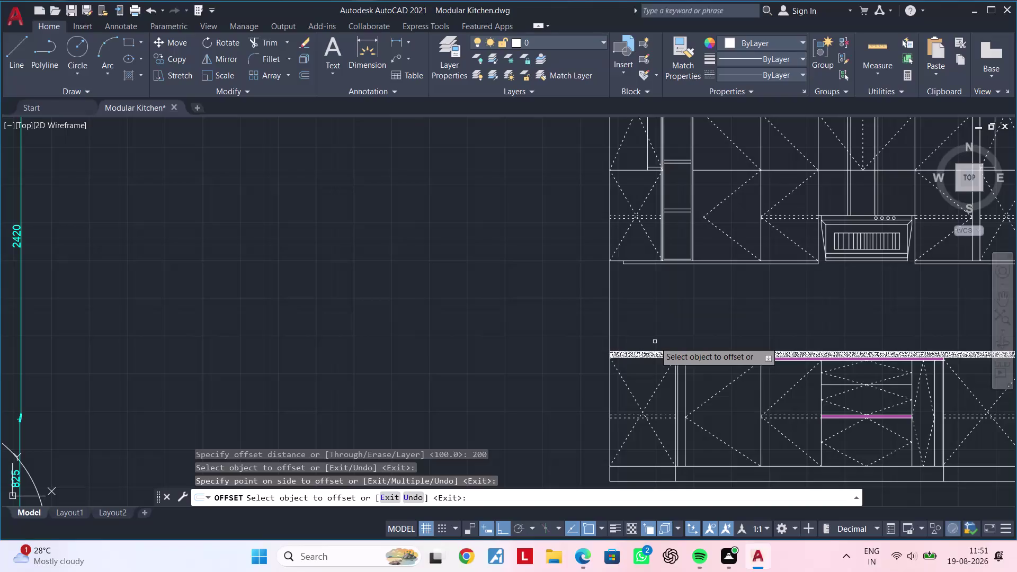
Offset the elevation's side line 300 outward to form the wall line.
key(Escape)
key(Escape)
key(Escape)
text(of)
key(space)
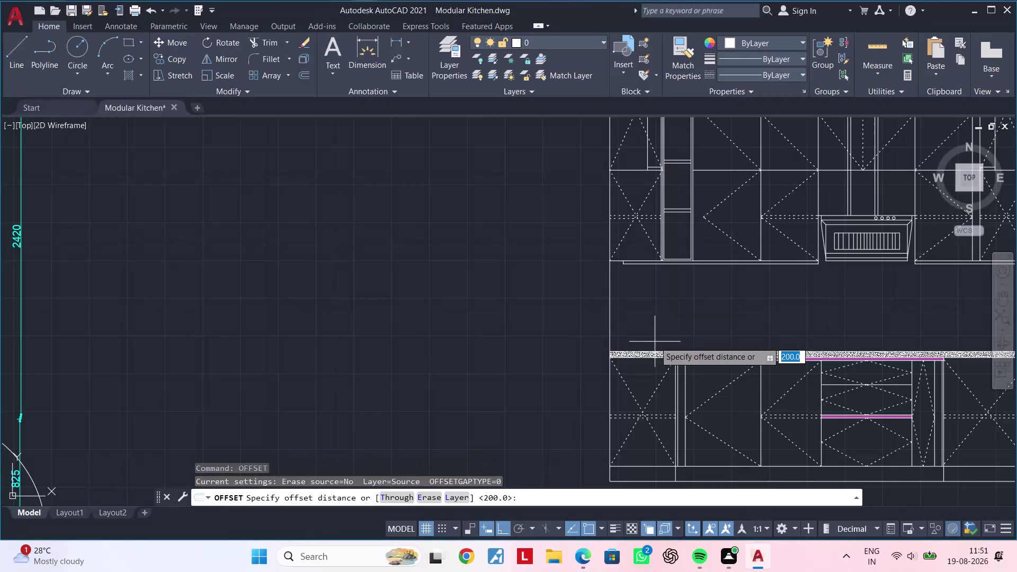
text(300)
key(Return)
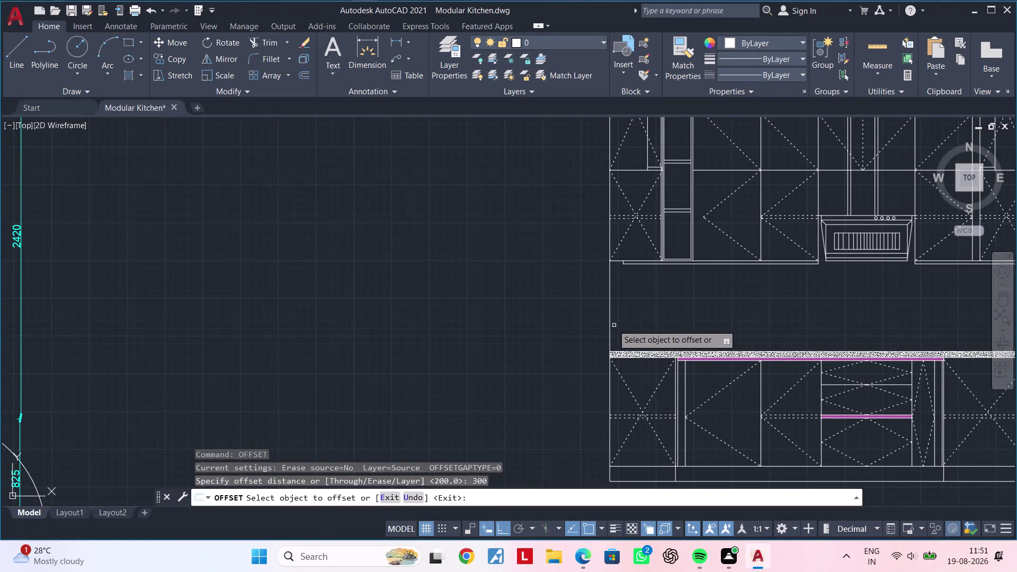
click(610, 320)
click(529, 328)
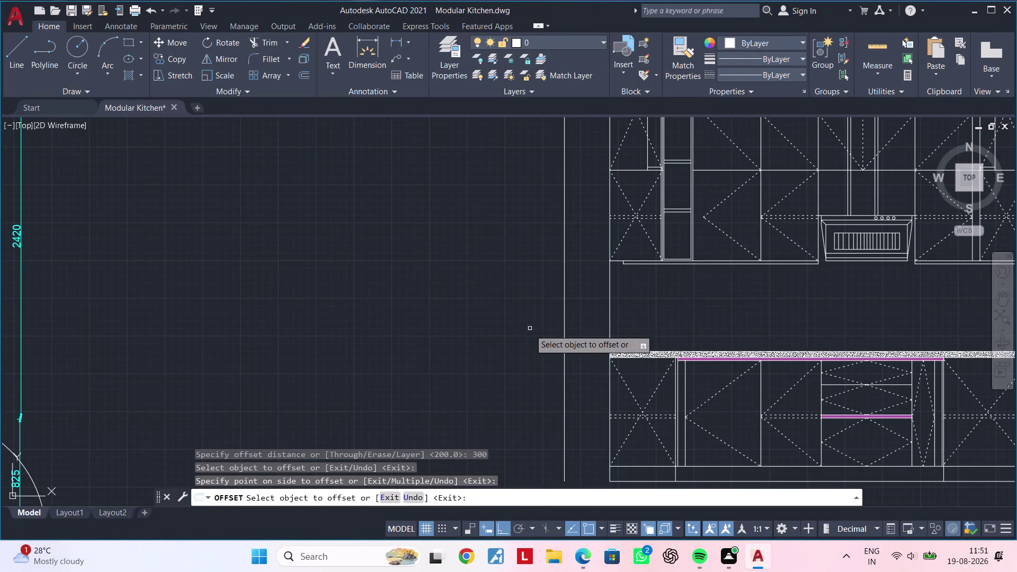
scroll(down, 3)
scroll(down, 3)
middle_drag(512, 353, 425, 393)
key(Escape)
key(Escape)
key(Escape)
key(Escape)
key(Escape)
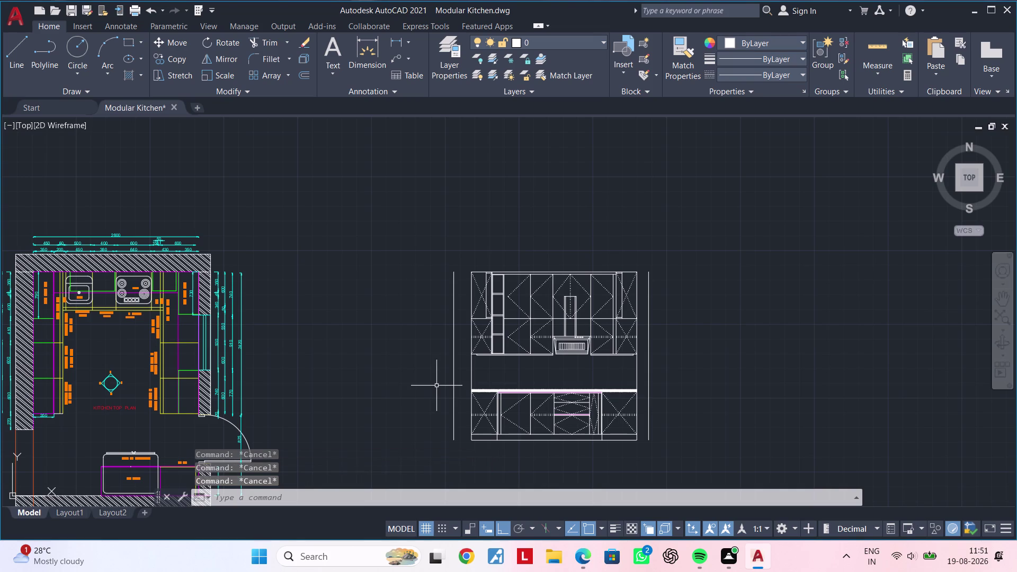
key(Escape)
Extend the top lines to the new wall line using a fence.
text(e)
text(x)
key(space)
scroll(up, 3)
click(468, 269)
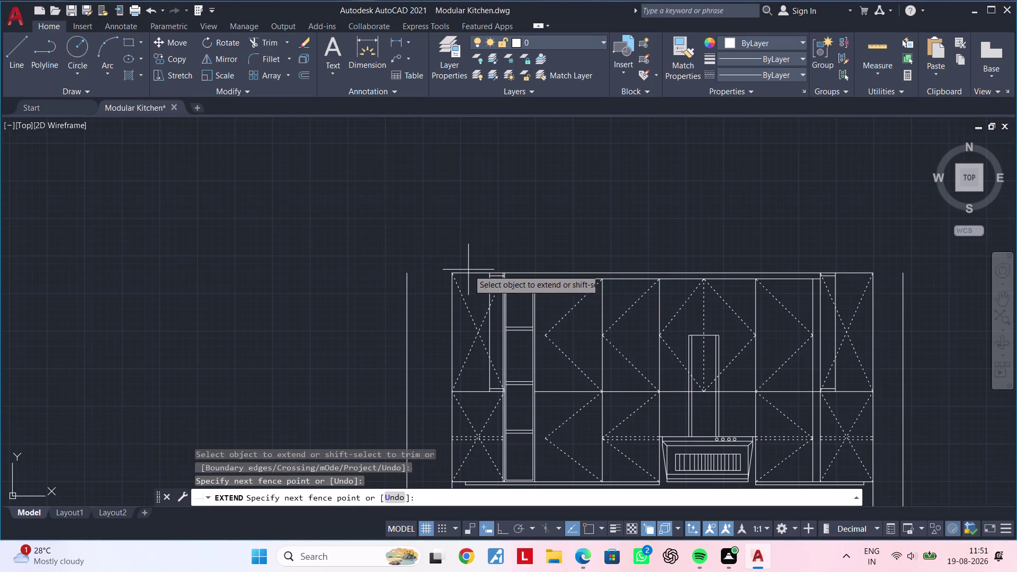
click(464, 275)
Extend the bottom line to the left and right wall lines.
scroll(down, 3)
middle_drag(427, 304, 435, 194)
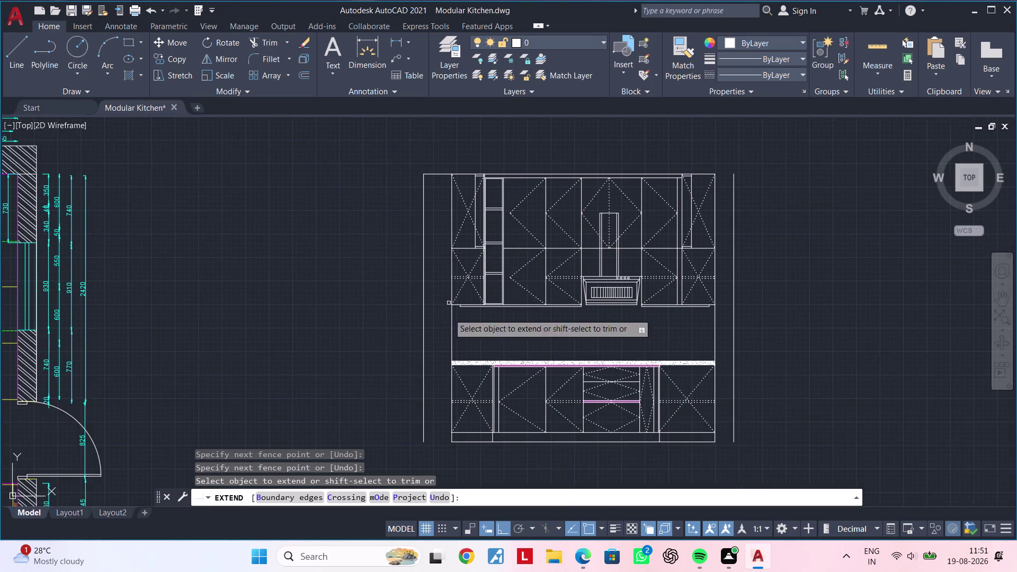
middle_drag(443, 320, 454, 268)
scroll(up, 3)
click(461, 366)
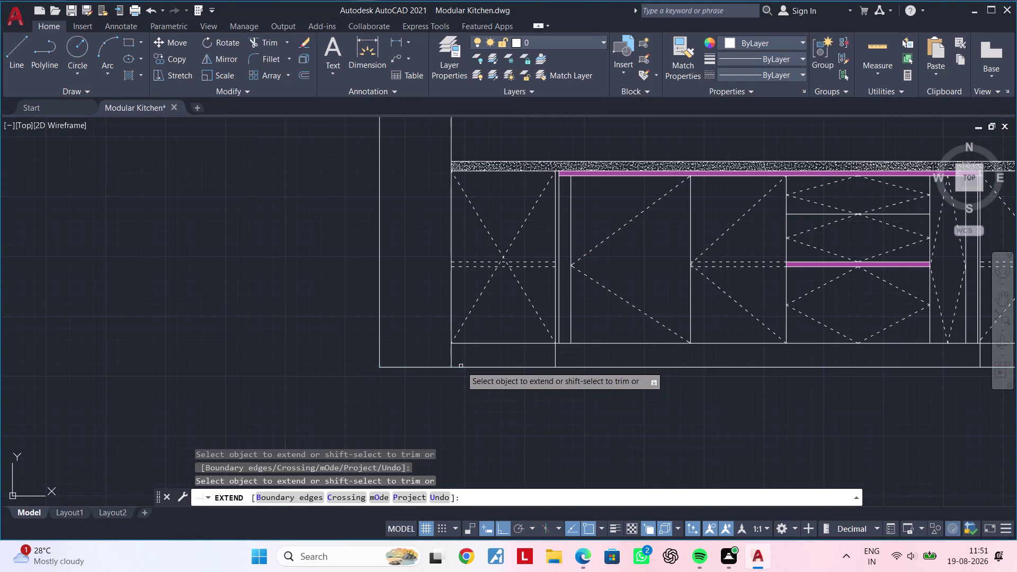
scroll(down, 3)
middle_drag(674, 411, 556, 412)
scroll(up, 3)
click(591, 385)
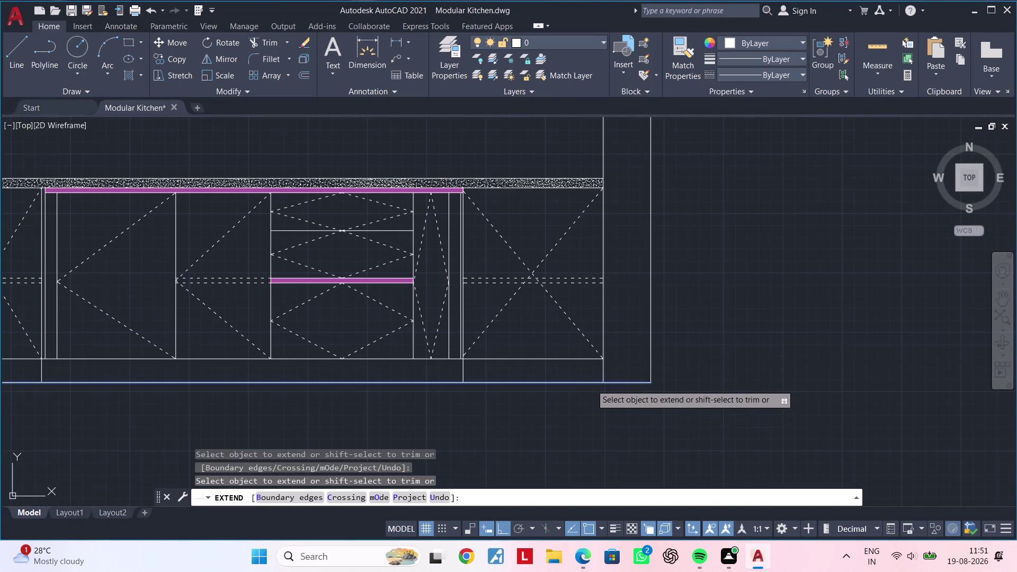
Extend the remaining top line to the wall line.
scroll(down, 3)
middle_drag(685, 317, 677, 466)
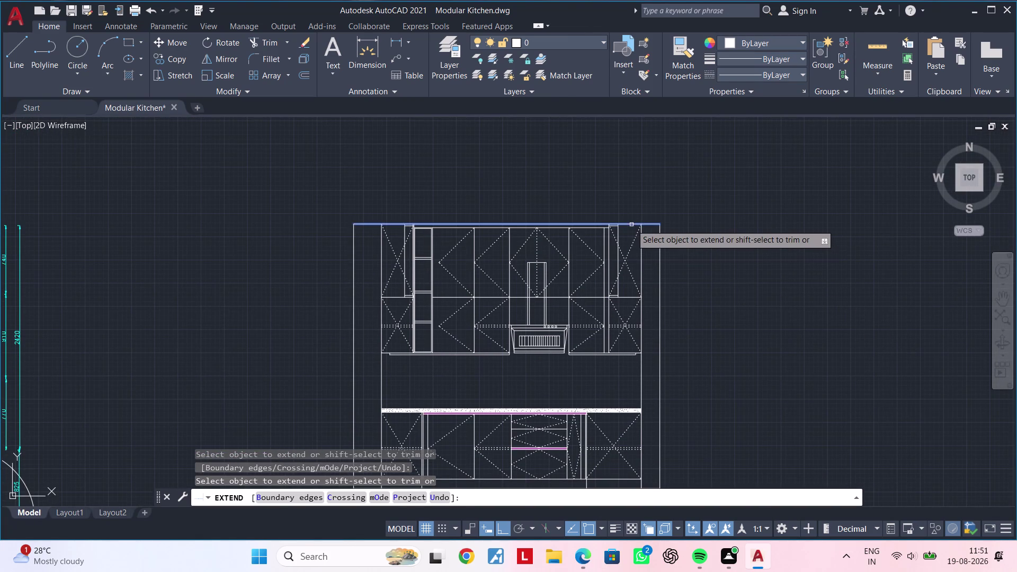
click(632, 223)
key(Escape)
middle_drag(721, 364, 728, 257)
key(Escape)
middle_drag(725, 331, 737, 275)
key(Escape)
key(Escape)
key(Escape)
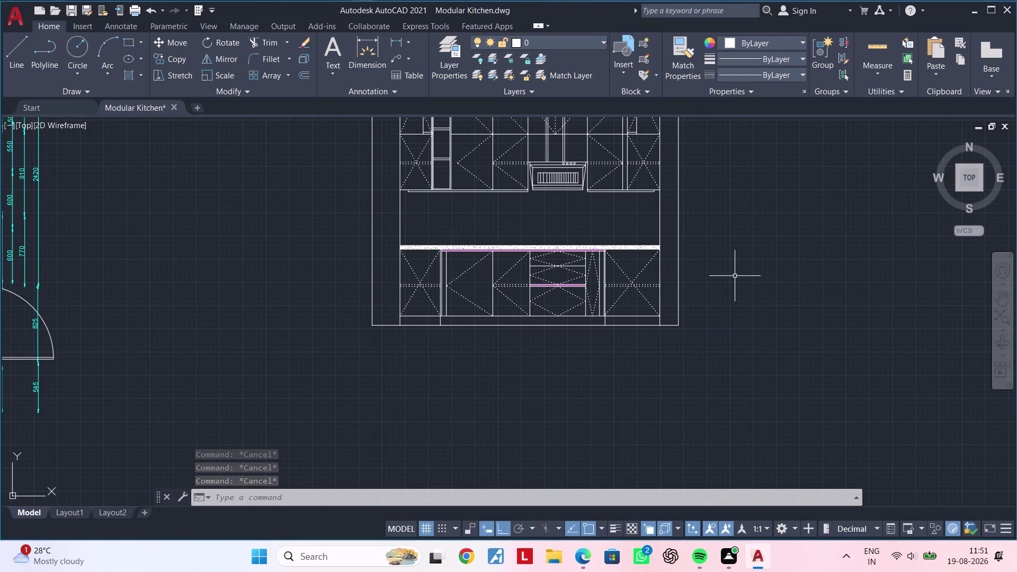
key(Escape)
key(Escape)
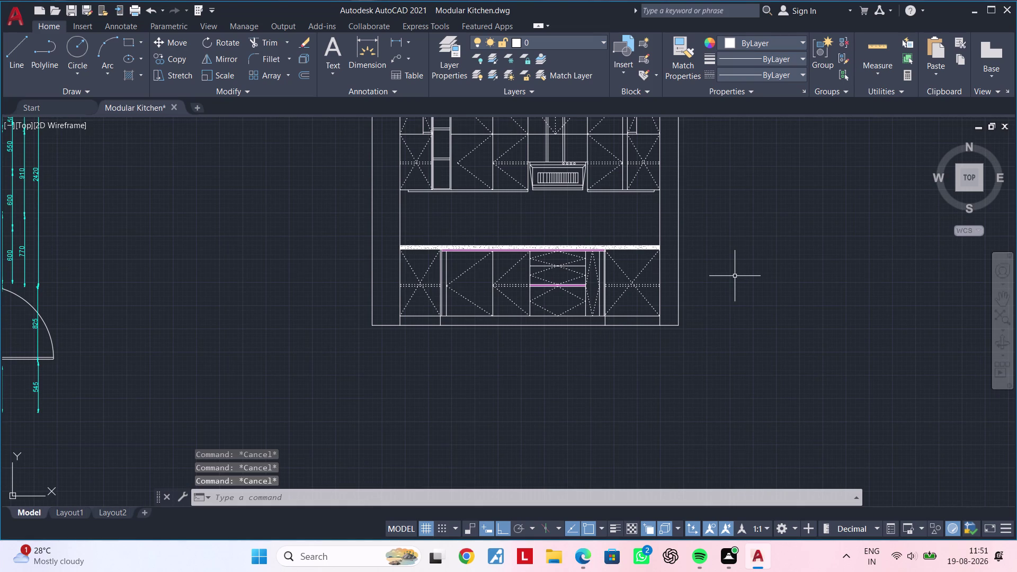
key(Escape)
key(Escape)
key(Escape)
Offset the cabinet's bottom line 40 upward to create the skirting line.
scroll(up, 3)
middle_drag(527, 344, 536, 345)
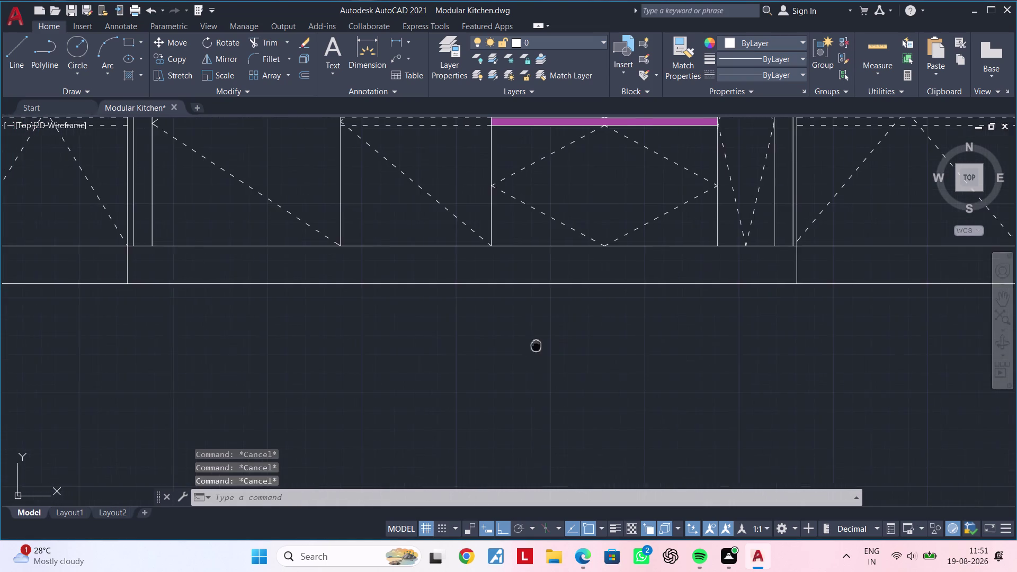
middle_drag(536, 346, 591, 359)
key(Escape)
text(of)
key(space)
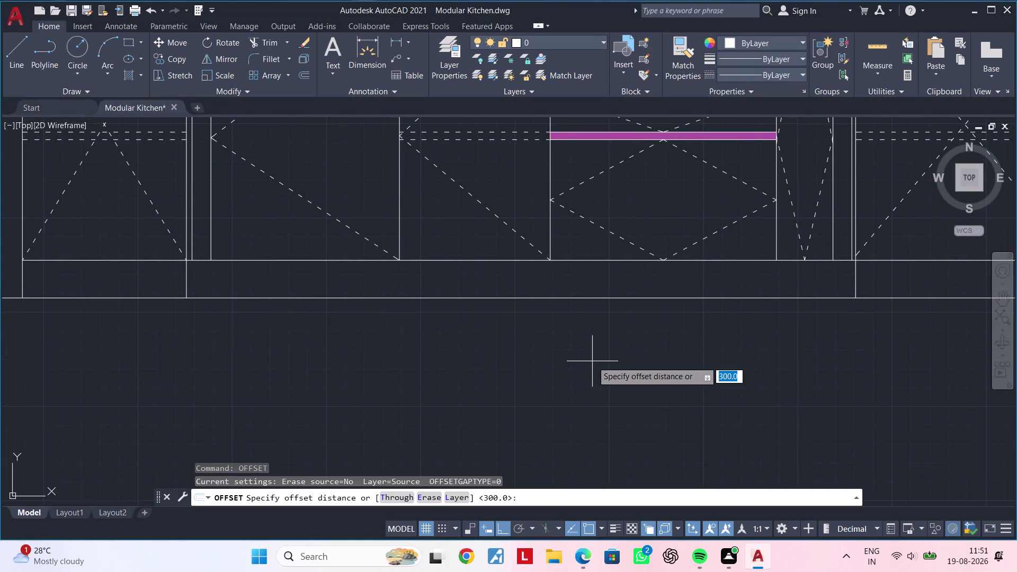
text(40)
key(Return)
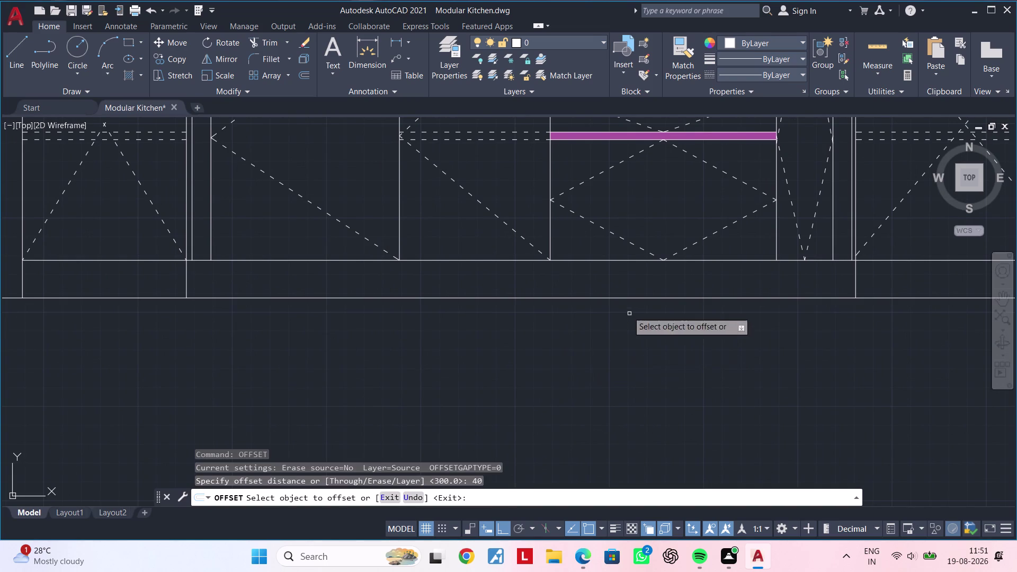
click(618, 260)
click(618, 284)
scroll(down, 3)
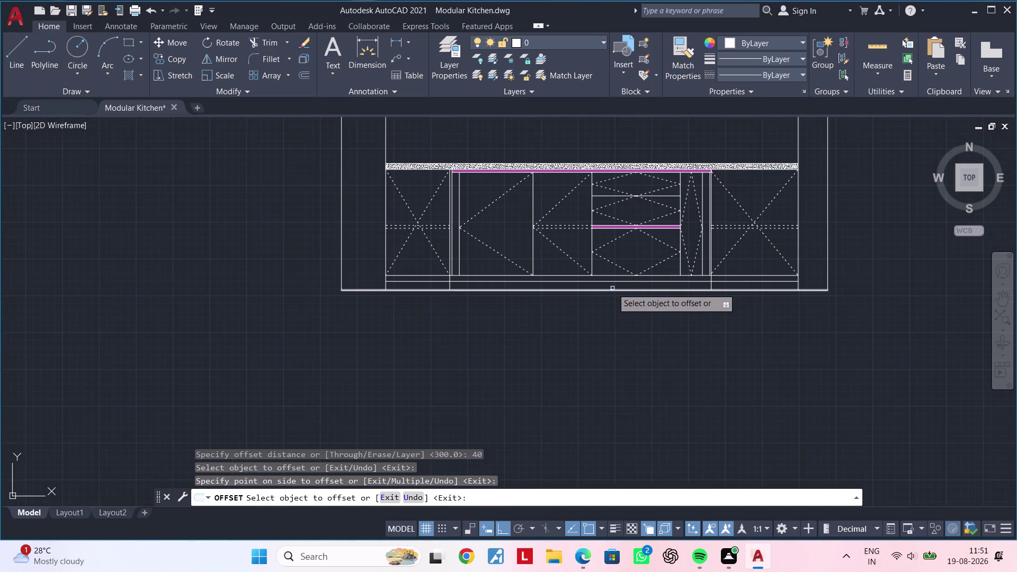
key(Escape)
key(Escape)
Make the skirting line dashed by matching properties from an existing dashed line.
click(563, 280)
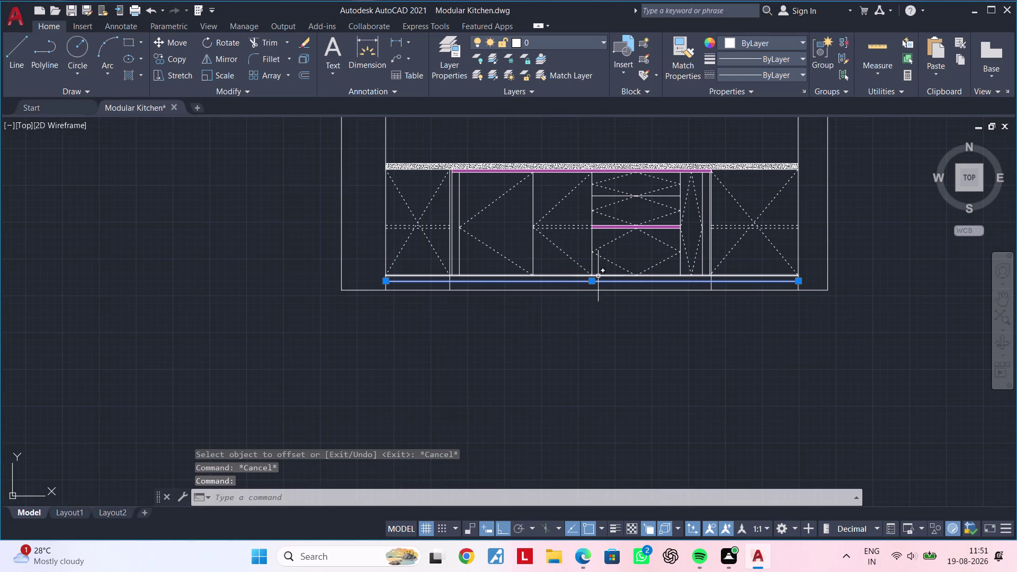
key(Escape)
key(m)
text(a)
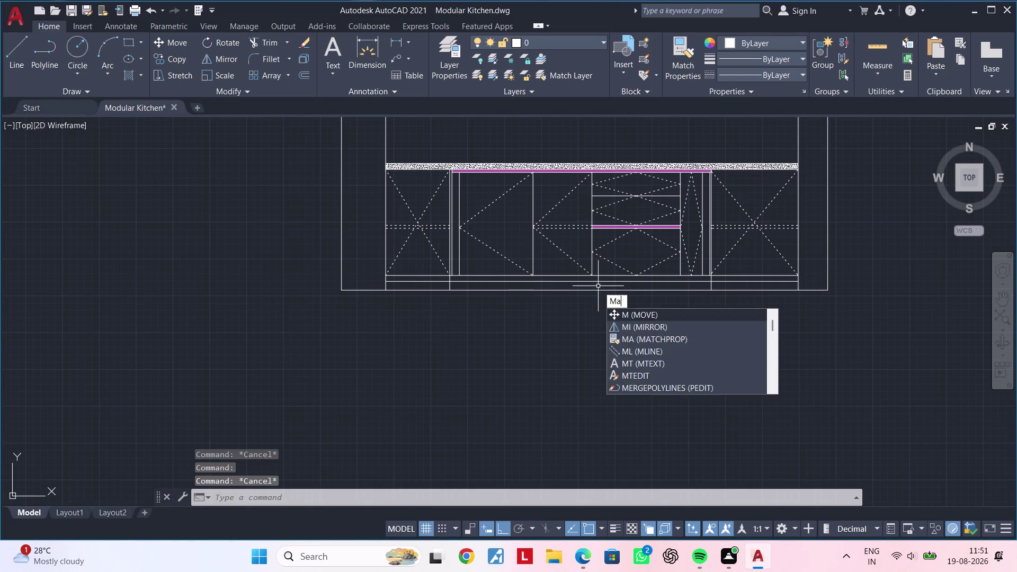
key(space)
click(614, 265)
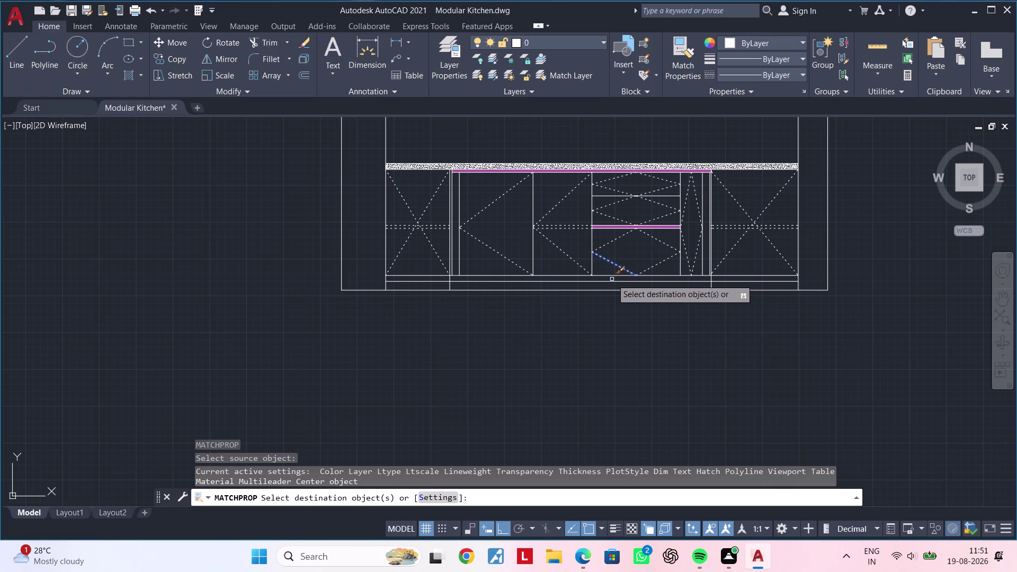
click(612, 280)
key(Escape)
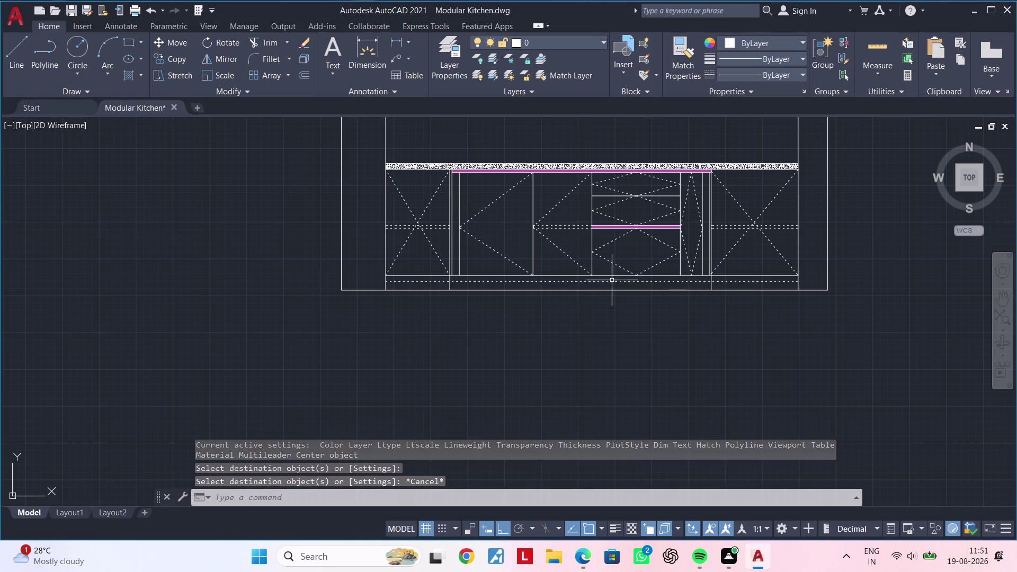
key(Escape)
Select a shutter's diagonal lines.
click(514, 262)
click(503, 201)
click(497, 198)
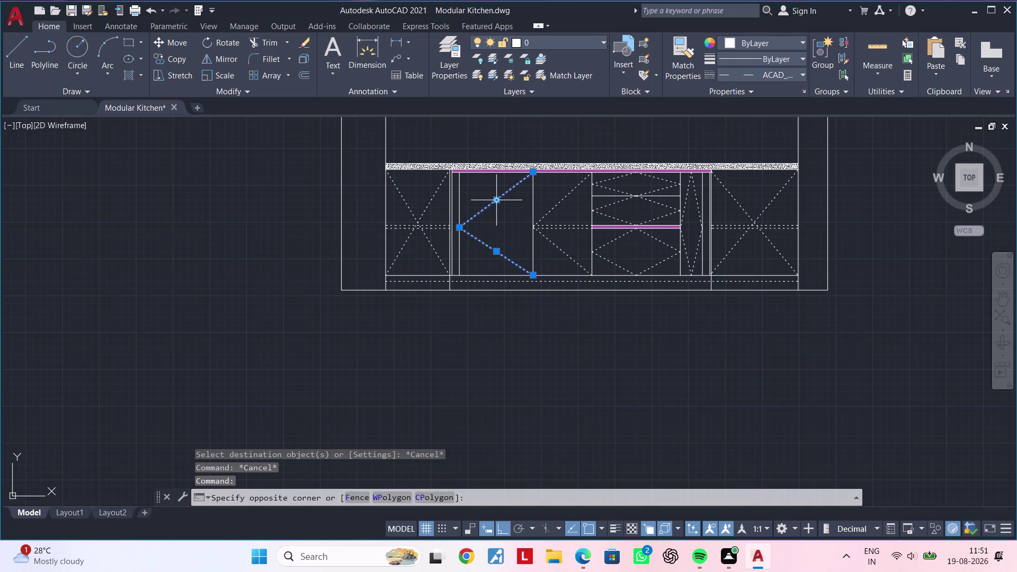
Join the paired diagonal opening lines on the right-hand shutters into polylines.
key(j)
key(space)
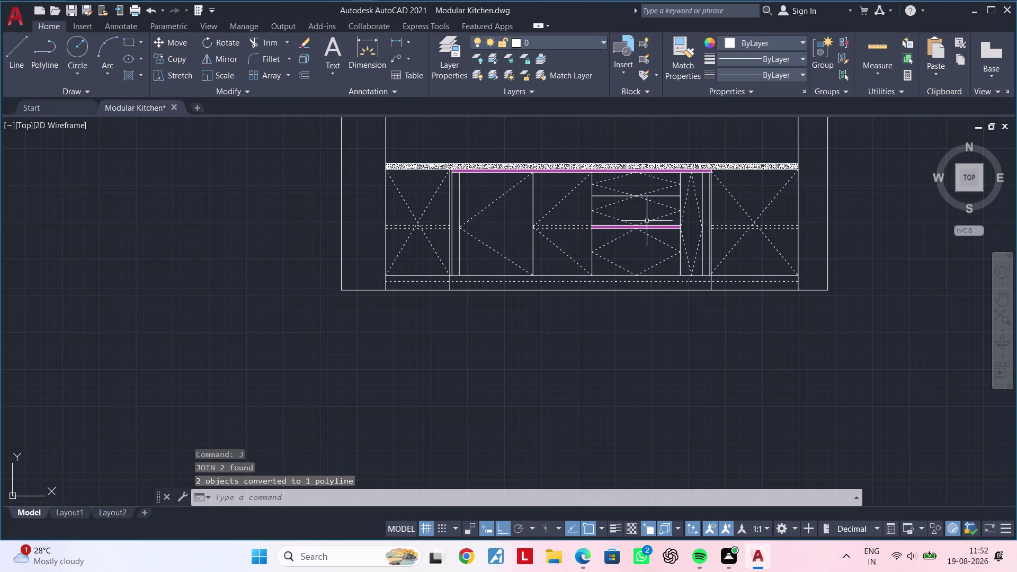
middle_drag(721, 221, 674, 227)
click(688, 206)
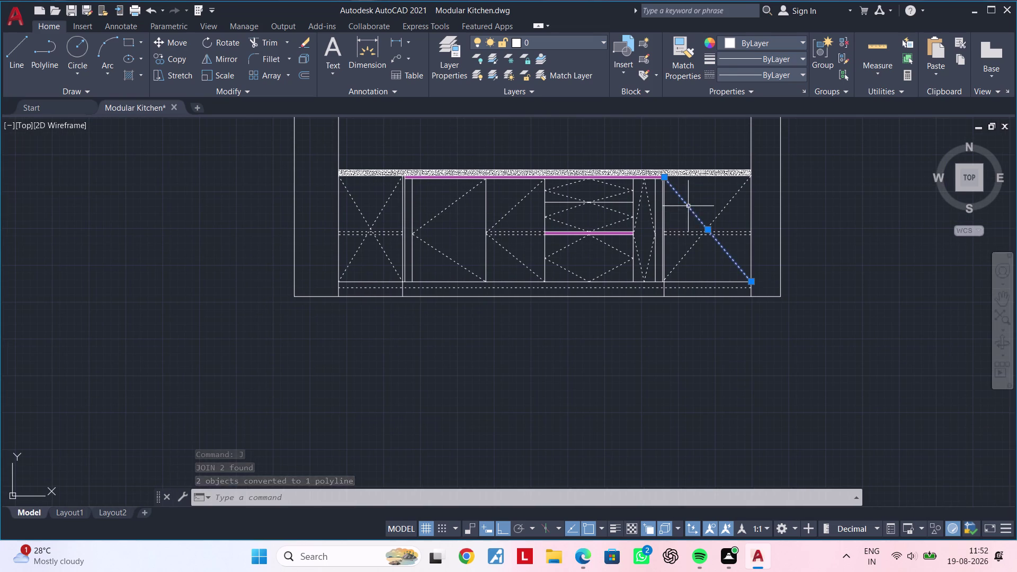
click(716, 213)
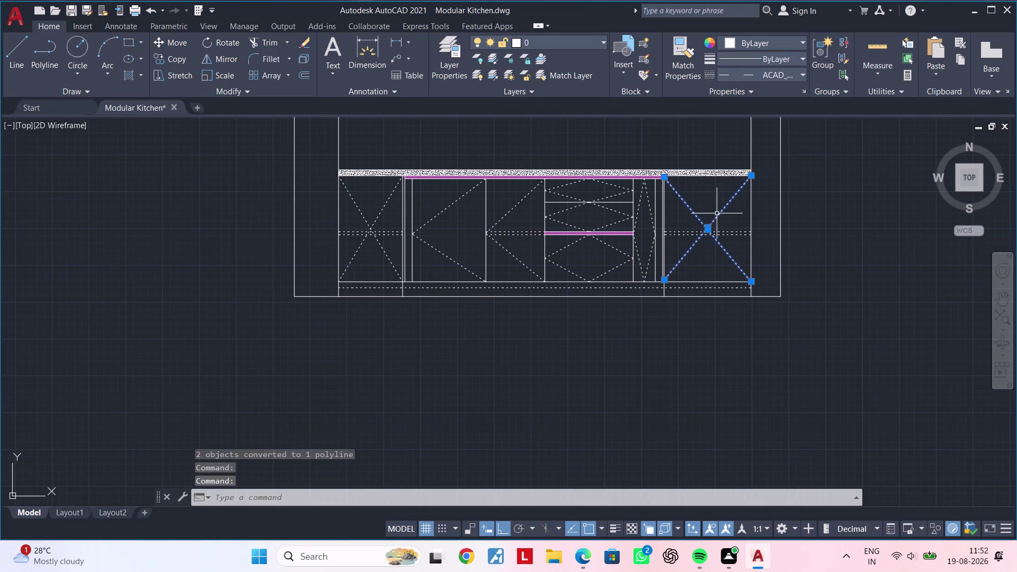
key(j)
key(space)
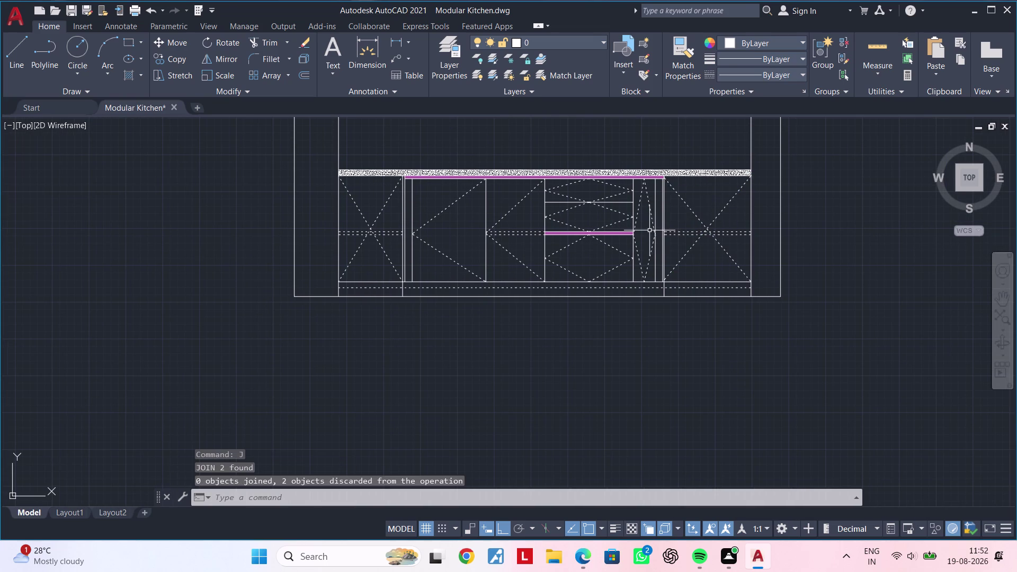
Join the four diagonal opening lines on the narrow shutters into polylines.
scroll(up, 3)
click(657, 215)
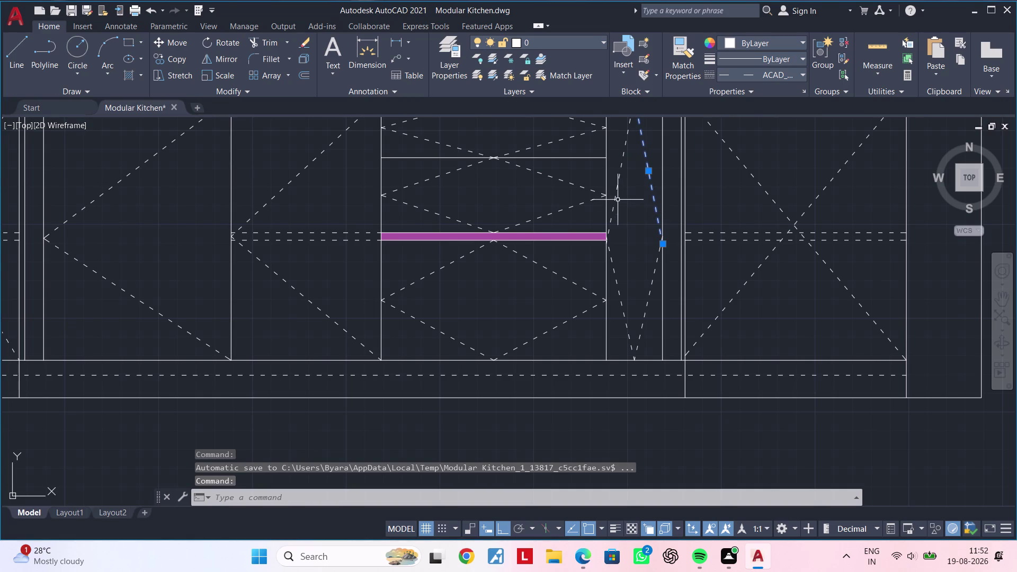
click(615, 198)
click(615, 275)
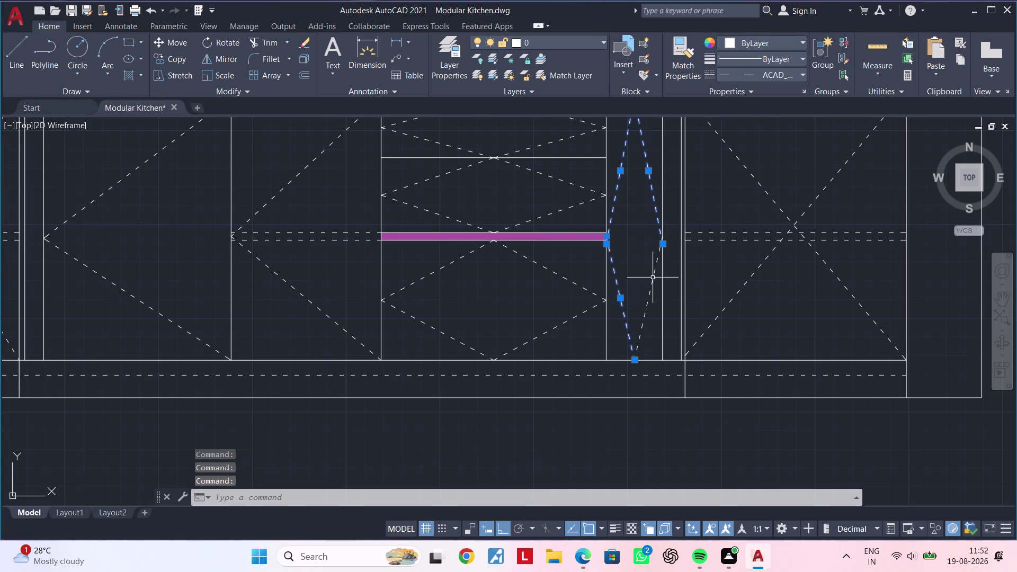
click(653, 277)
key(j)
key(space)
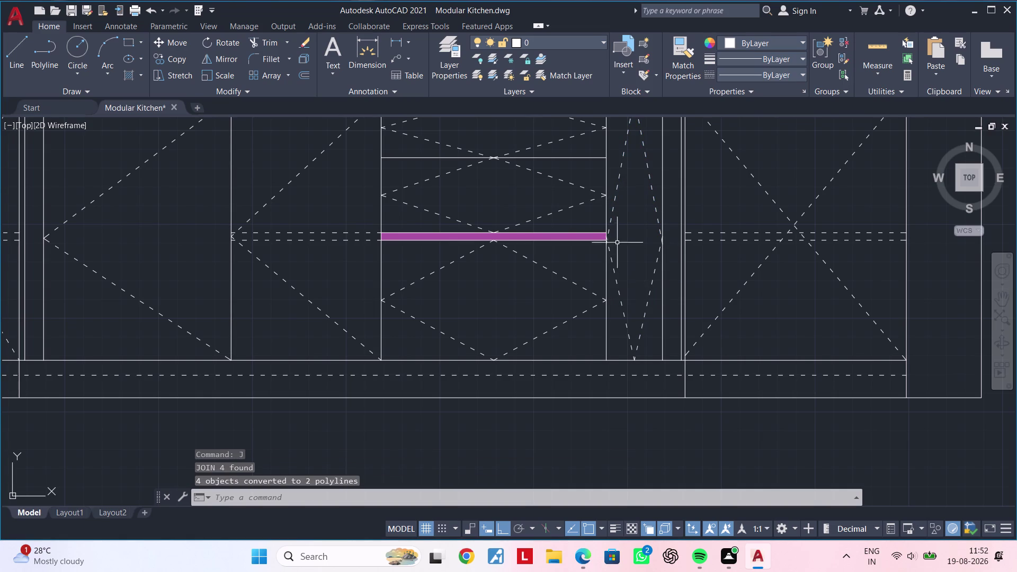
scroll(up, 3)
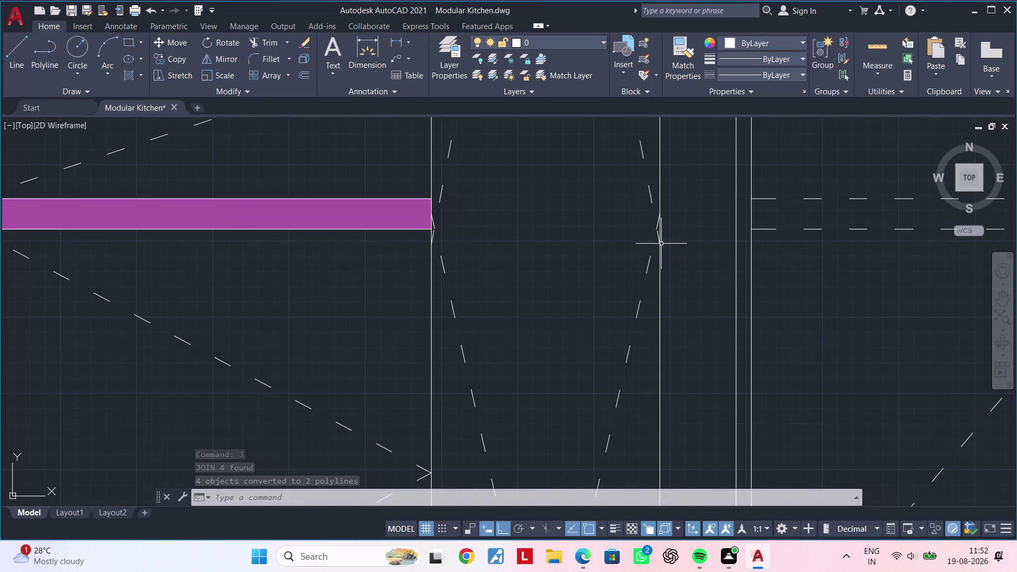
scroll(up, 3)
scroll(up, 3)
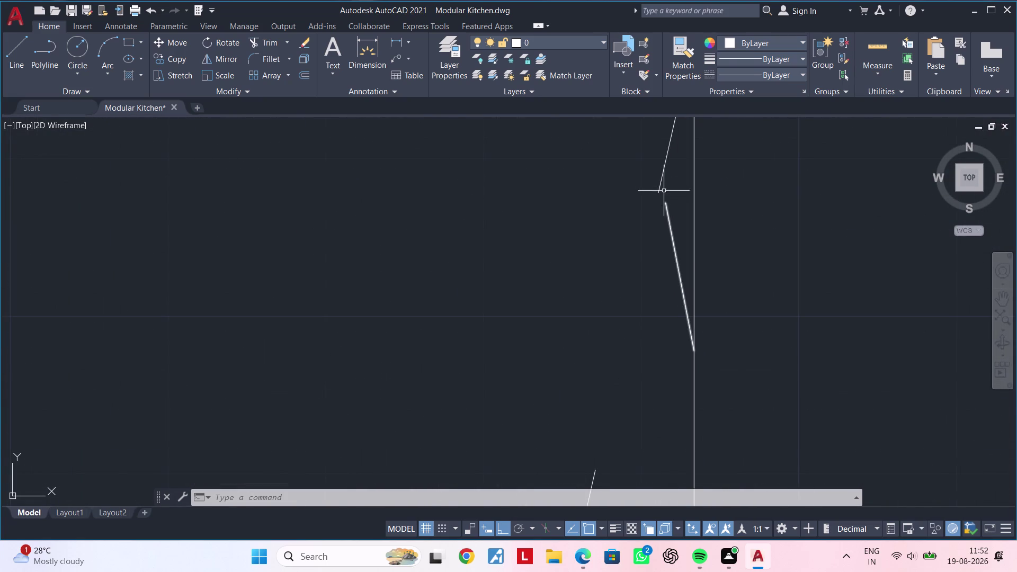
click(659, 186)
scroll(down, 3)
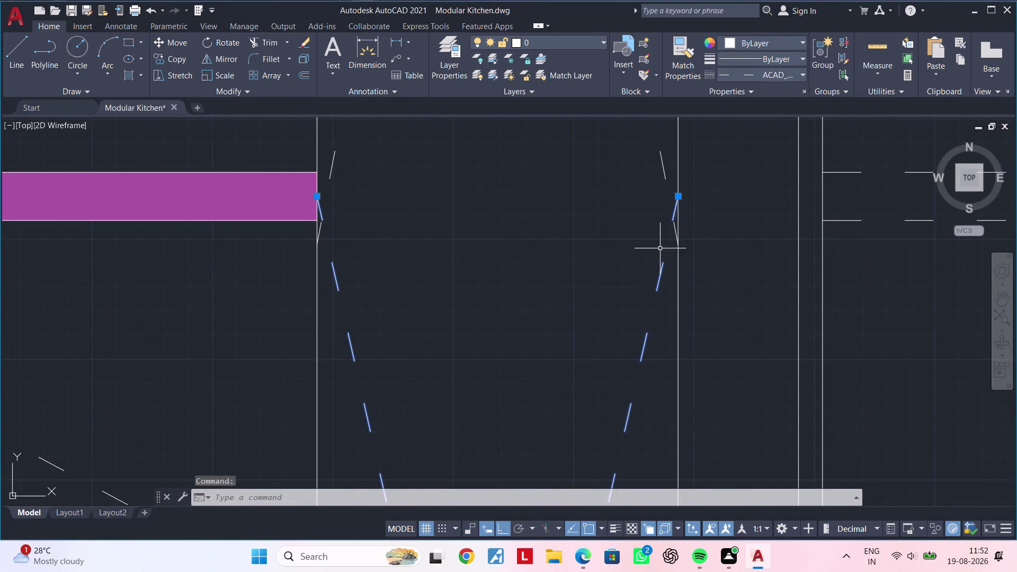
scroll(down, 3)
middle_drag(638, 259, 702, 252)
key(Escape)
key(Escape)
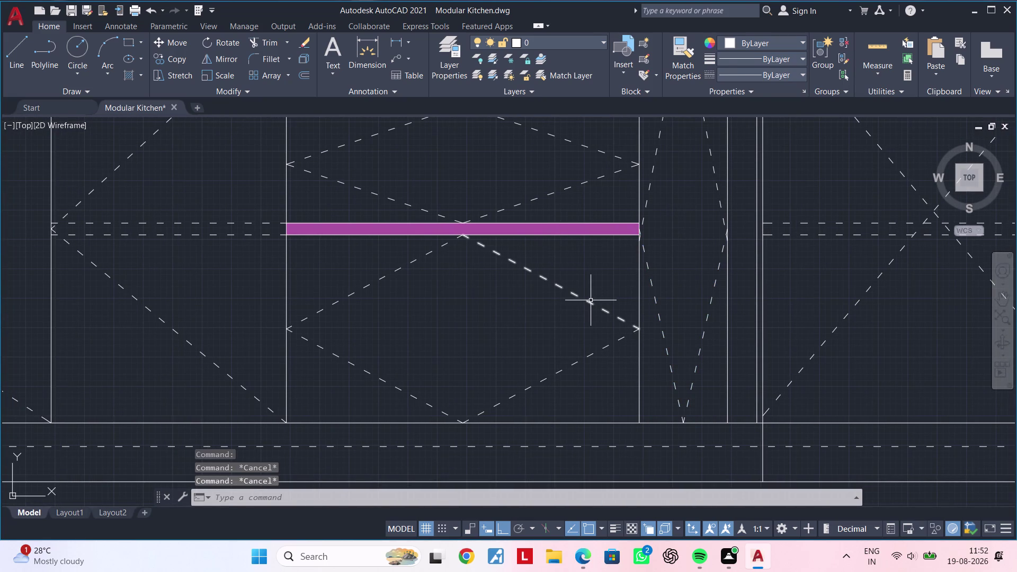
key(Escape)
Join the dashed zigzag segments on an upper cabinet shutter into one polyline.
scroll(down, 3)
middle_drag(592, 295, 593, 334)
middle_drag(568, 332, 639, 358)
scroll(down, 3)
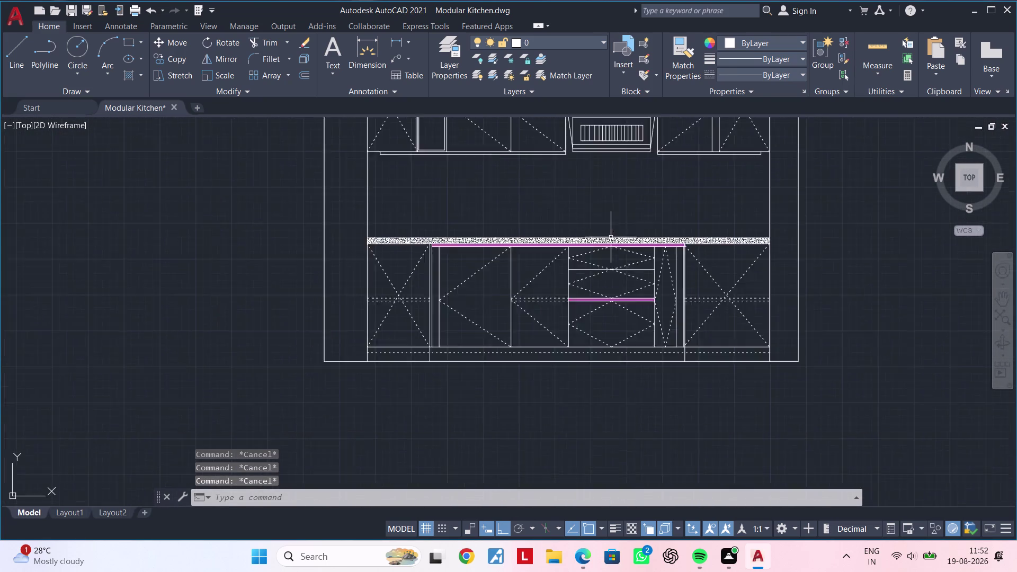
scroll(down, 3)
middle_drag(610, 219, 581, 332)
scroll(up, 3)
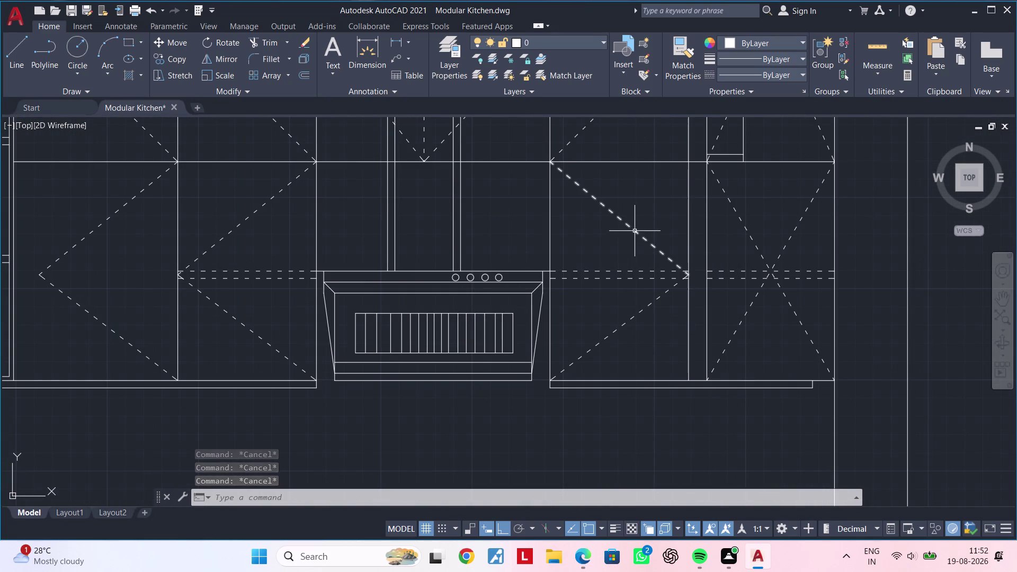
double_click(635, 231)
click(638, 312)
middle_drag(599, 245, 579, 369)
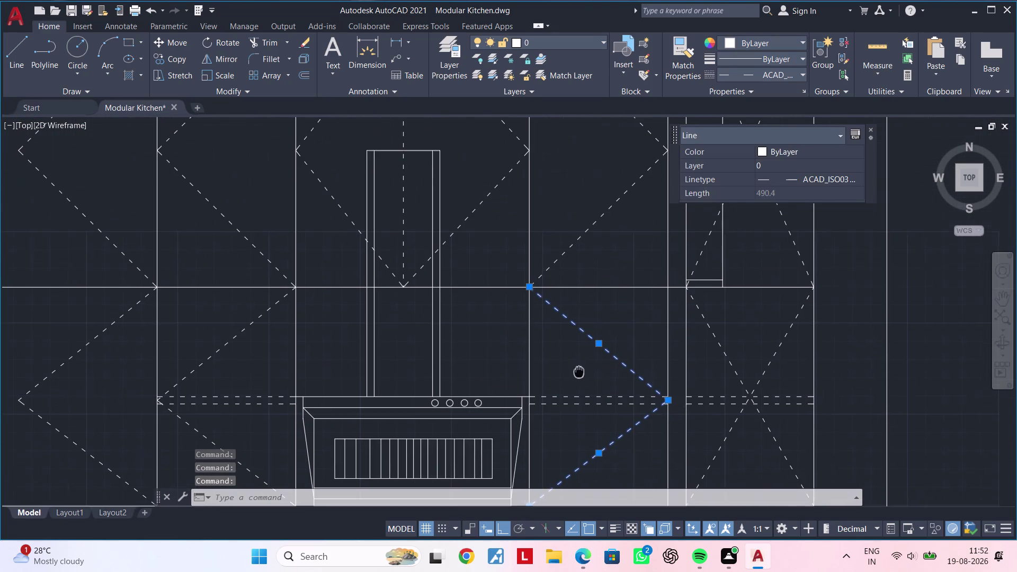
middle_drag(579, 369, 578, 371)
click(584, 236)
scroll(down, 3)
middle_drag(622, 239, 614, 317)
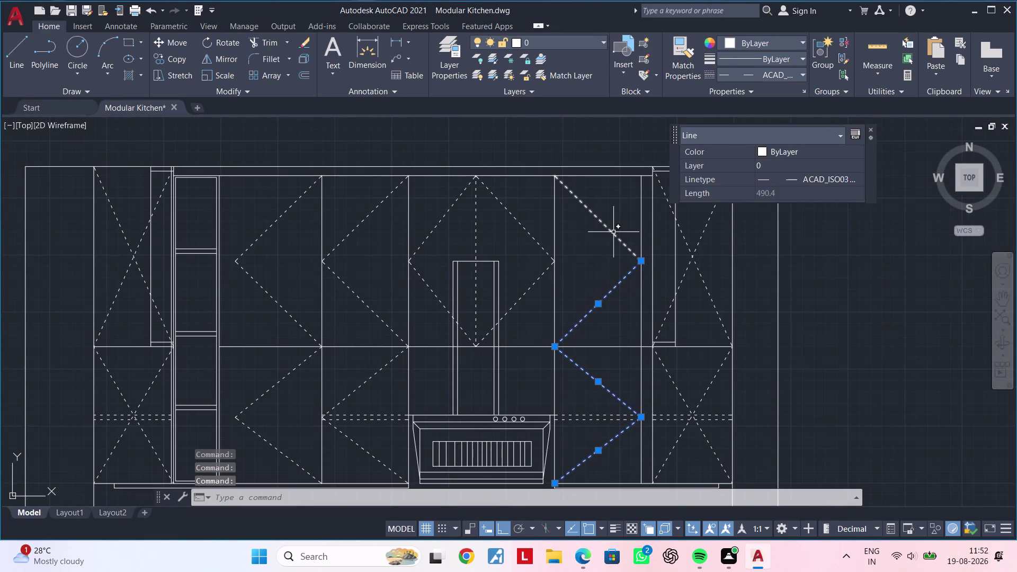
click(613, 232)
key(j)
key(space)
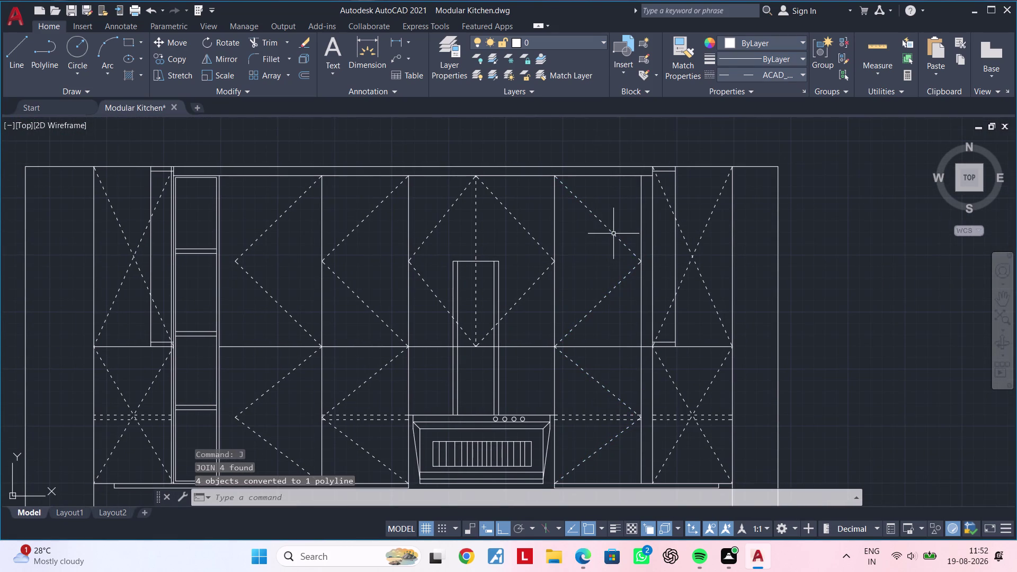
Join the dashed zigzag segments on the adjacent shutter into a single polyline.
middle_drag(672, 319, 713, 313)
middle_drag(593, 296, 661, 282)
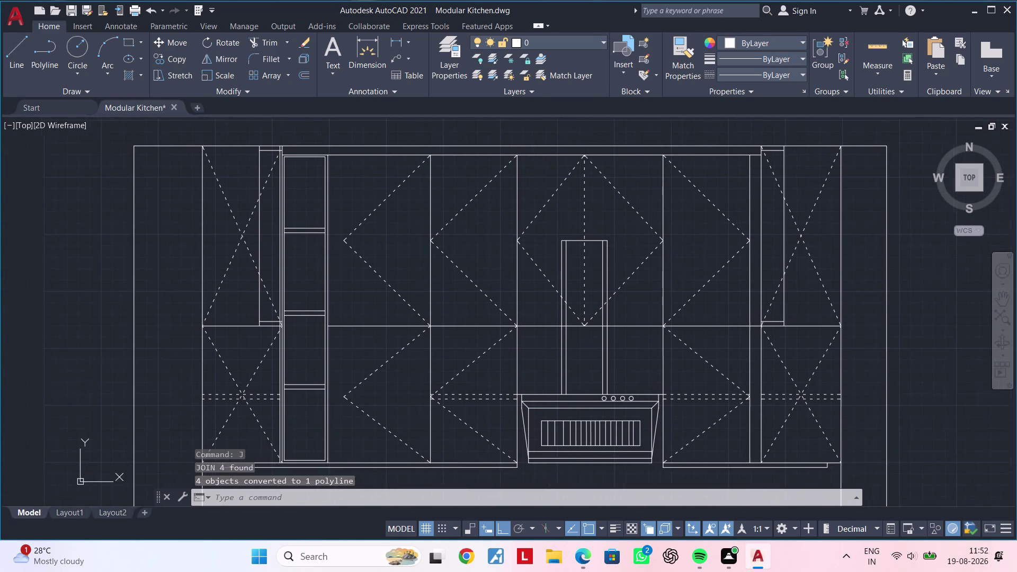
middle_drag(579, 281, 639, 274)
click(519, 258)
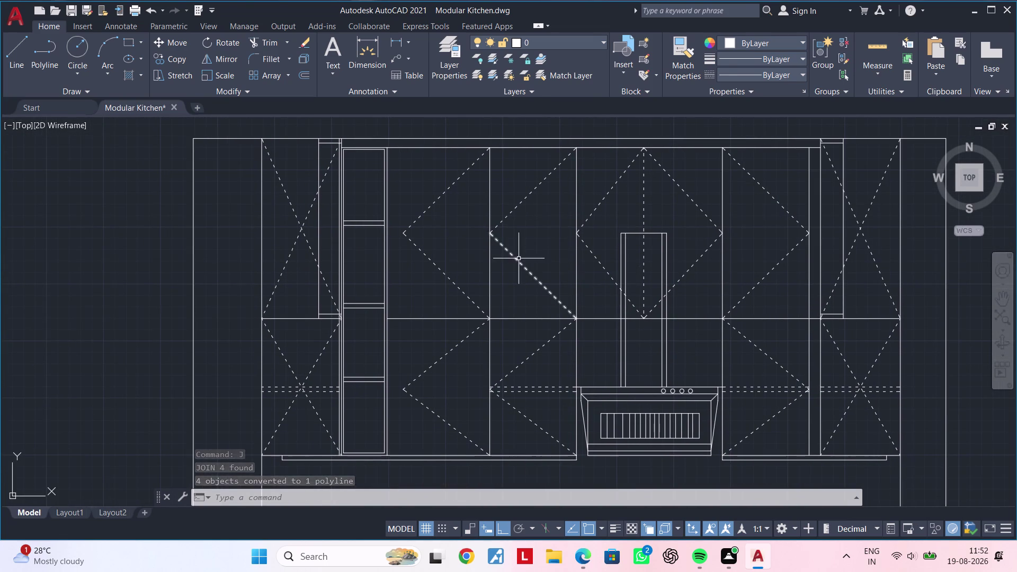
click(510, 201)
double_click(518, 214)
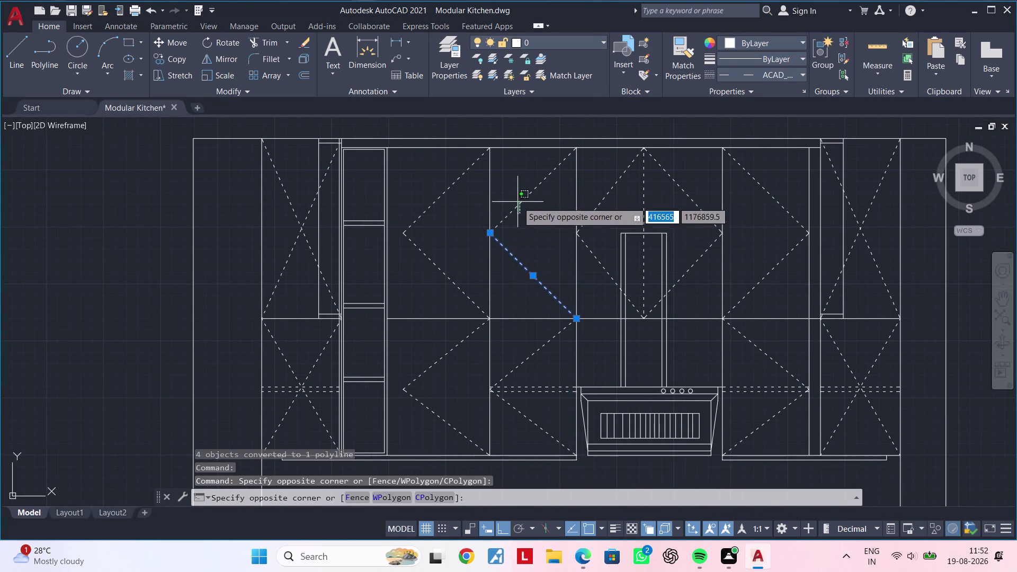
click(515, 198)
middle_drag(538, 249, 539, 224)
click(565, 323)
click(533, 317)
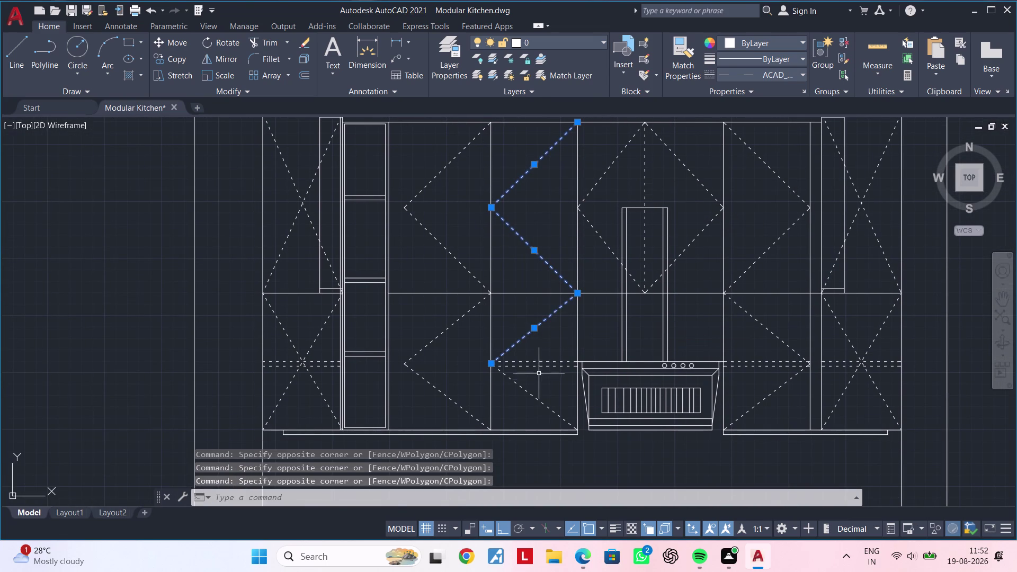
click(539, 393)
click(526, 401)
text(j)
key(space)
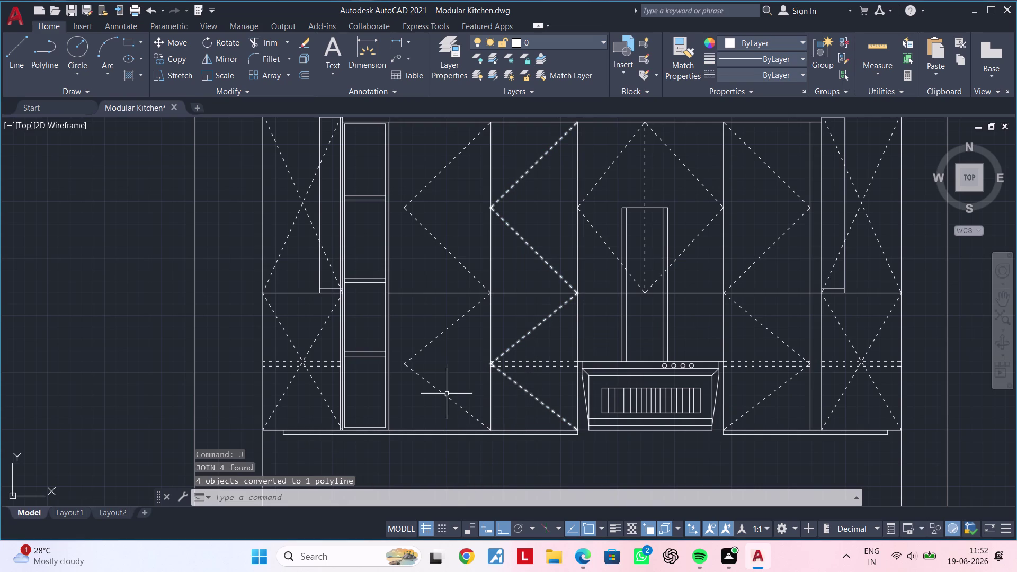
Join the lower-left shutter's dashed zigzag segments into one polyline.
click(433, 408)
click(417, 338)
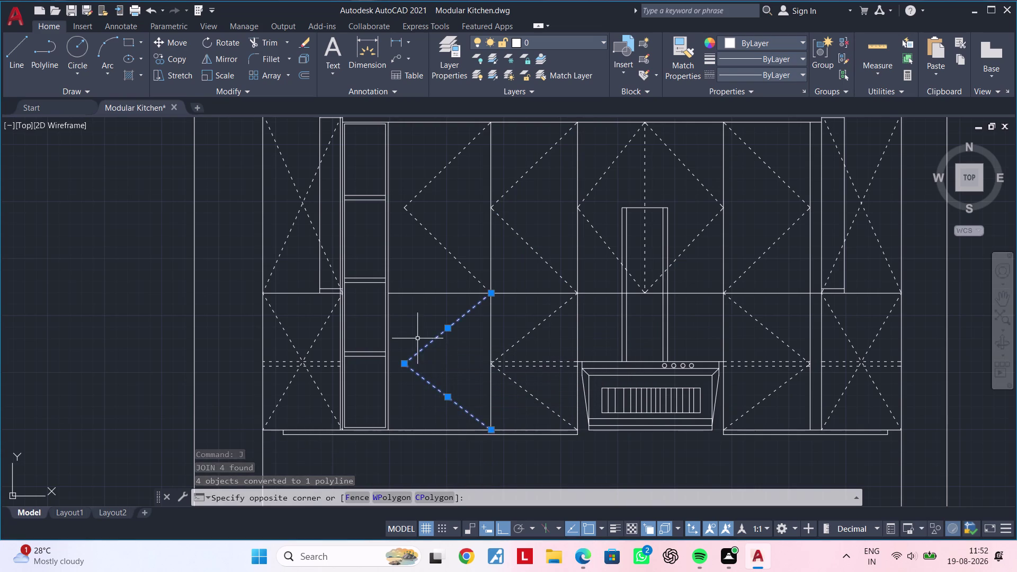
middle_drag(428, 339, 440, 403)
click(457, 306)
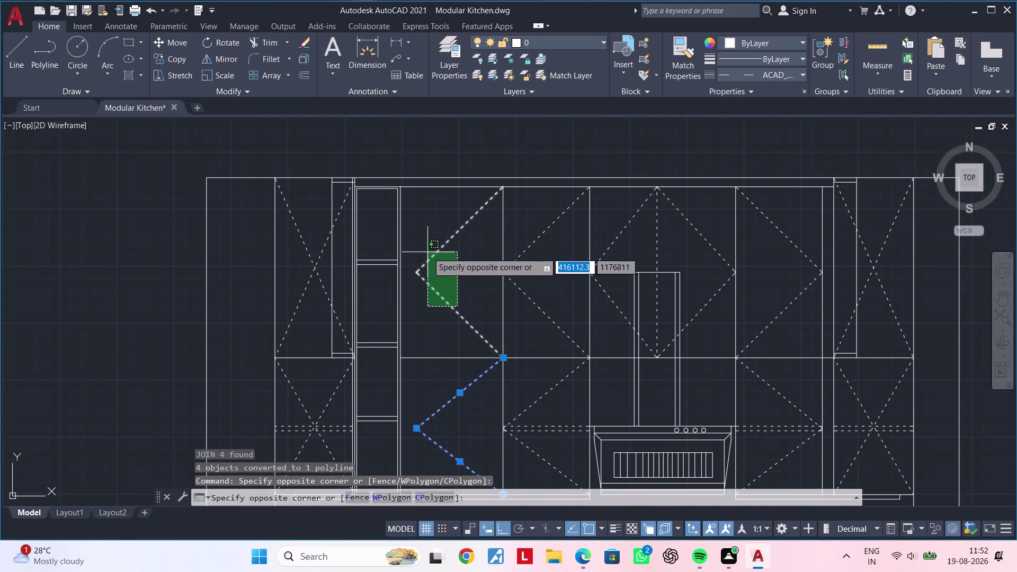
click(428, 252)
key(j)
key(space)
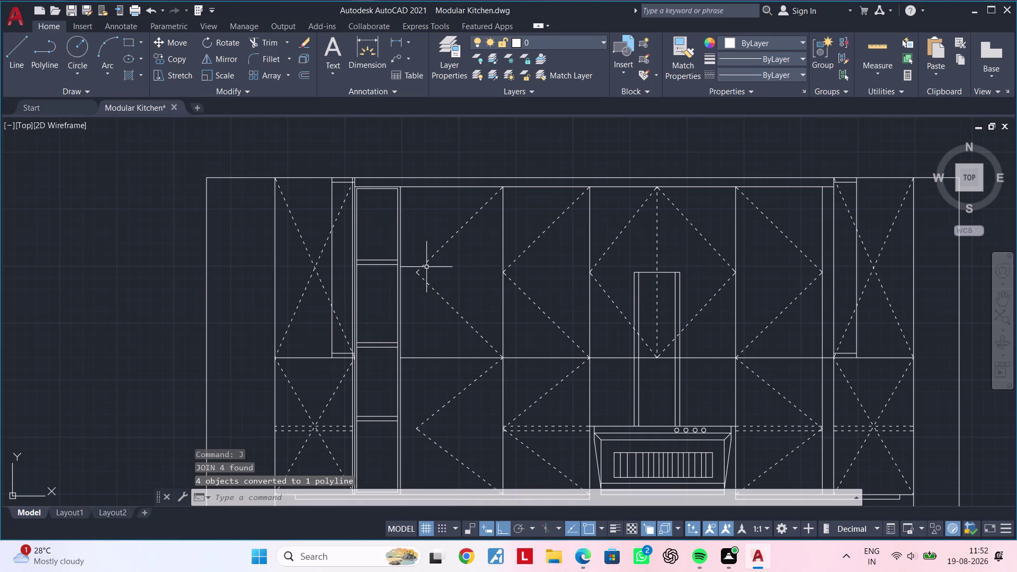
scroll(down, 3)
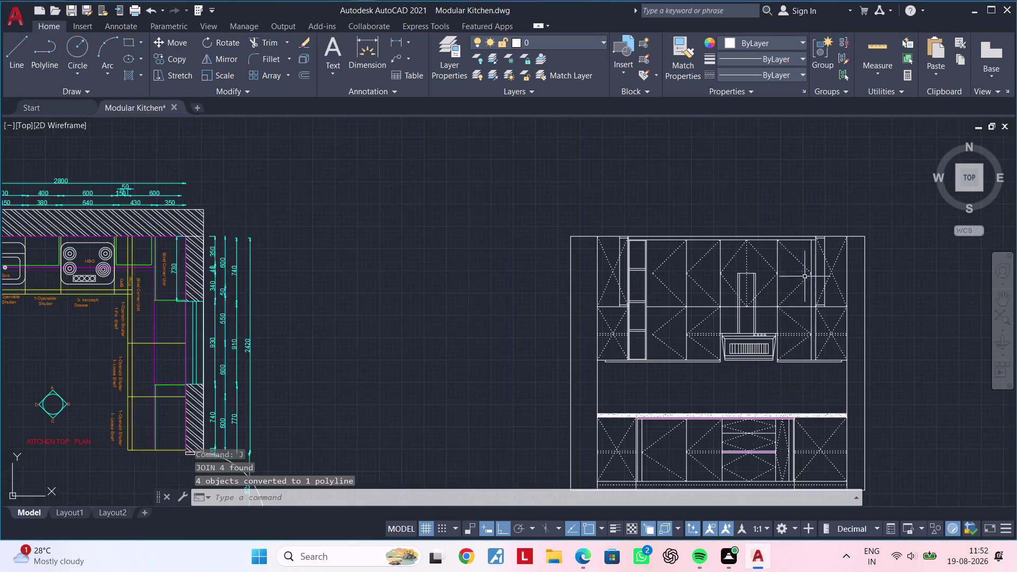
middle_drag(776, 281, 643, 231)
middle_drag(613, 267, 614, 248)
key(Escape)
key(Escape)
middle_drag(590, 323, 583, 307)
key(Escape)
key(Escape)
middle_drag(508, 309, 489, 333)
key(Escape)
key(Escape)
key(Escape)
middle_drag(491, 332, 482, 345)
text(h)
key(space)
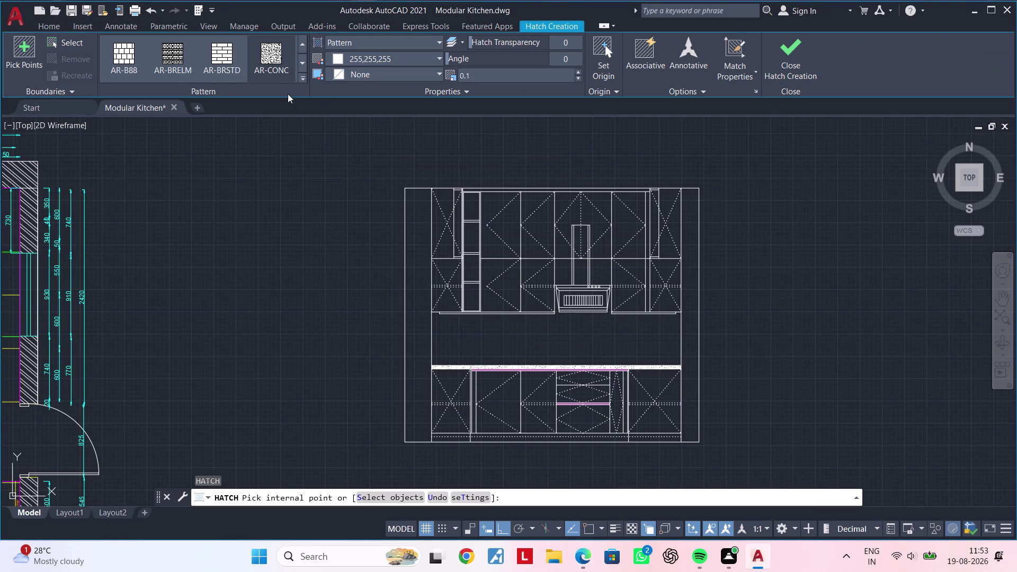
click(305, 80)
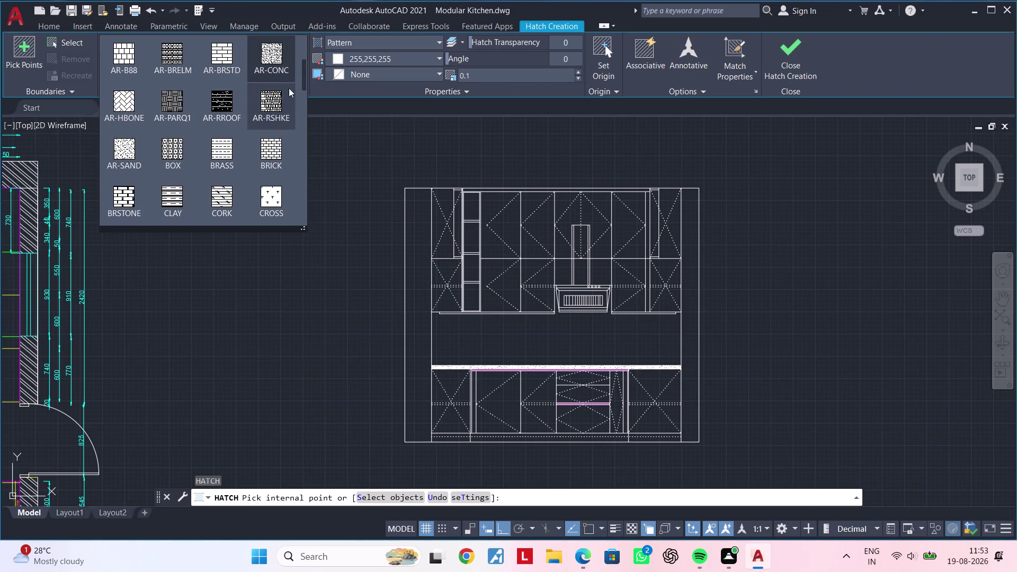
scroll(up, 3)
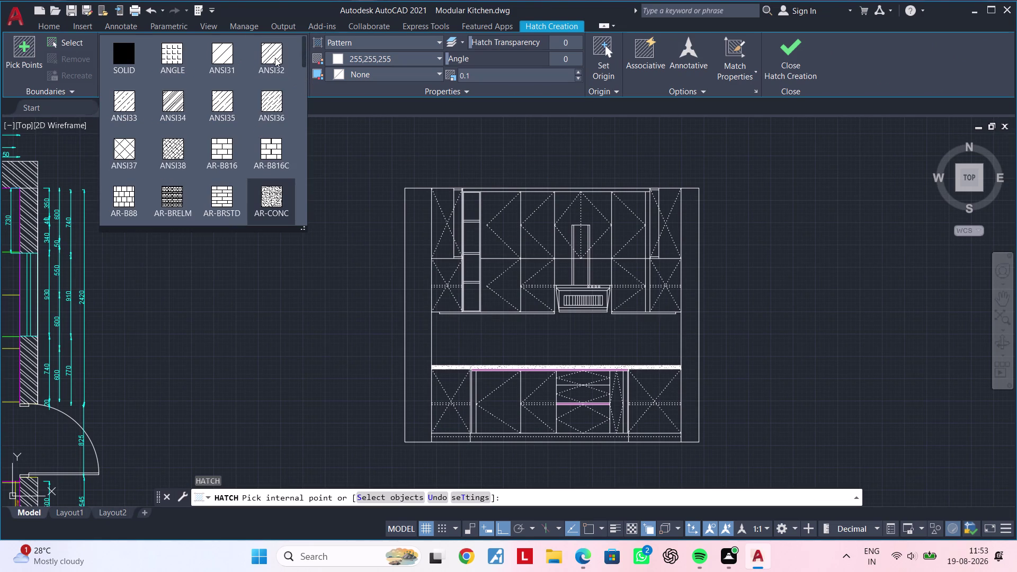
click(274, 58)
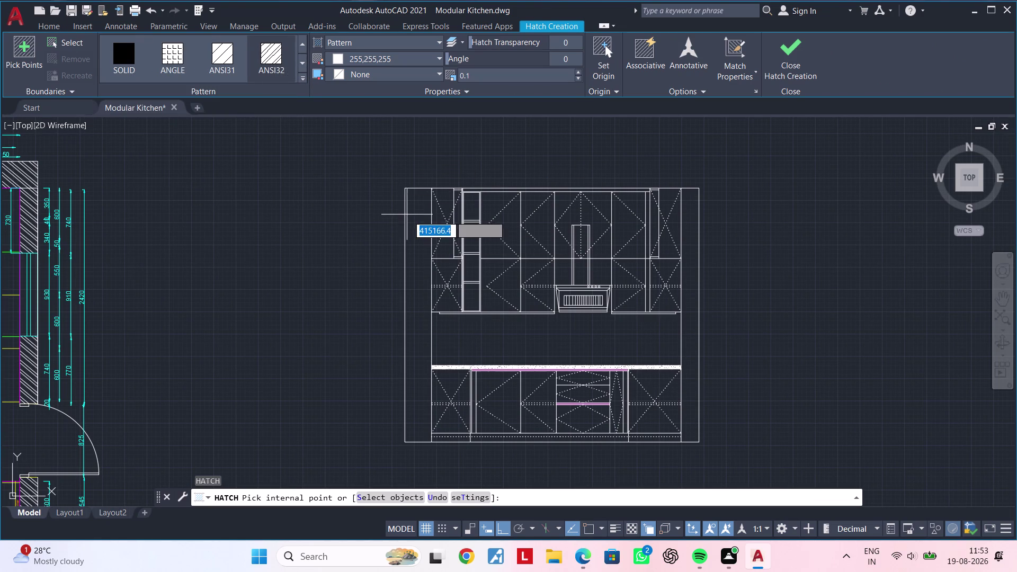
click(414, 220)
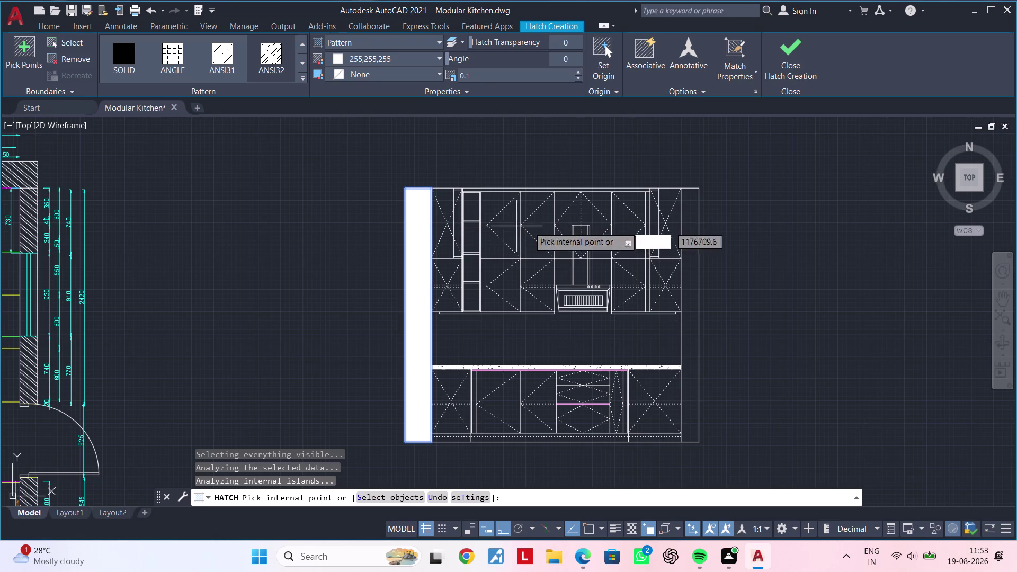
click(690, 246)
key(Escape)
key(Escape)
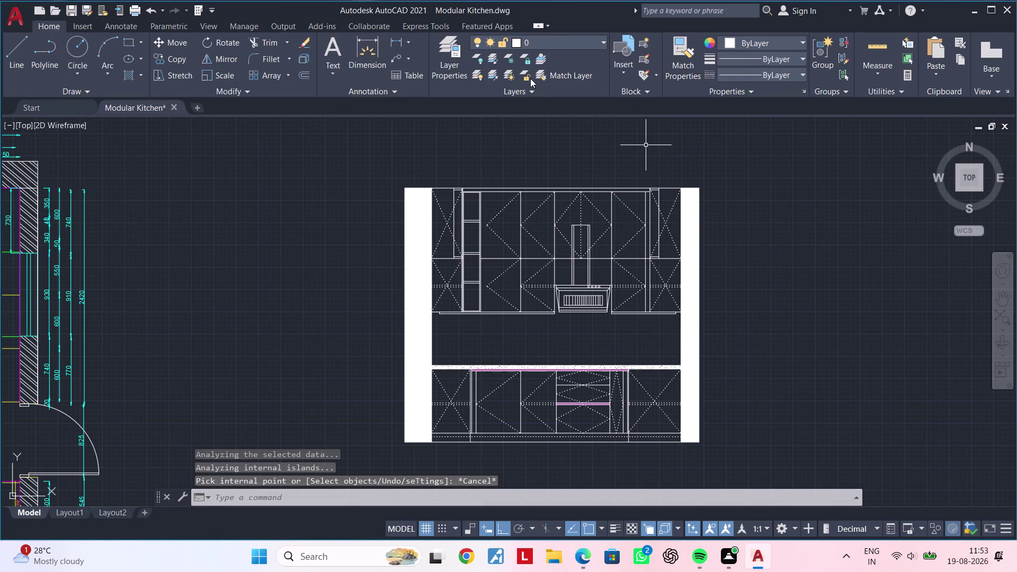
click(420, 231)
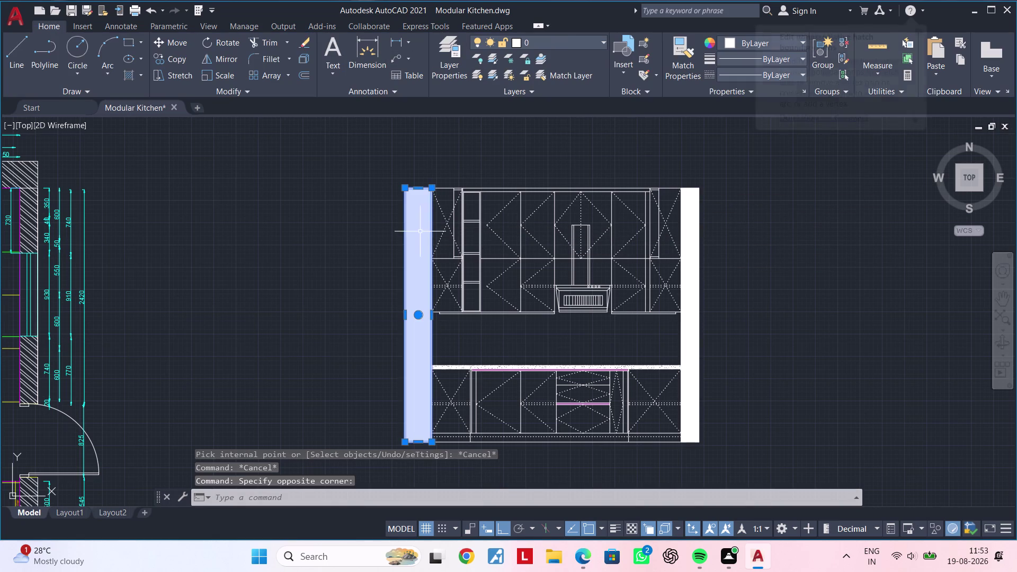
click(688, 264)
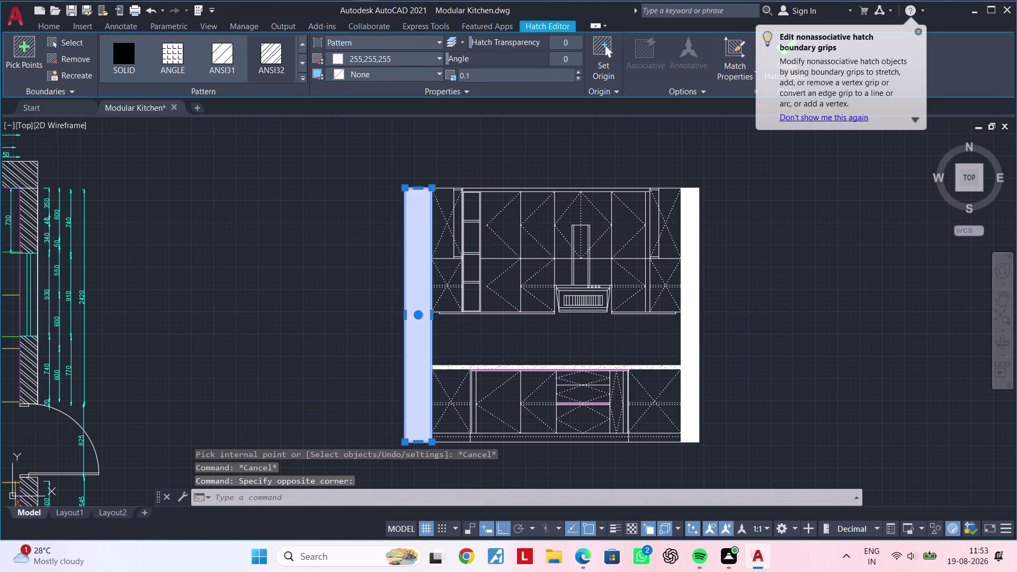
drag(477, 59, 491, 59)
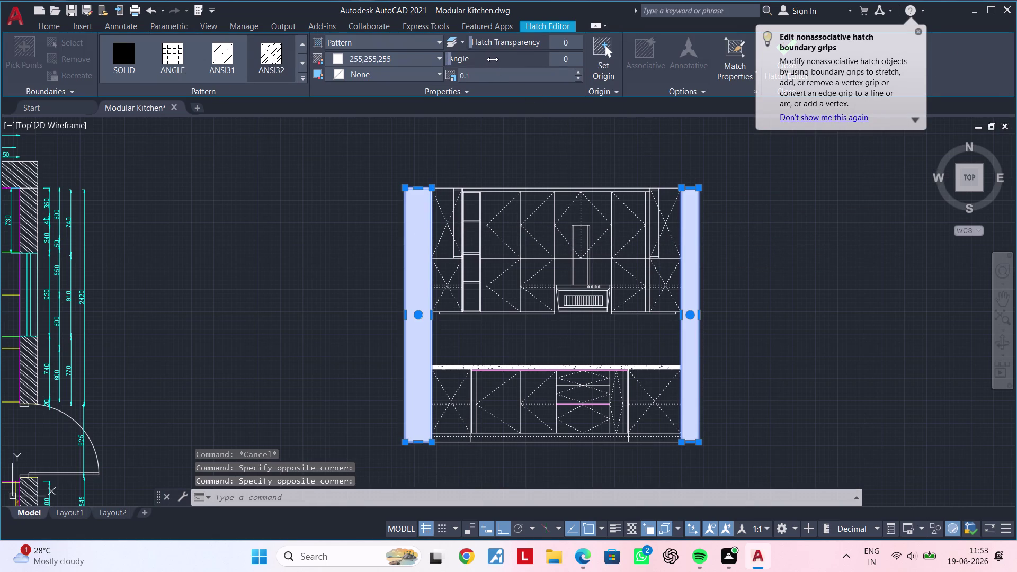
drag(491, 59, 512, 60)
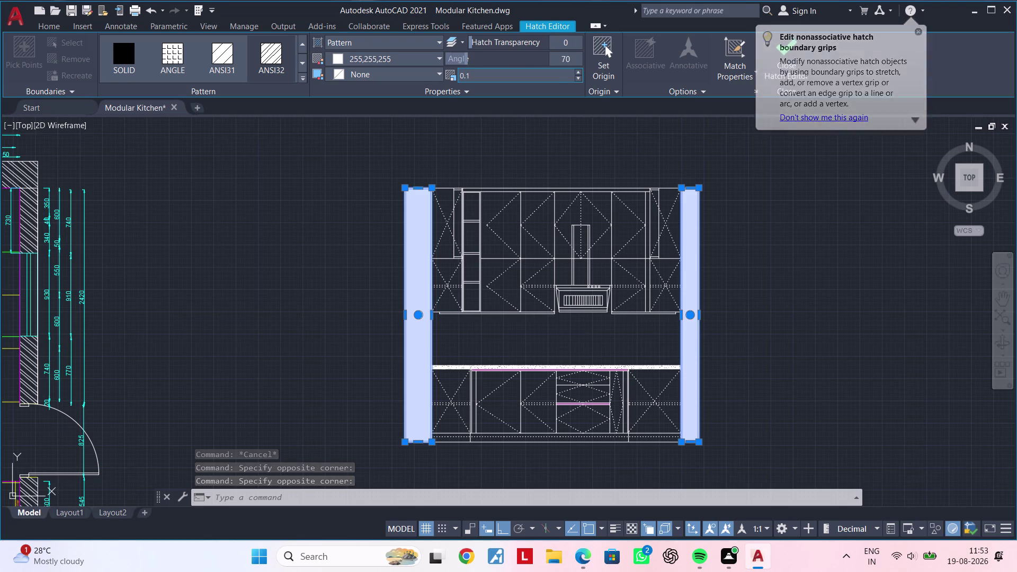
double_click(580, 73)
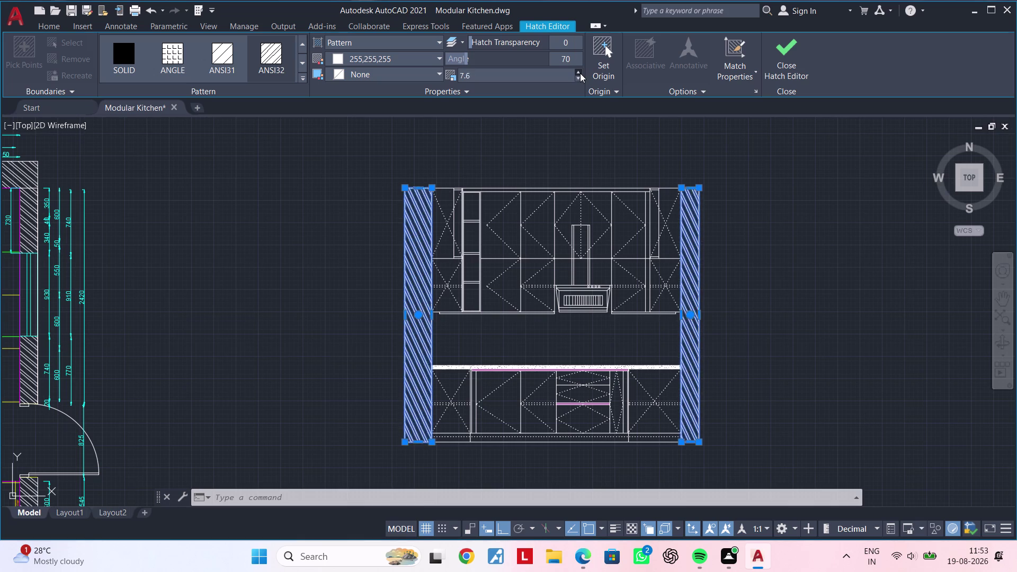
click(580, 73)
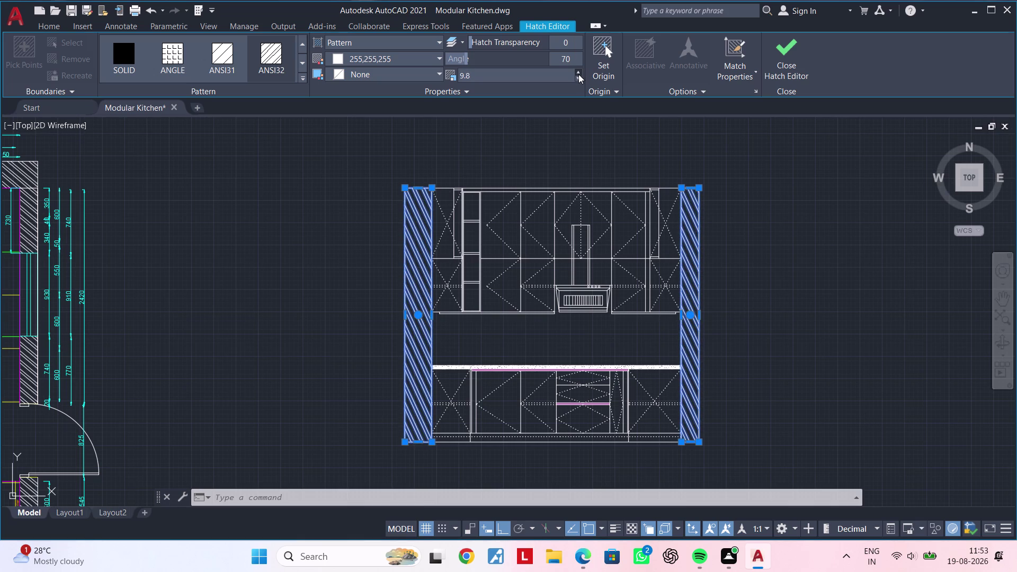
double_click(578, 81)
triple_click(578, 80)
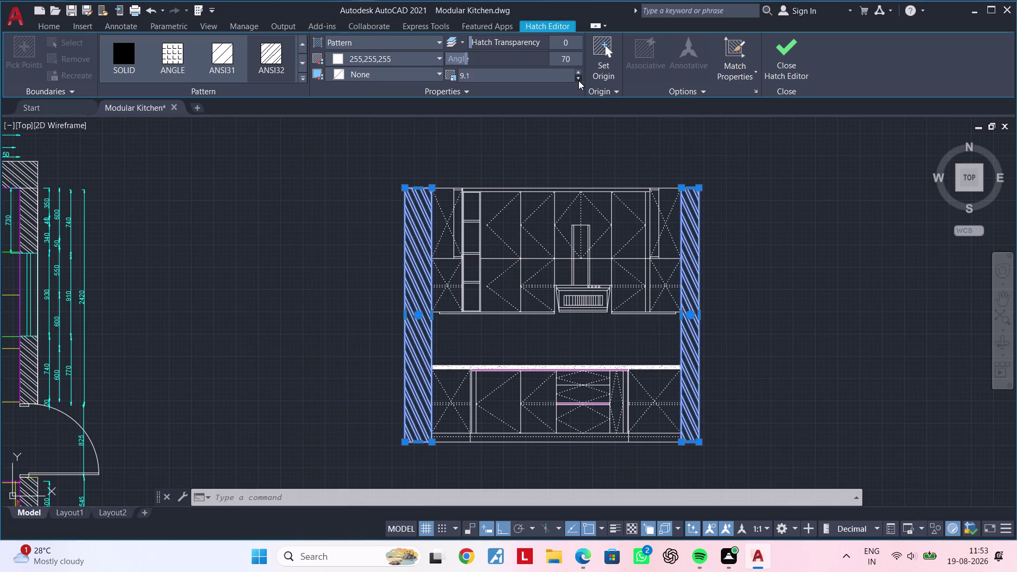
triple_click(578, 81)
triple_click(578, 81)
triple_click(578, 81)
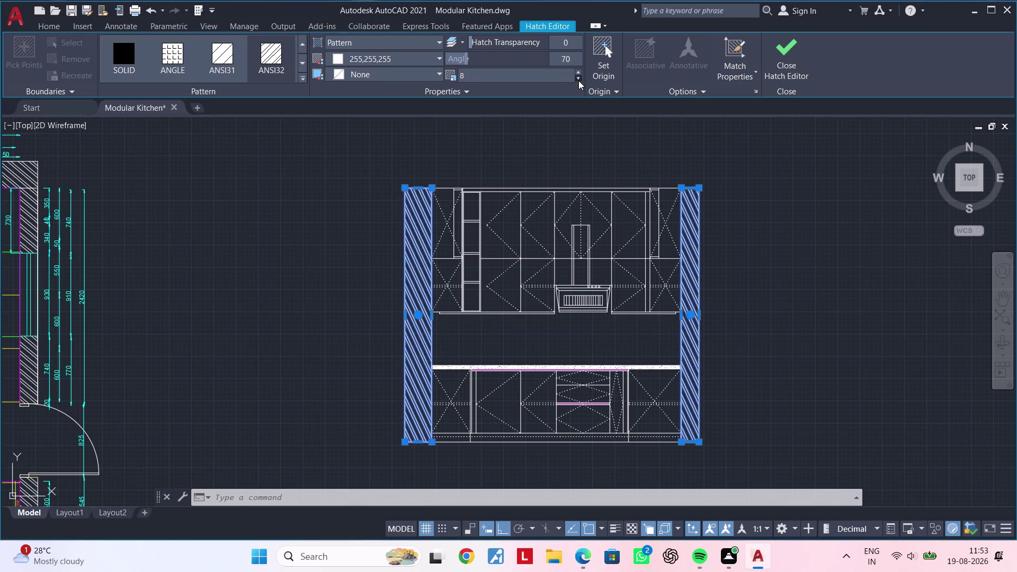
triple_click(578, 80)
triple_click(578, 81)
triple_click(579, 80)
triple_click(578, 81)
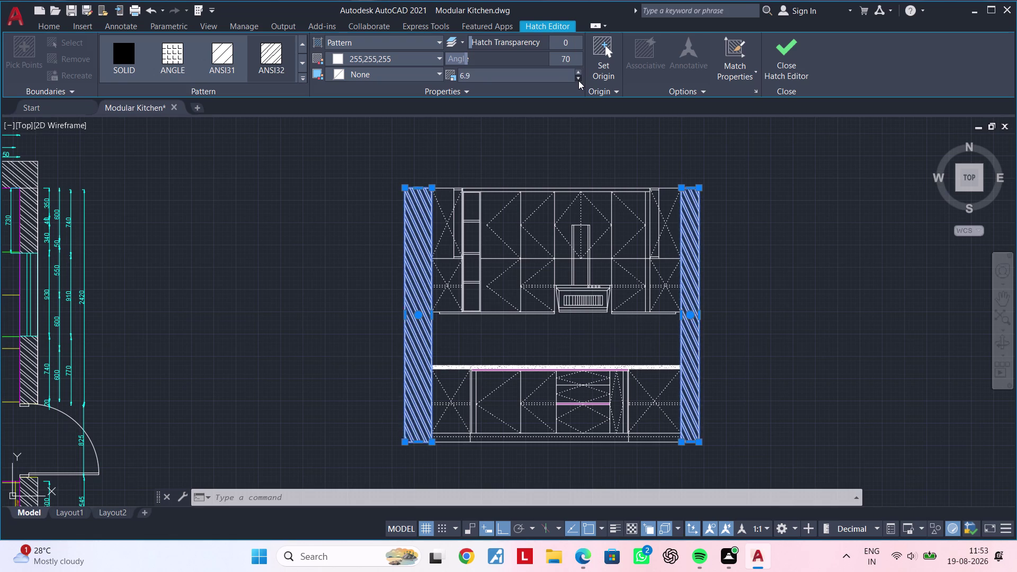
triple_click(578, 80)
triple_click(579, 81)
double_click(579, 81)
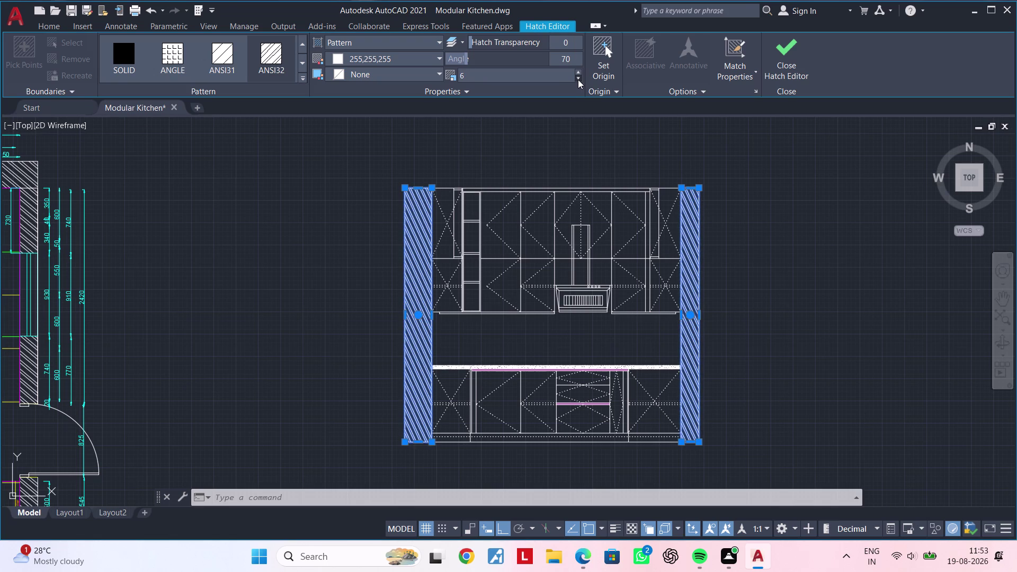
drag(578, 78, 577, 84)
triple_click(576, 81)
click(576, 81)
triple_click(576, 80)
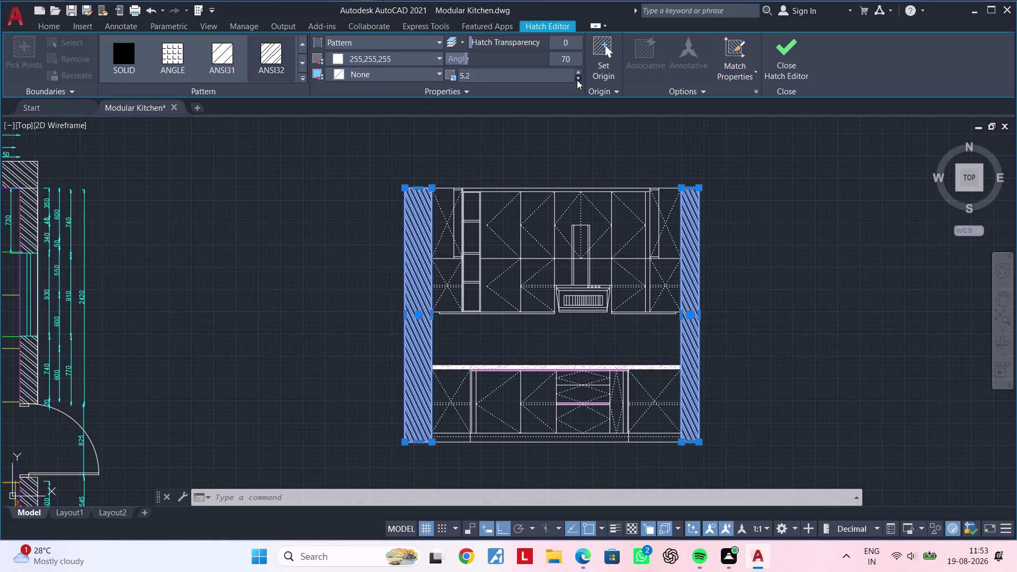
drag(466, 60, 473, 59)
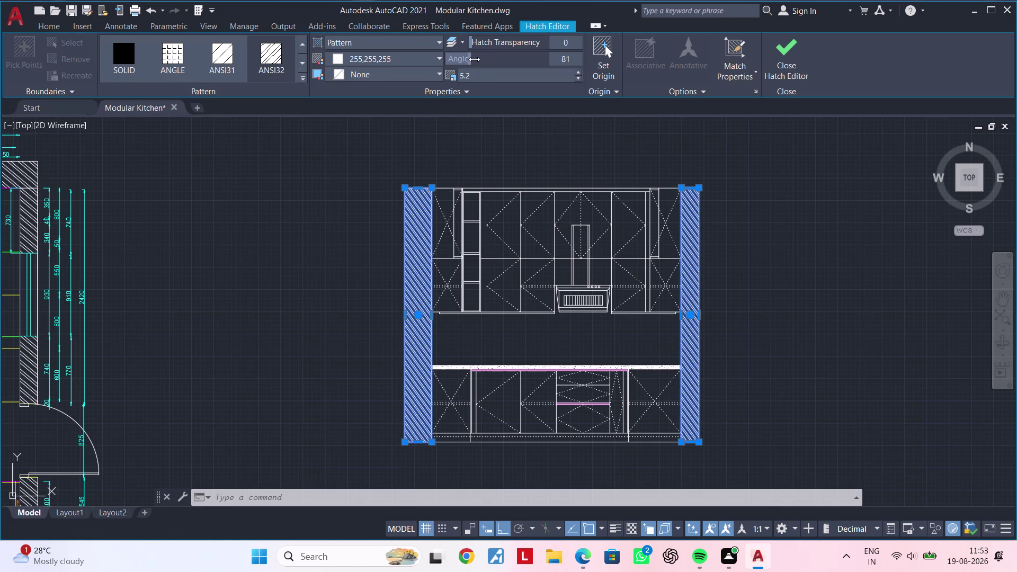
drag(474, 59, 472, 59)
key(Escape)
key(Escape)
key(Escape)
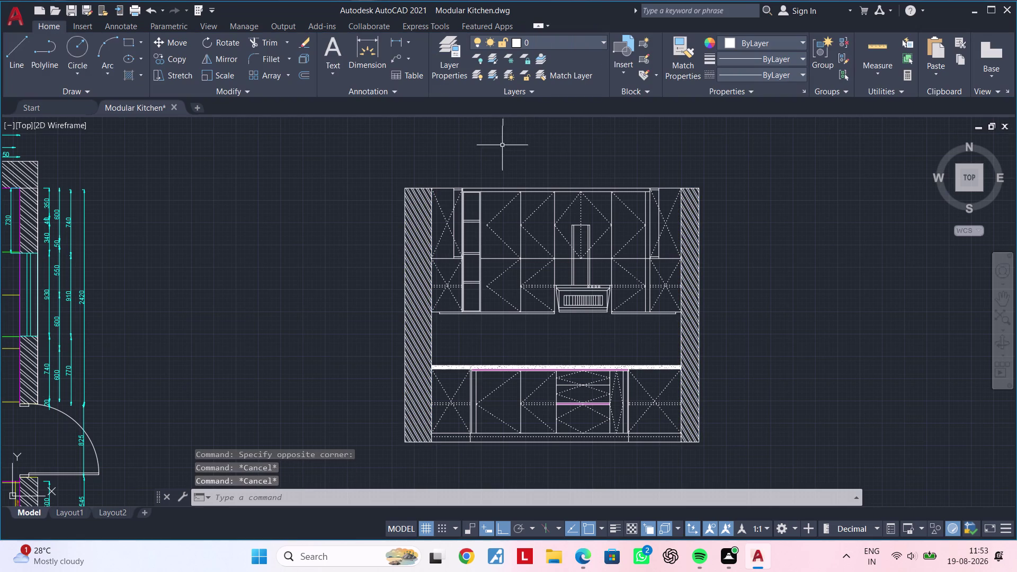
Pan and zoom across the plan and front elevation to frame the base cabinet run.
middle_drag(499, 153, 506, 122)
scroll(up, 3)
scroll(down, 3)
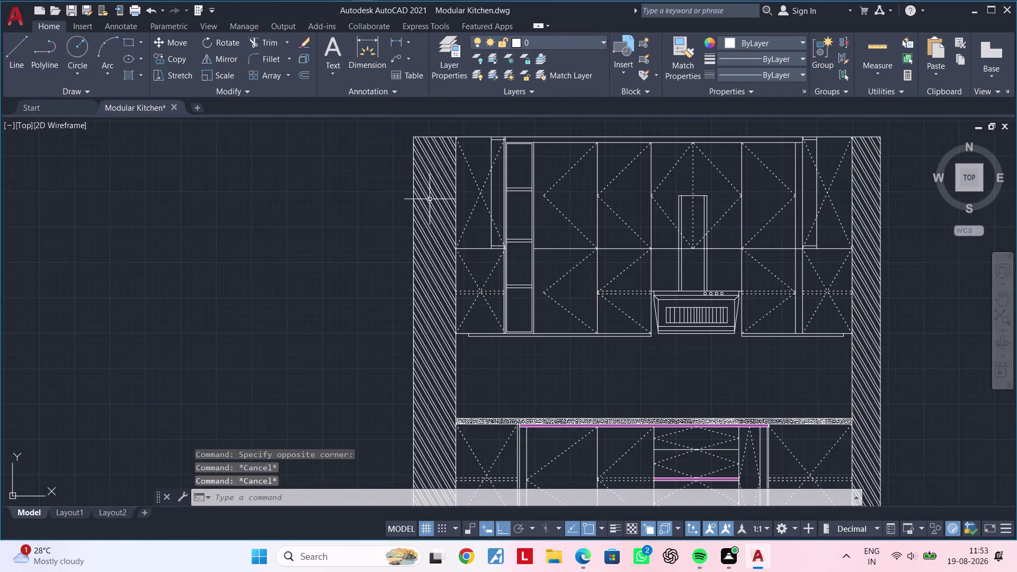
scroll(down, 3)
middle_drag(480, 161, 430, 222)
key(Escape)
key(Escape)
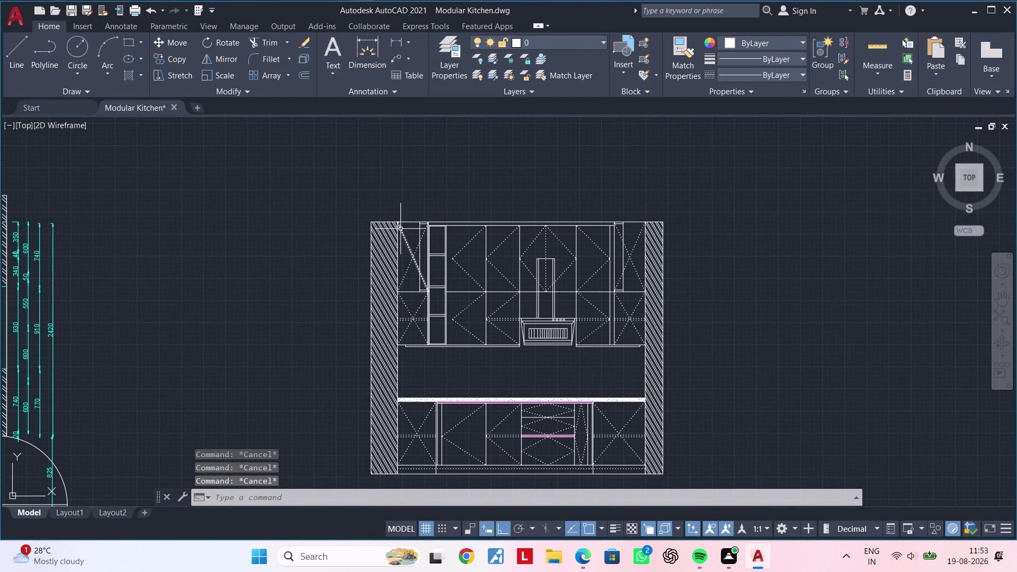
scroll(down, 3)
middle_drag(413, 227, 487, 217)
scroll(up, 3)
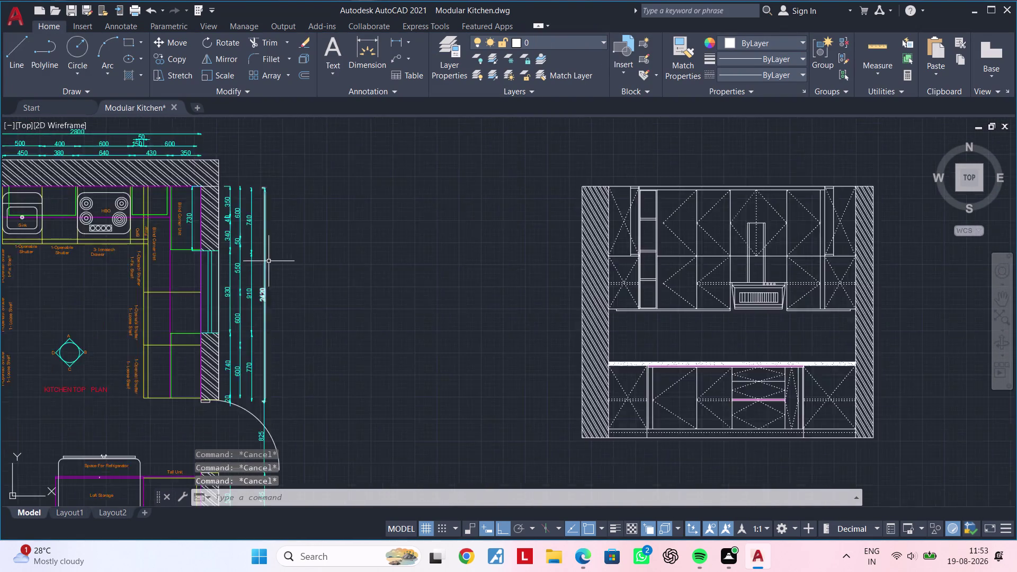
scroll(down, 3)
middle_drag(411, 263, 332, 263)
key(Escape)
key(Escape)
key(Escape)
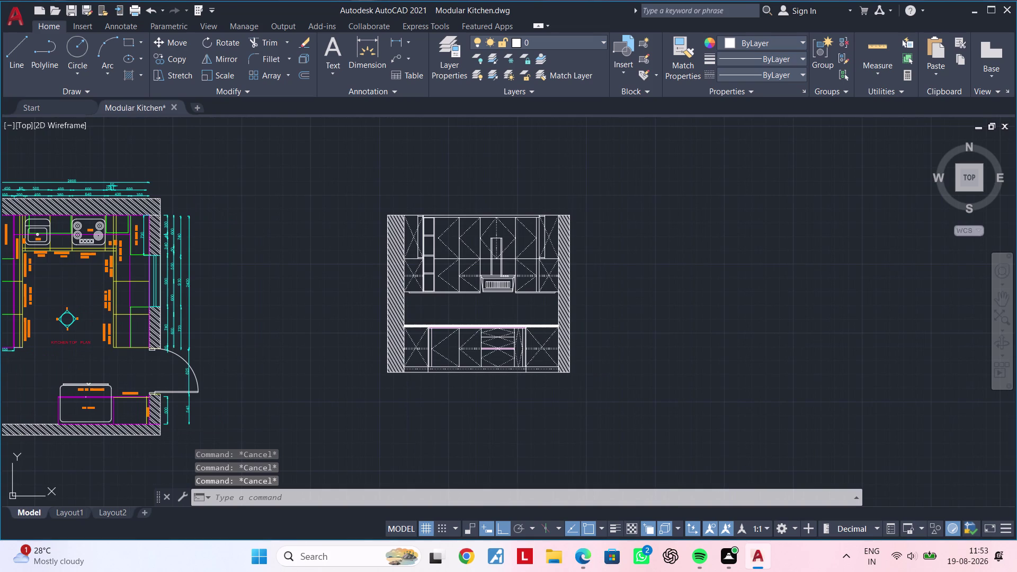
scroll(up, 3)
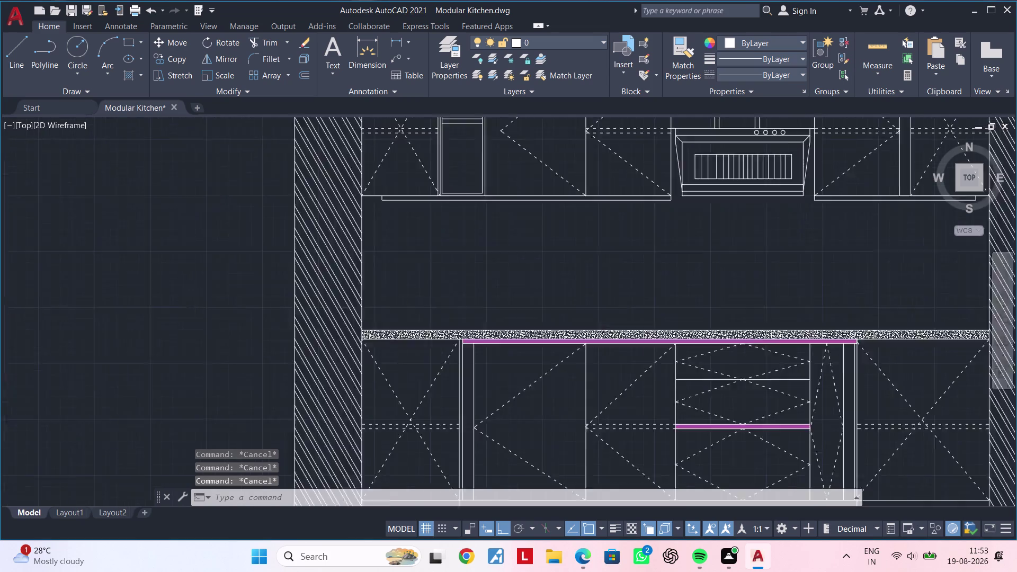
scroll(down, 3)
middle_drag(425, 340, 307, 336)
key(Escape)
key(Escape)
key(Escape)
key(Escape)
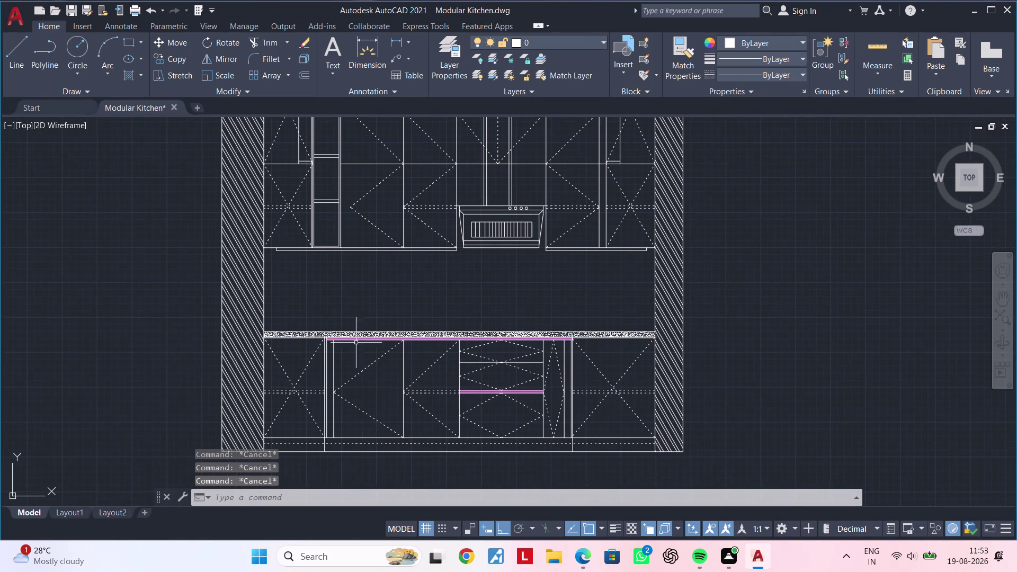
scroll(up, 3)
middle_drag(364, 374, 447, 341)
key(Escape)
key(Escape)
key(Escape)
key(Escape)
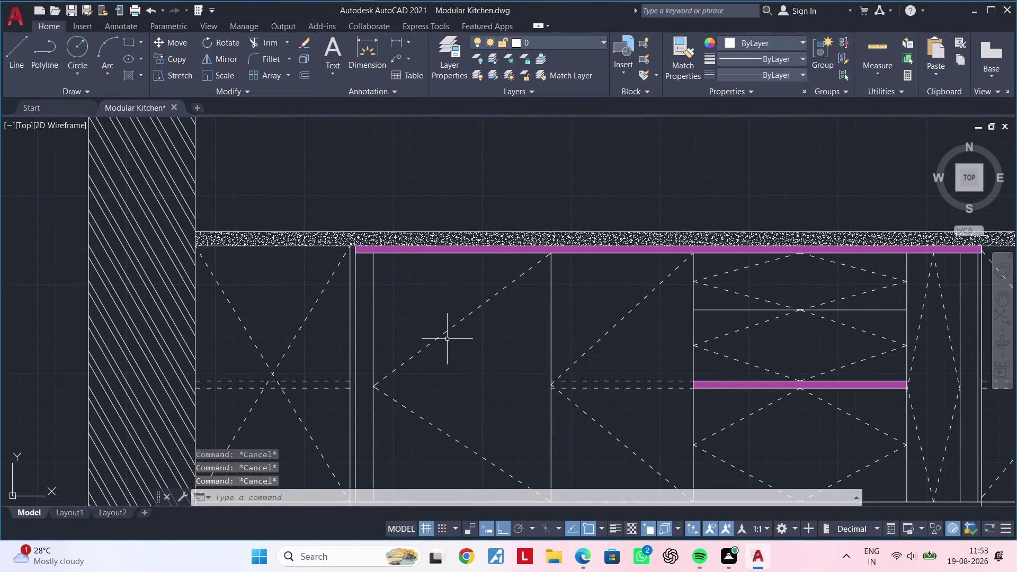
key(Escape)
key(Escape)
key(Escape)
middle_drag(439, 337, 527, 306)
key(Escape)
middle_drag(503, 306, 539, 295)
key(Escape)
key(Escape)
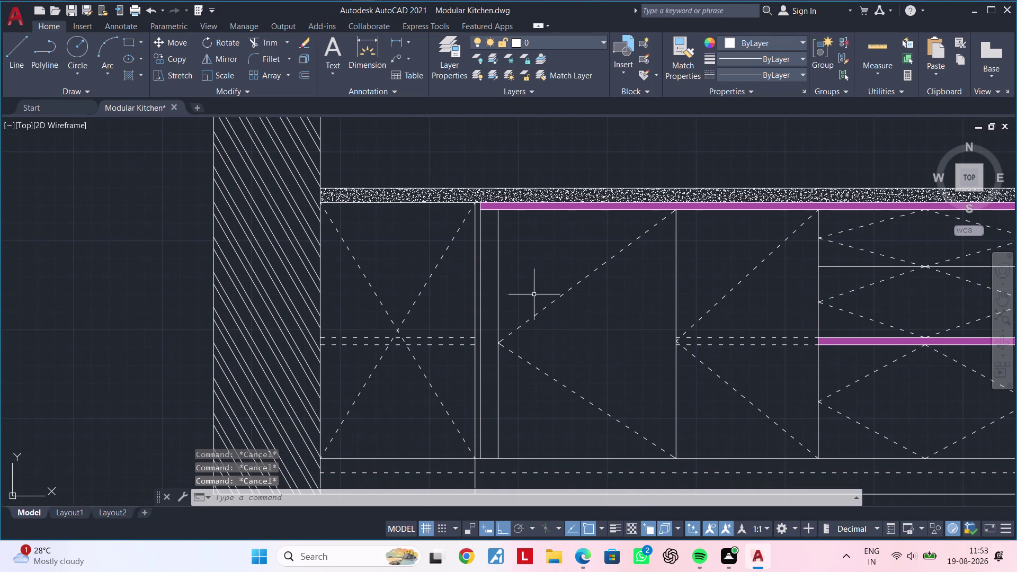
Start Match Properties (MA) so it waits for a source object.
text(ma)
key(space)
scroll(down, 3)
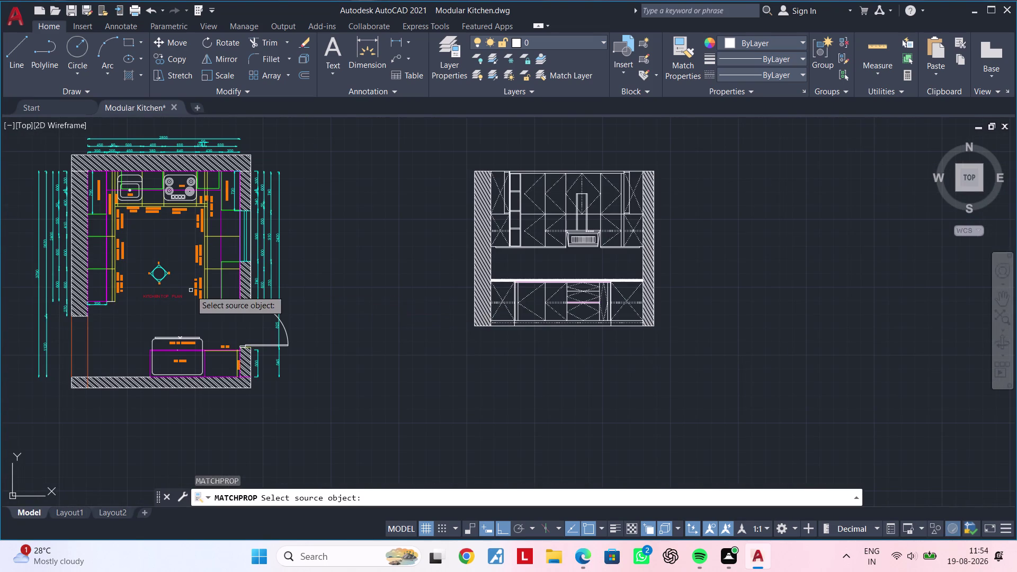
Pick a yellow plan line as the property source, then cancel the property copying.
scroll(up, 3)
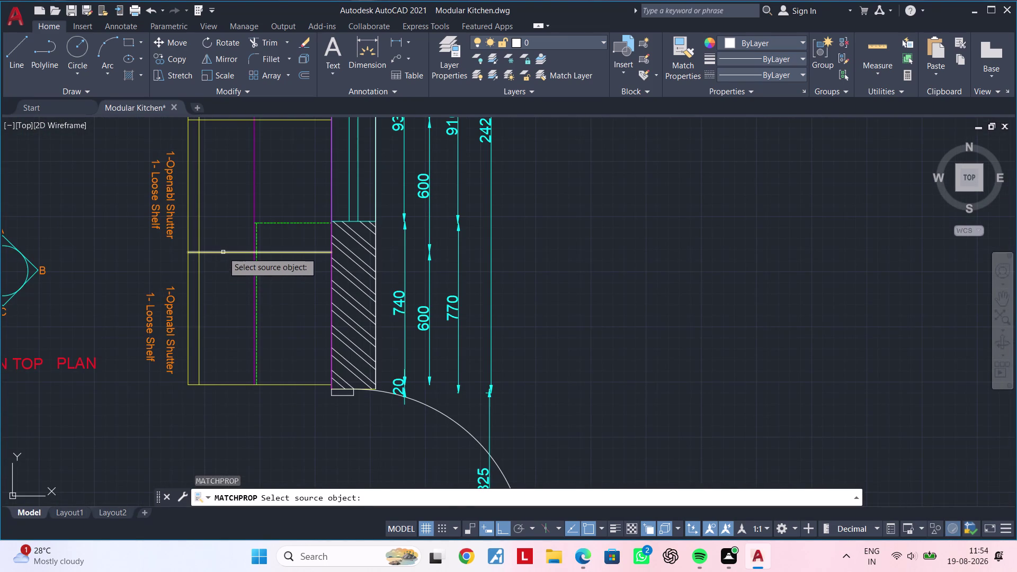
click(223, 252)
scroll(down, 3)
middle_drag(683, 287, 274, 286)
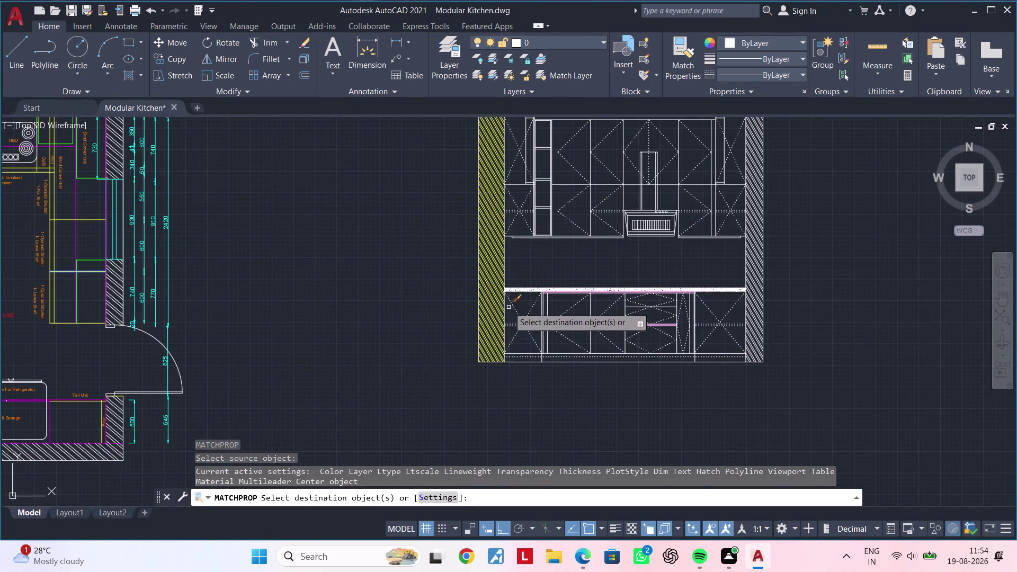
scroll(up, 3)
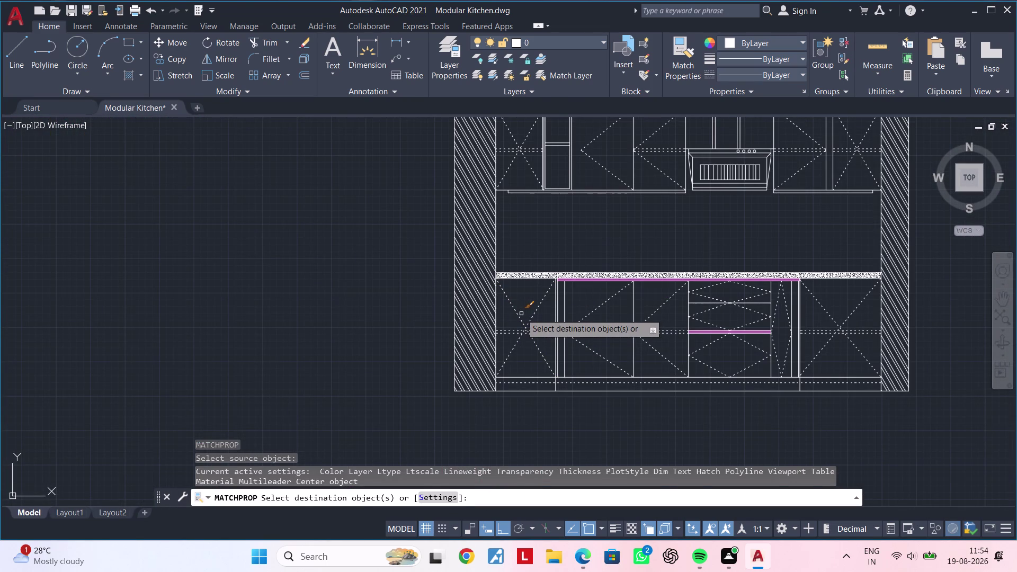
key(Escape)
Move the view from the plan to the underside of the wall cabinets in the elevation.
scroll(down, 3)
scroll(up, 3)
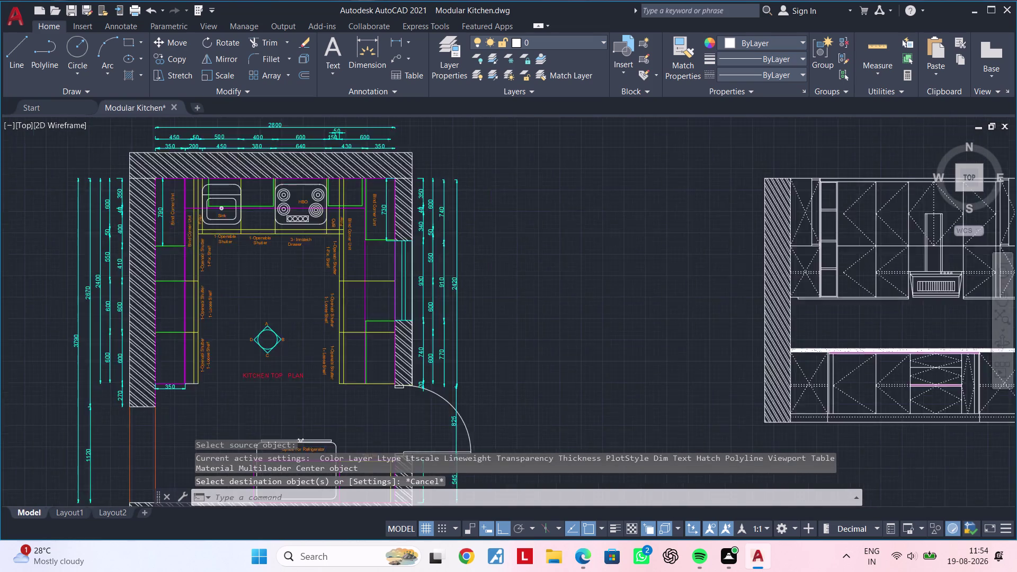
scroll(up, 3)
scroll(up, 3)
scroll(down, 3)
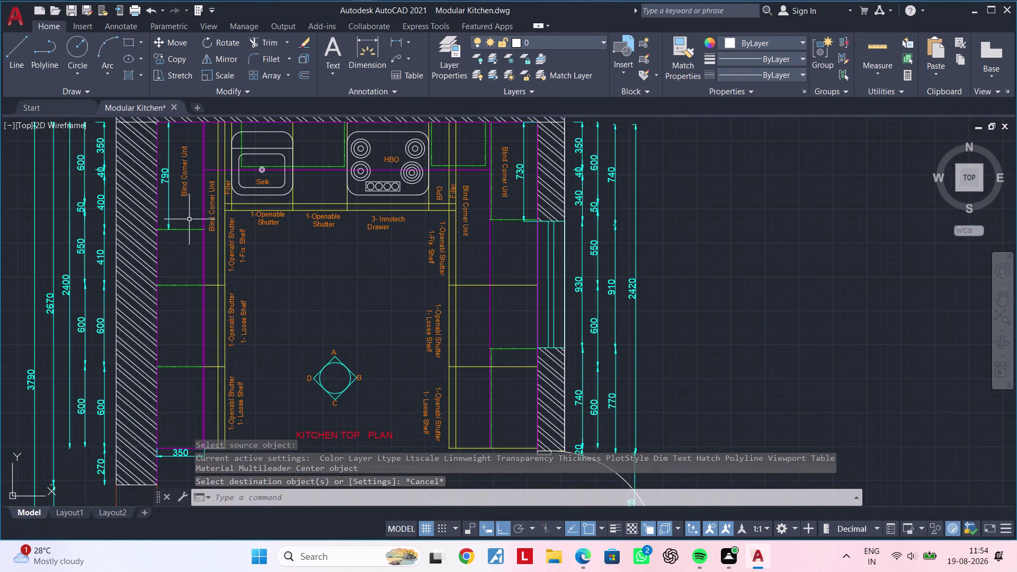
scroll(up, 3)
scroll(down, 3)
scroll(down, 3)
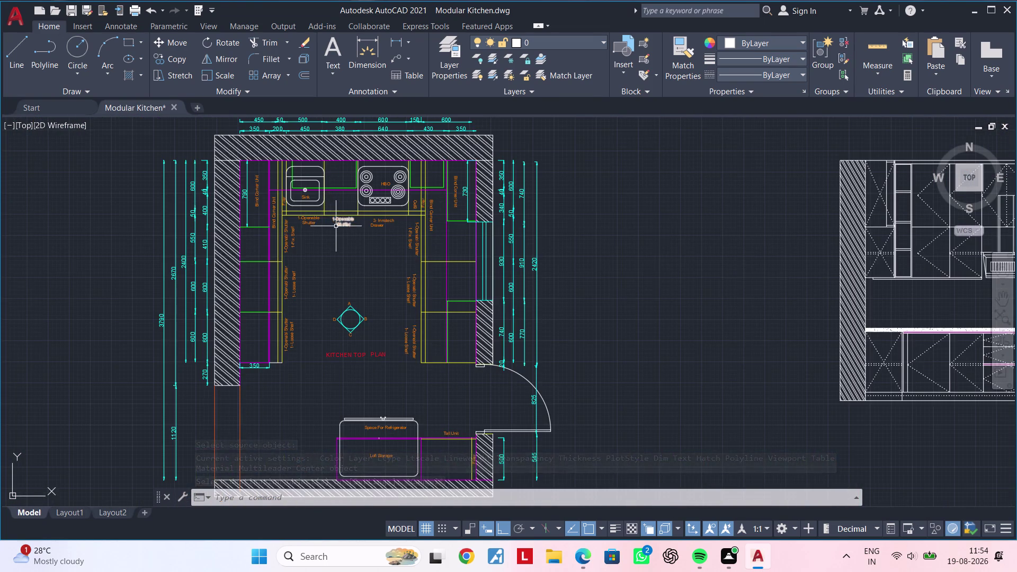
scroll(up, 3)
middle_drag(336, 228, 315, 423)
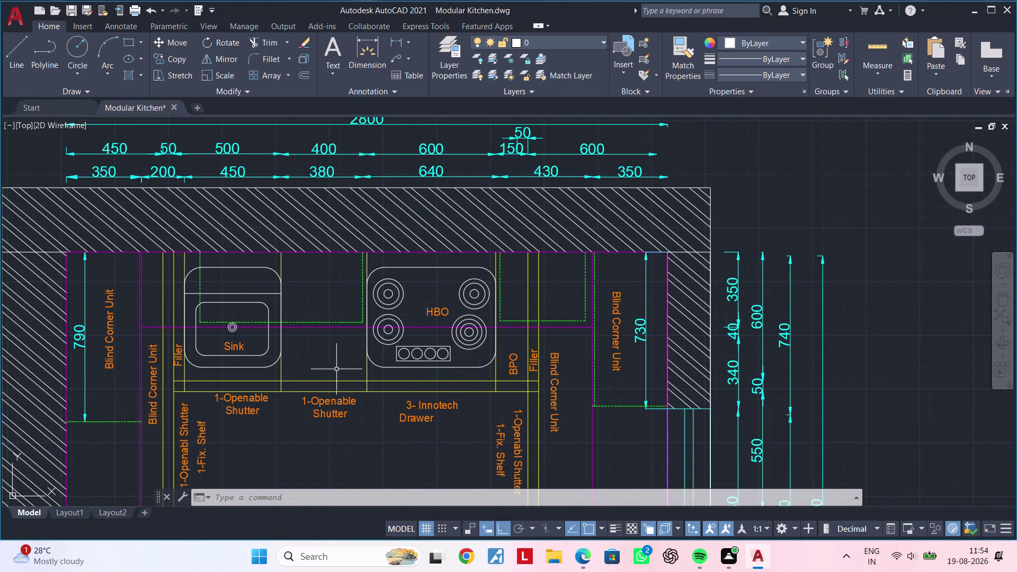
click(548, 43)
key(Escape)
key(Escape)
key(Escape)
key(Escape)
key(Escape)
middle_drag(575, 271, 399, 276)
key(Escape)
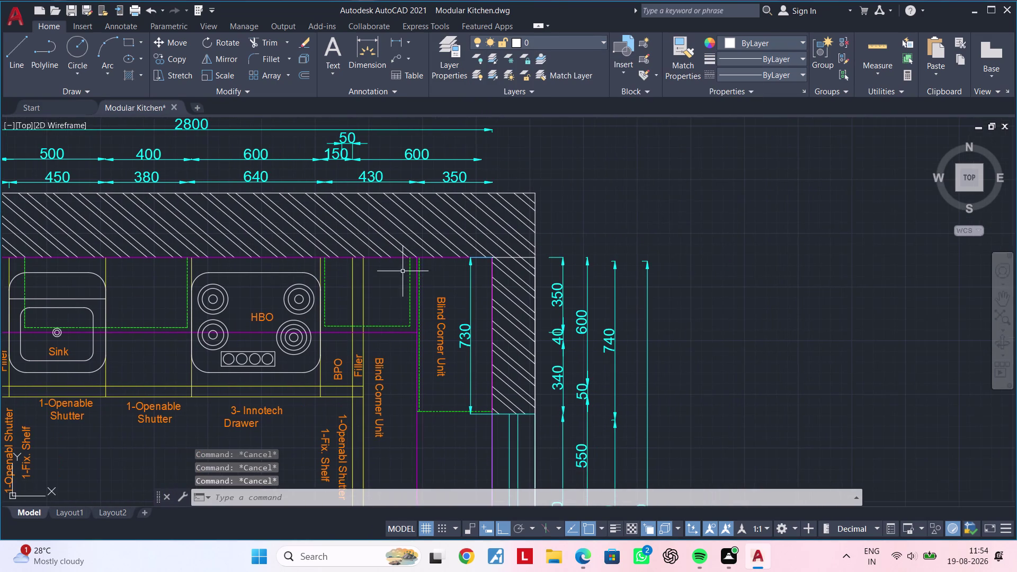
key(Escape)
middle_drag(735, 222, 543, 232)
key(Escape)
key(Escape)
key(Escape)
key(Escape)
scroll(down, 3)
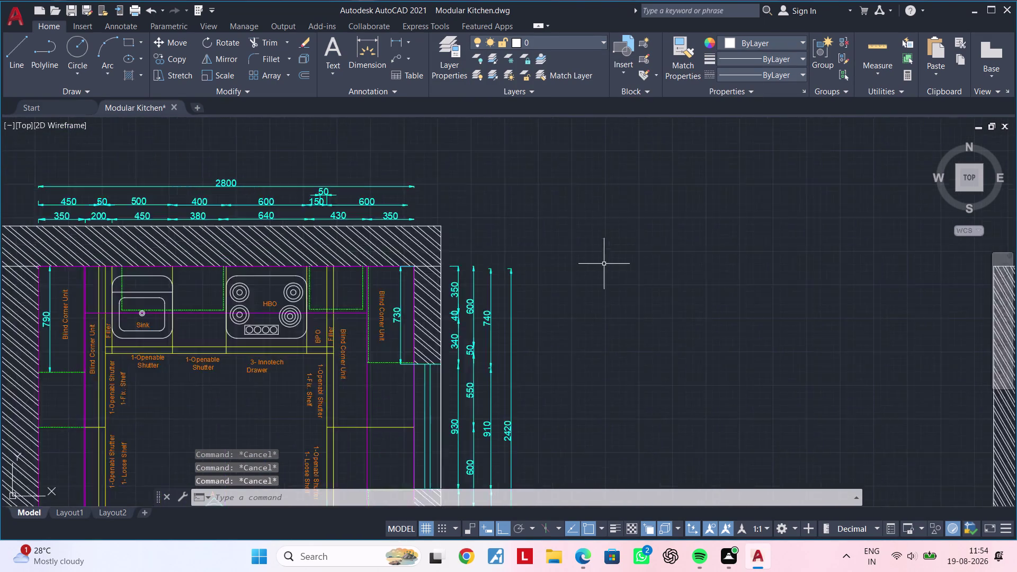
scroll(down, 3)
middle_drag(524, 195, 427, 200)
key(Escape)
key(Escape)
key(Escape)
key(Escape)
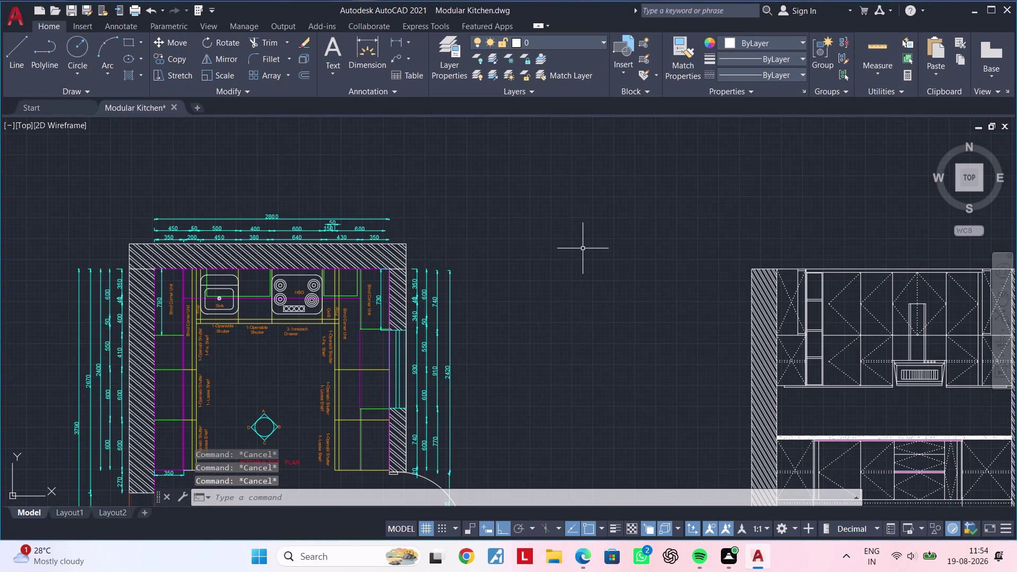
key(Escape)
key(Escape)
key(Escape)
key(Escape)
key(Escape)
key(Escape)
key(Escape)
key(Escape)
key(Escape)
key(Escape)
key(Escape)
middle_drag(583, 253, 607, 198)
key(Escape)
middle_drag(613, 221, 606, 222)
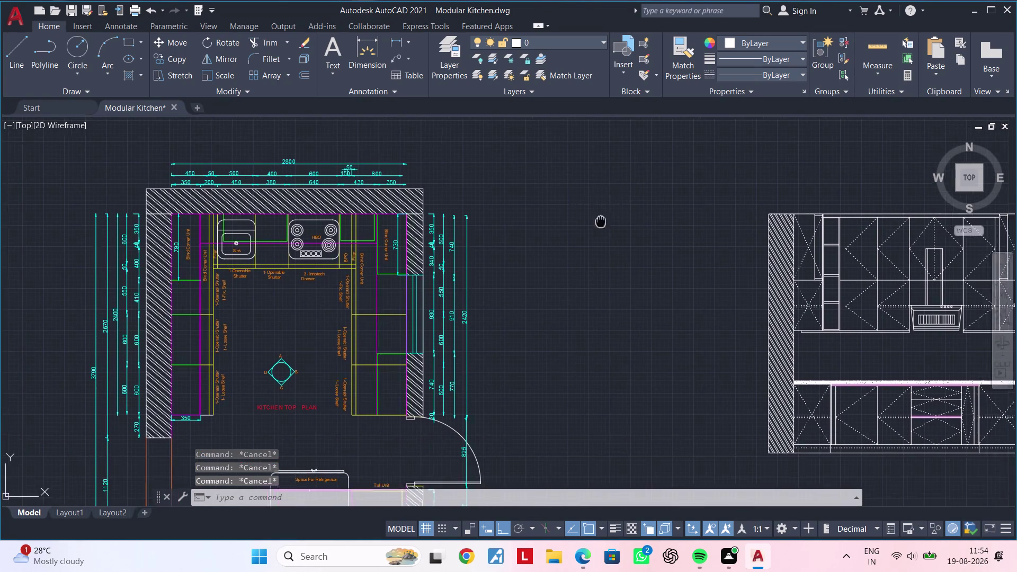
middle_drag(605, 221, 505, 186)
key(Escape)
middle_drag(547, 233, 485, 209)
key(Escape)
scroll(up, 3)
middle_drag(677, 281, 573, 266)
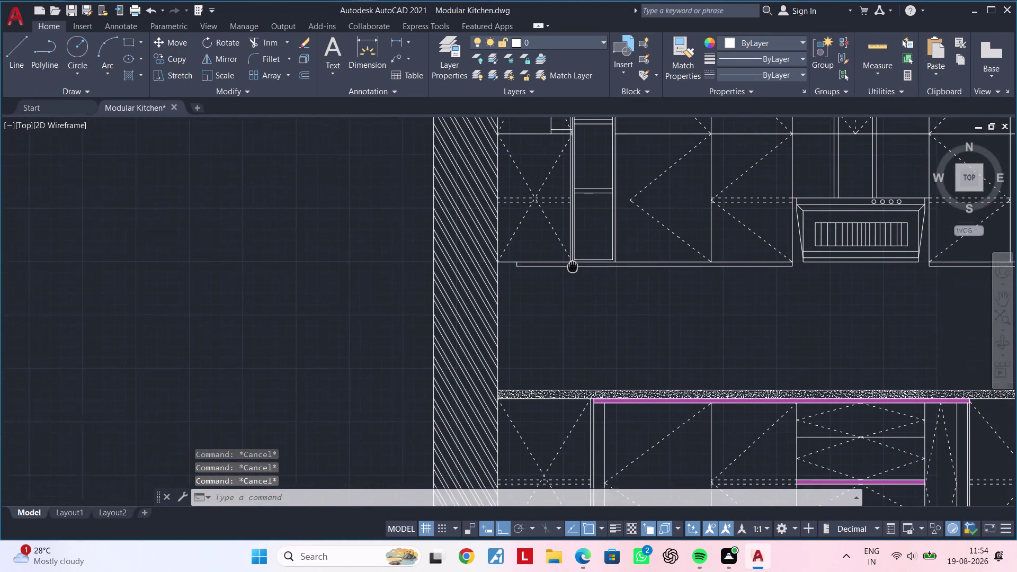
middle_drag(572, 266, 563, 264)
scroll(up, 3)
middle_drag(609, 278, 530, 298)
Start a new hatch with the H command beneath the wall cabinets.
key(Escape)
key(Escape)
key(h)
scroll(up, 3)
key(space)
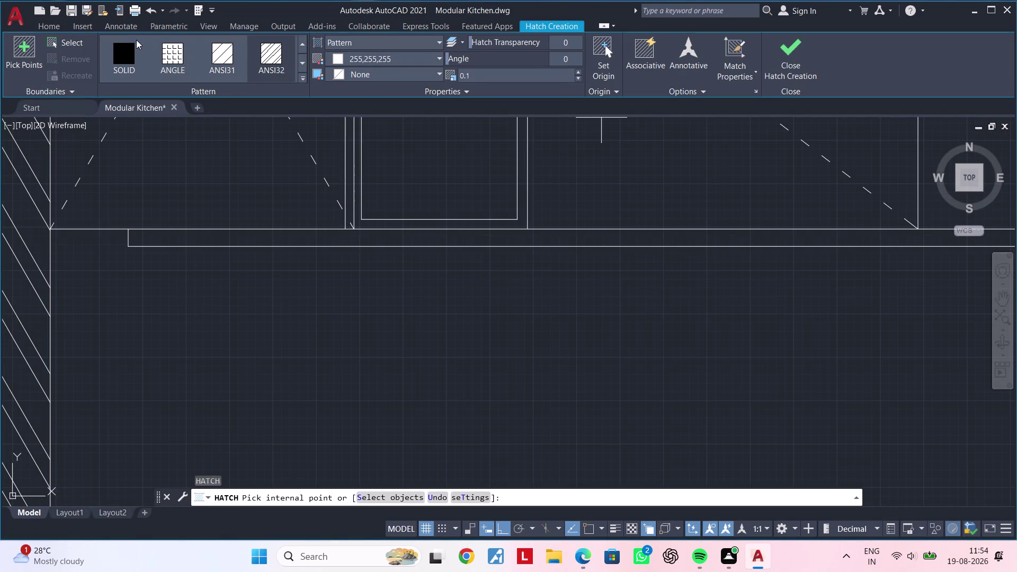
Set the hatch type to Solid with a pale yellow colour.
click(131, 58)
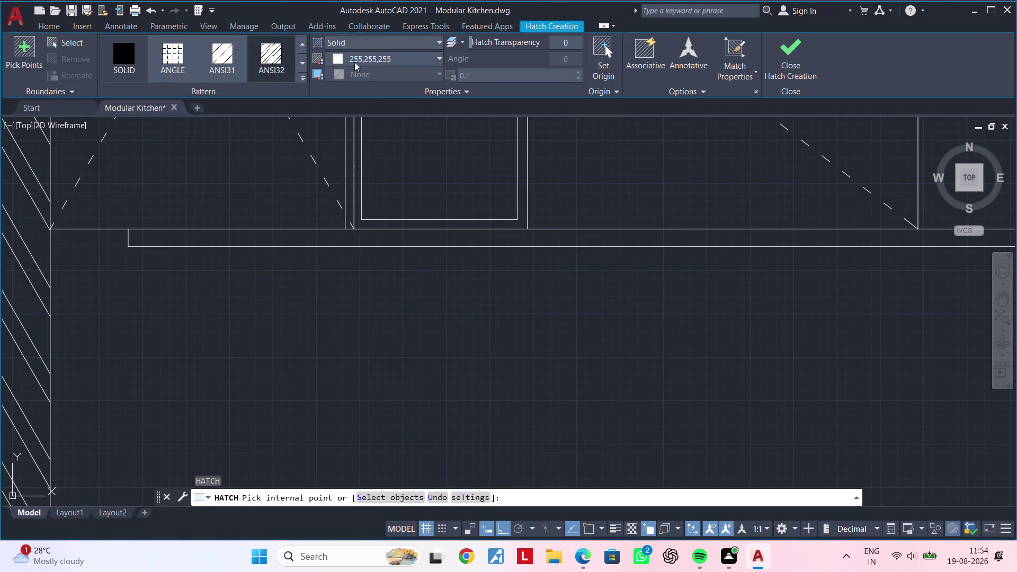
click(340, 59)
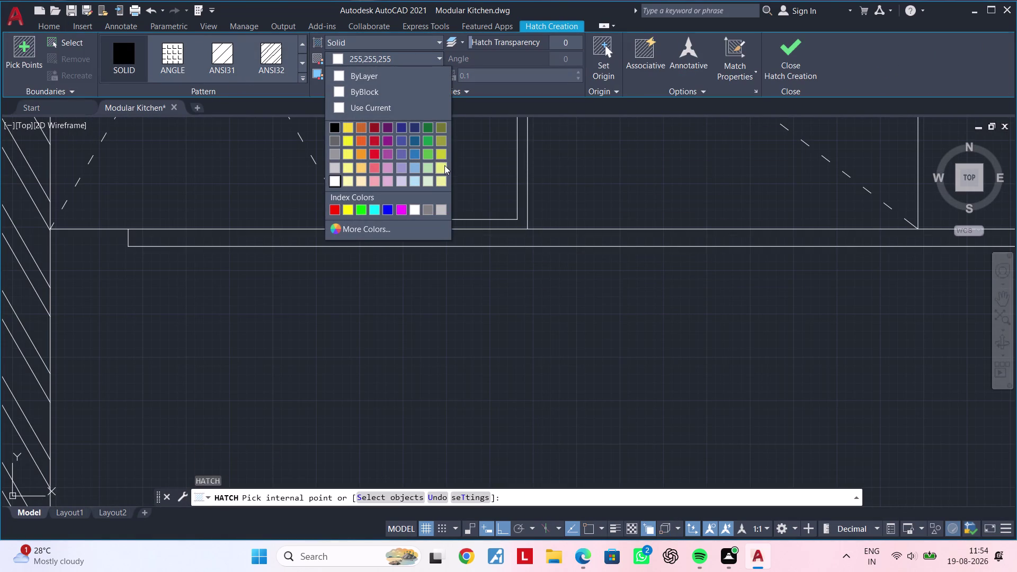
click(444, 165)
Fill the strips under the left and right wall cabinets, then review the whole elevation.
click(372, 233)
scroll(down, 3)
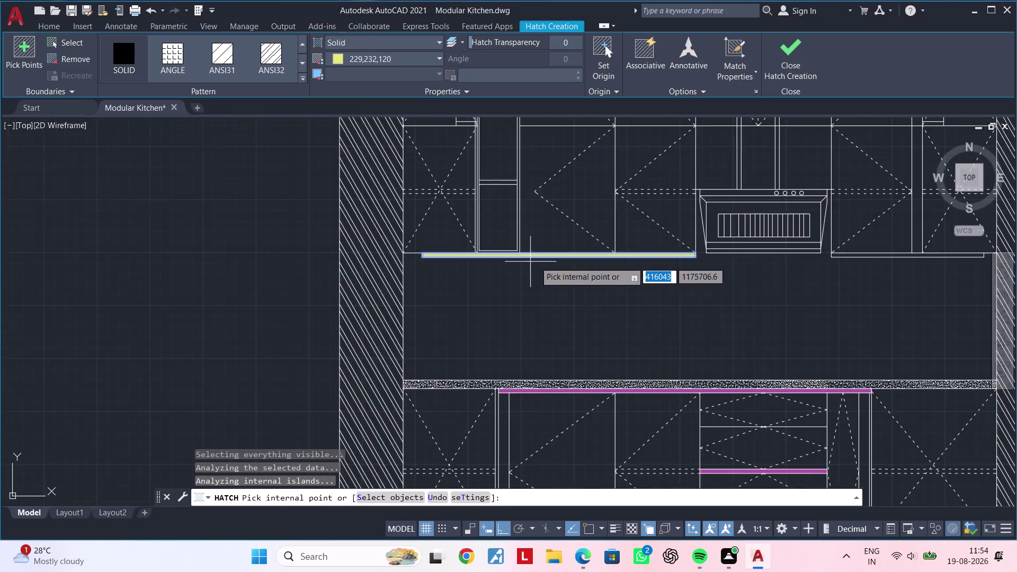
middle_drag(612, 268, 277, 242)
scroll(up, 3)
click(547, 204)
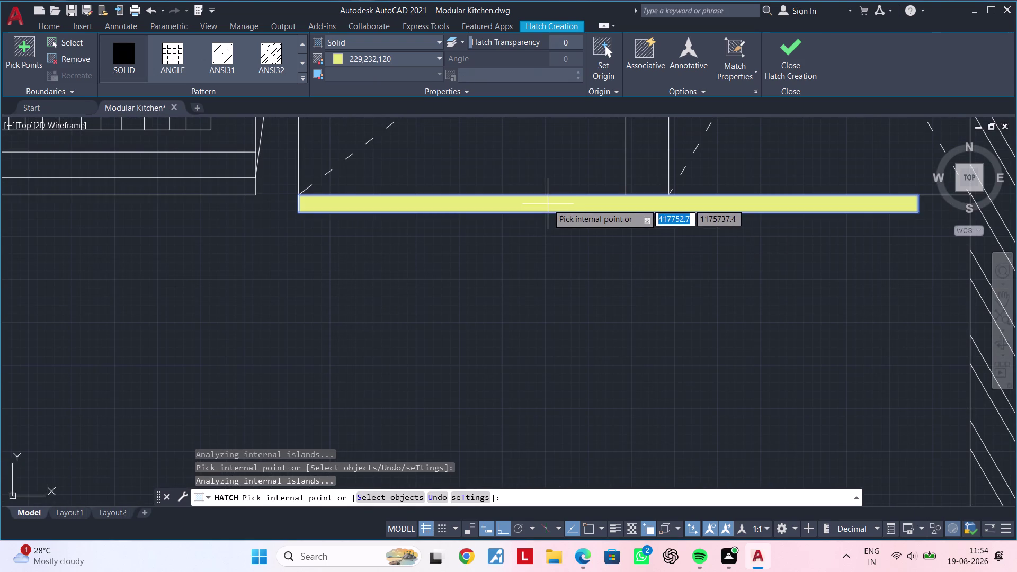
key(Escape)
scroll(down, 3)
middle_drag(568, 254, 730, 226)
scroll(down, 3)
middle_drag(614, 239, 472, 257)
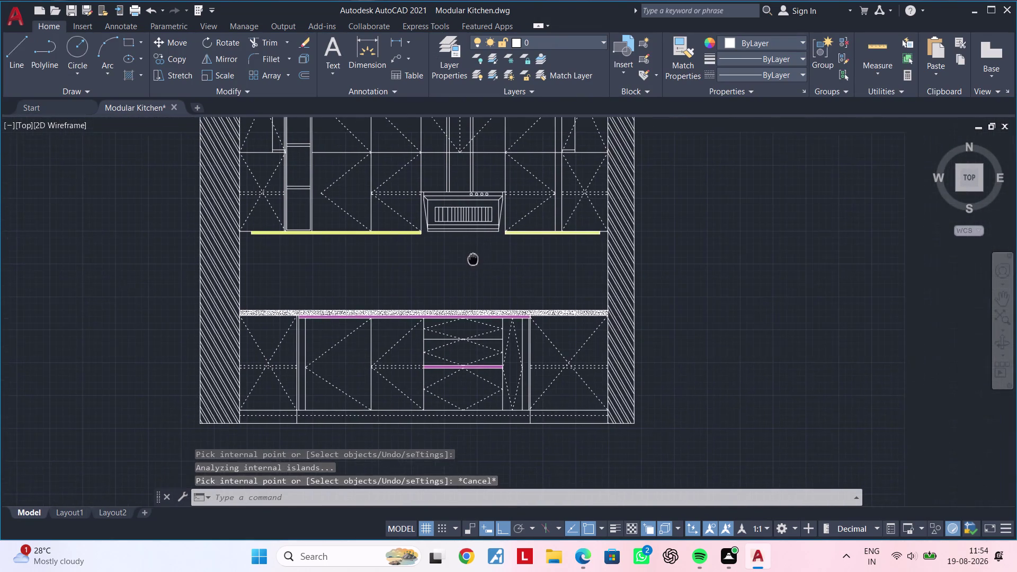
key(Escape)
key(Escape)
middle_drag(490, 268, 580, 292)
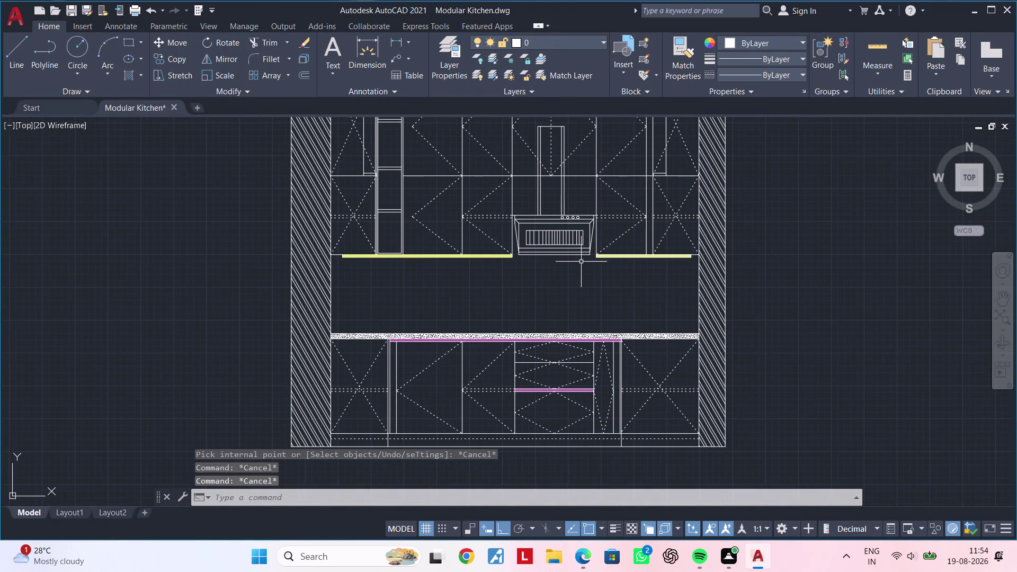
middle_drag(484, 308, 584, 280)
scroll(up, 3)
key(Escape)
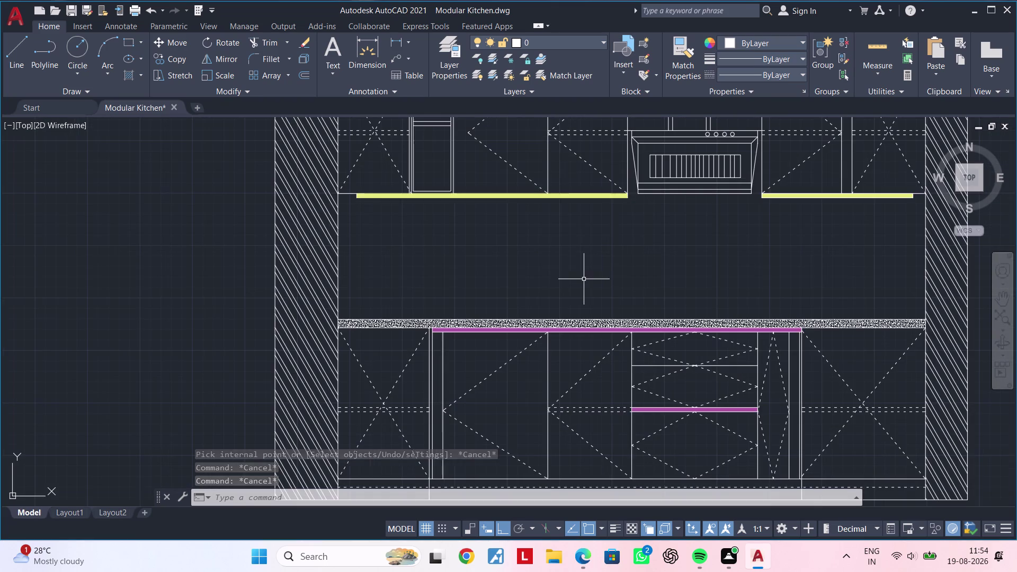
scroll(down, 3)
middle_drag(519, 258, 594, 258)
Cancel any pending commands and open Layer Properties from the Home tab.
key(Escape)
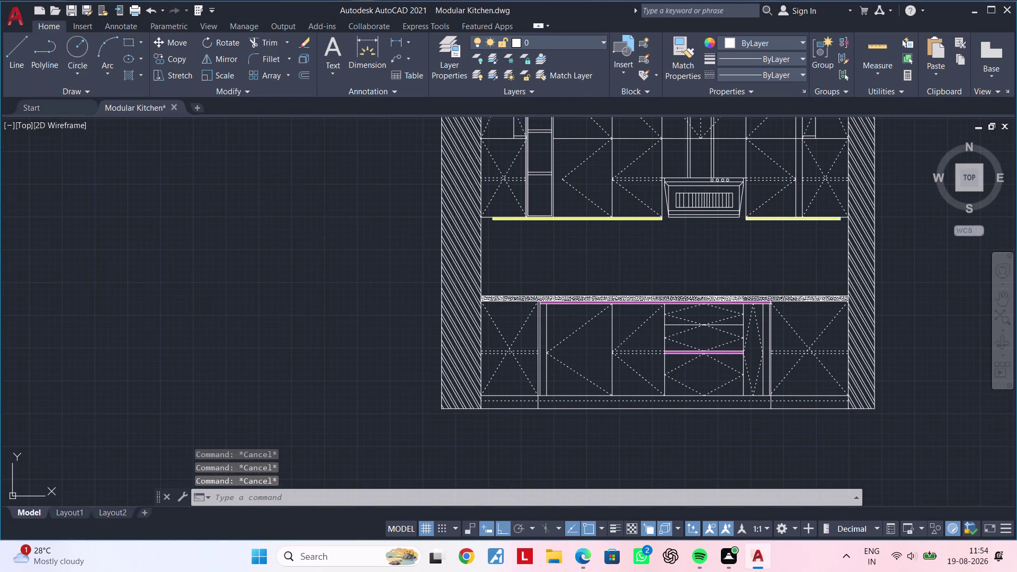
key(Escape)
key(Escape)
key(Escape)
key(Escape)
key(Escape)
key(Escape)
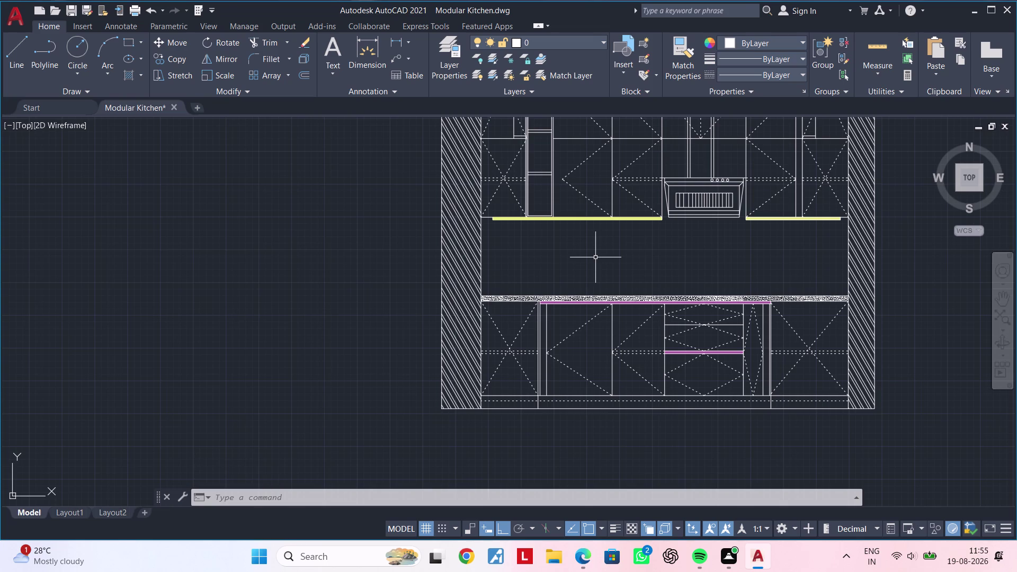
middle_drag(564, 259, 445, 284)
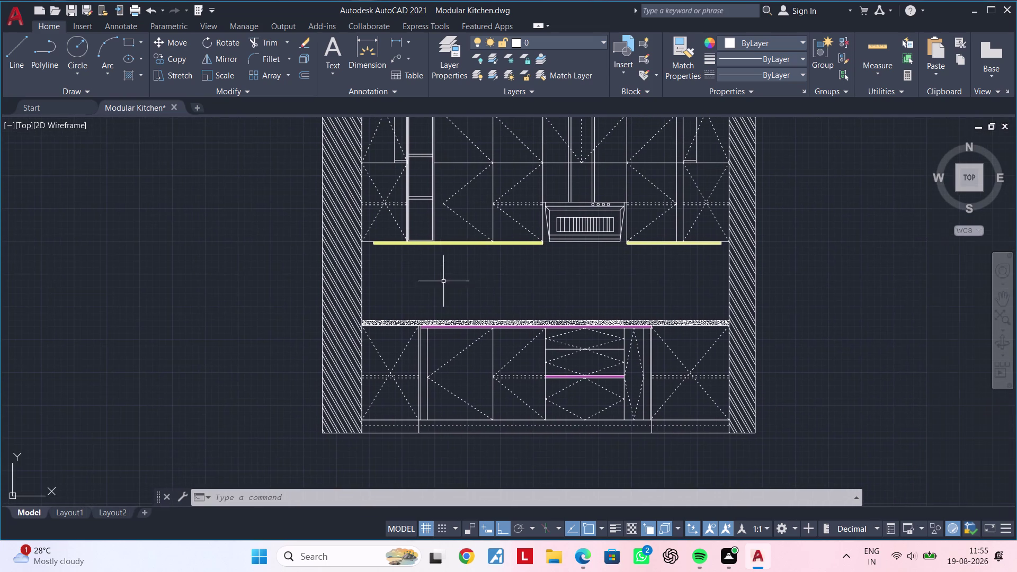
key(Escape)
key(Escape)
click(537, 41)
key(Escape)
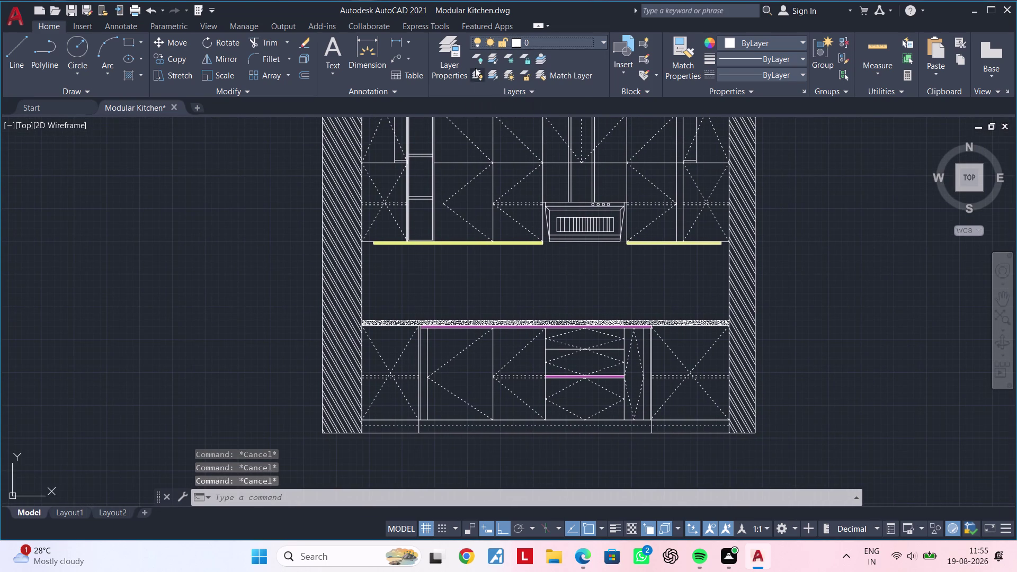
click(457, 54)
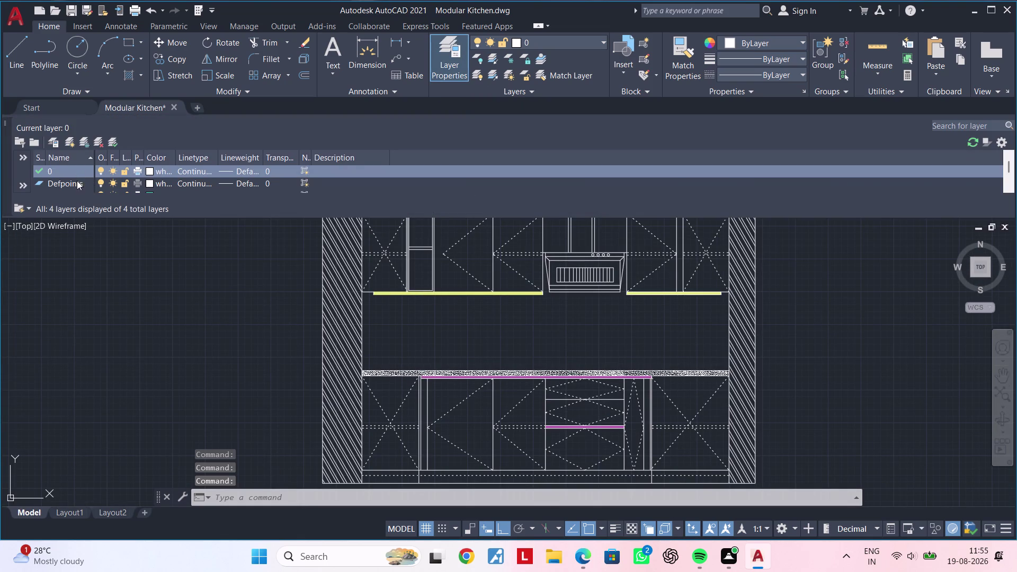
Create a new layer in the layer manager.
click(69, 141)
drag(73, 185, 23, 186)
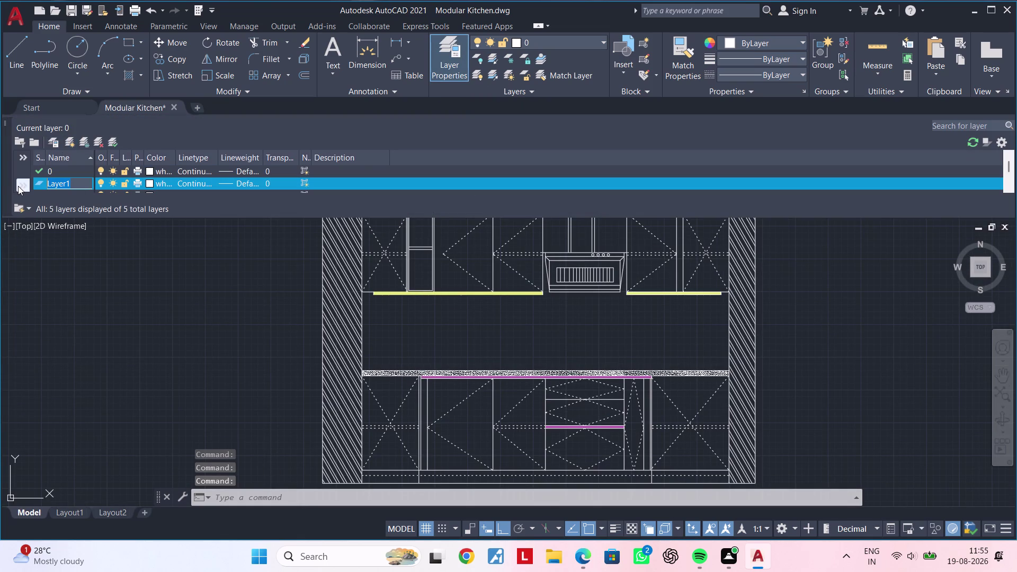
key(BackSpace)
key(BackSpace)
key(h)
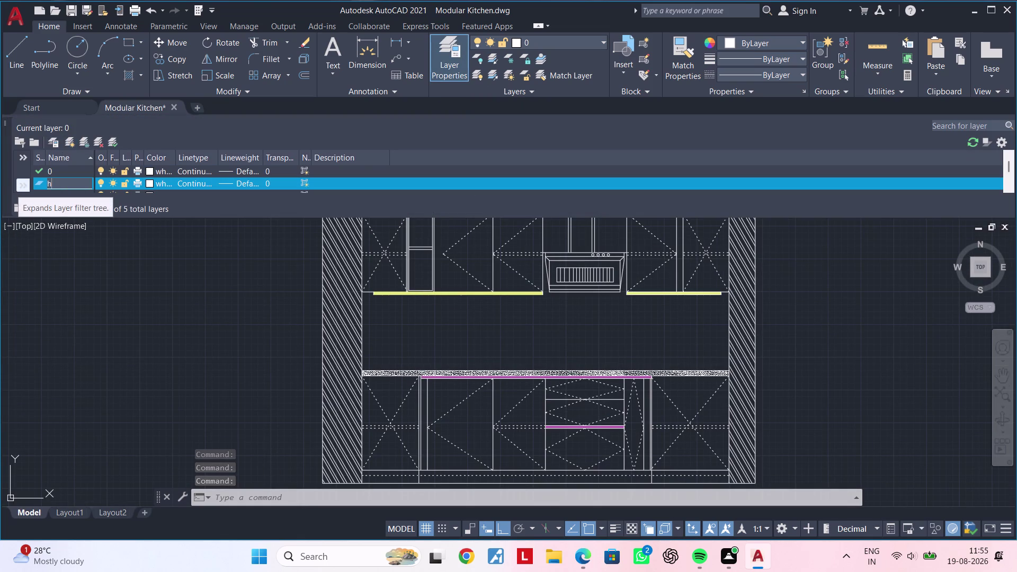
key(BackSpace)
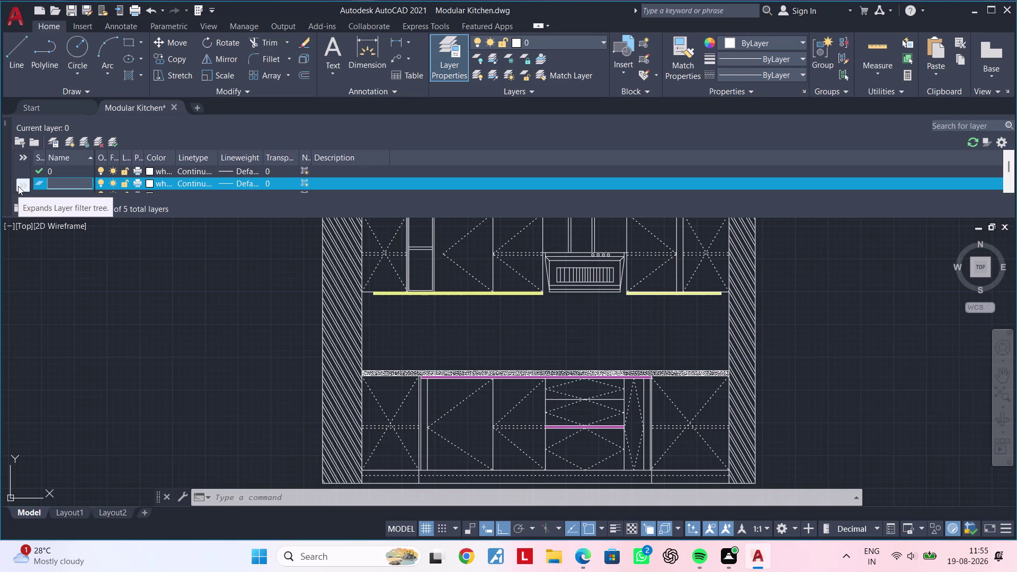
key(shift+l)
text(in)
text(e)
key(space)
key(BackSpace)
key(BackSpace)
key(BackSpace)
key(BackSpace)
key(BackSpace)
key(Escape)
key(Escape)
key(Escape)
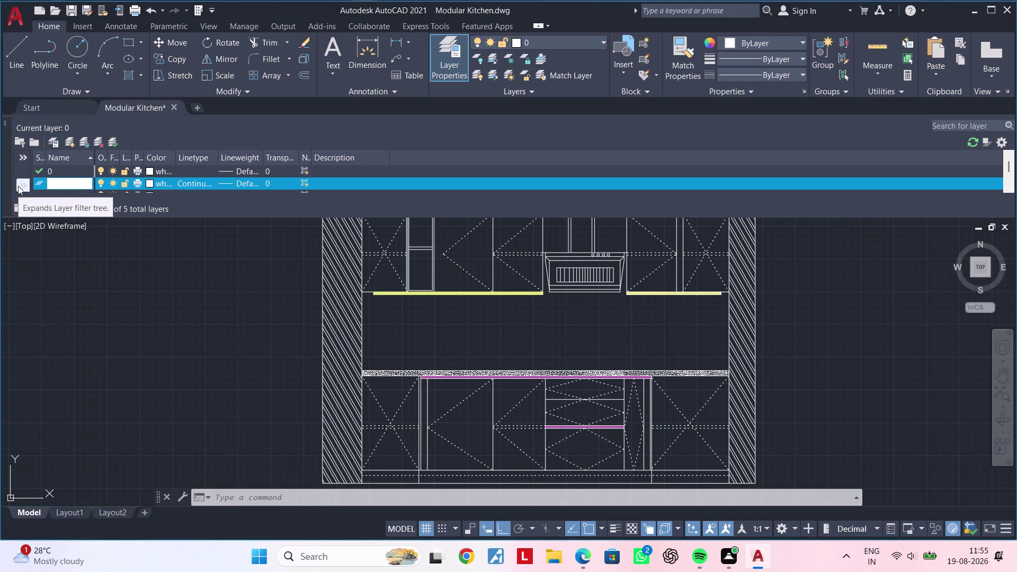
key(Escape)
key(Escape)
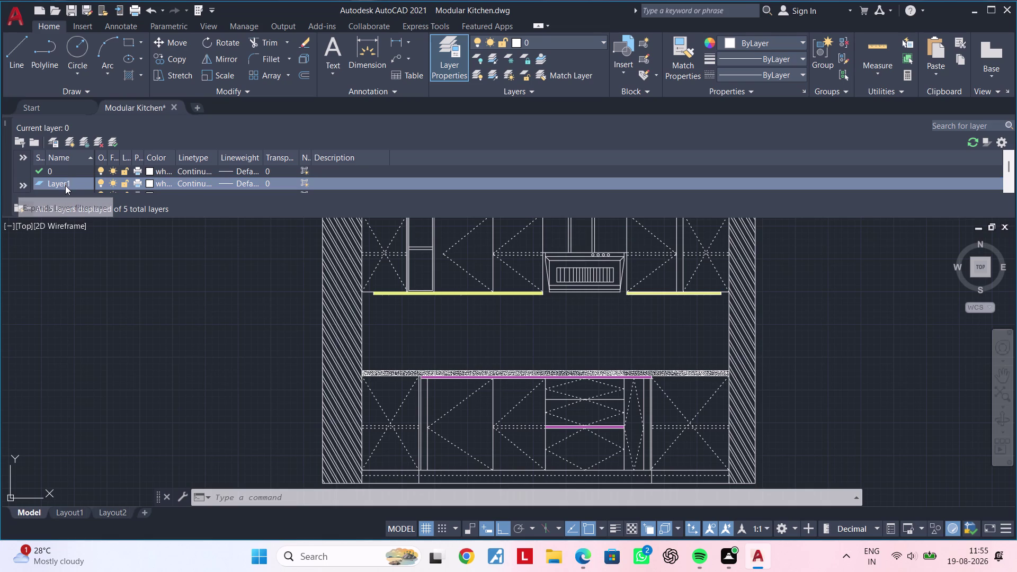
Make the new layer current and rename it to 'Line'.
double_click(65, 186)
triple_click(71, 185)
click(71, 186)
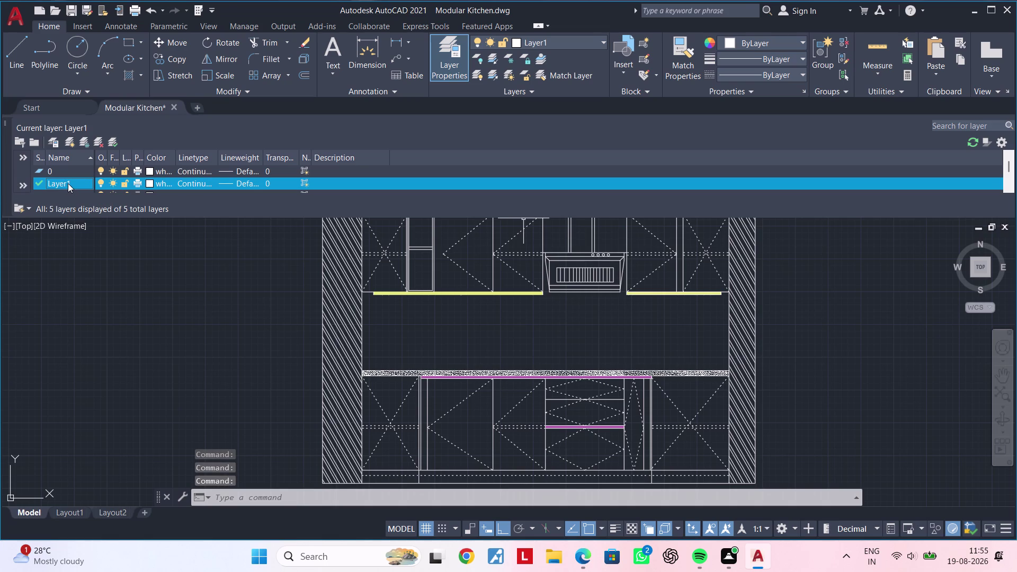
triple_click(66, 183)
triple_click(67, 182)
click(67, 183)
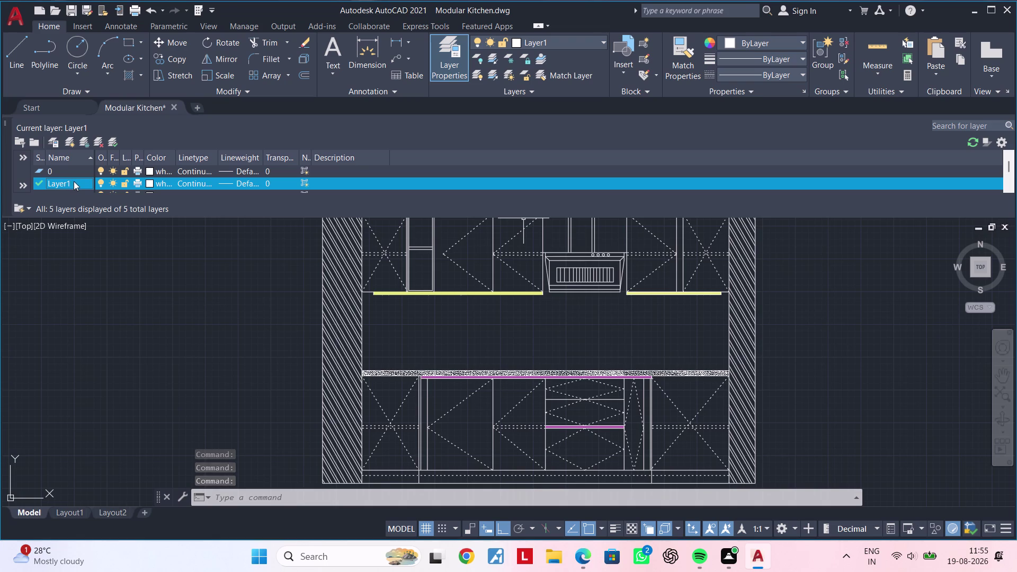
triple_click(74, 181)
drag(69, 181, 34, 182)
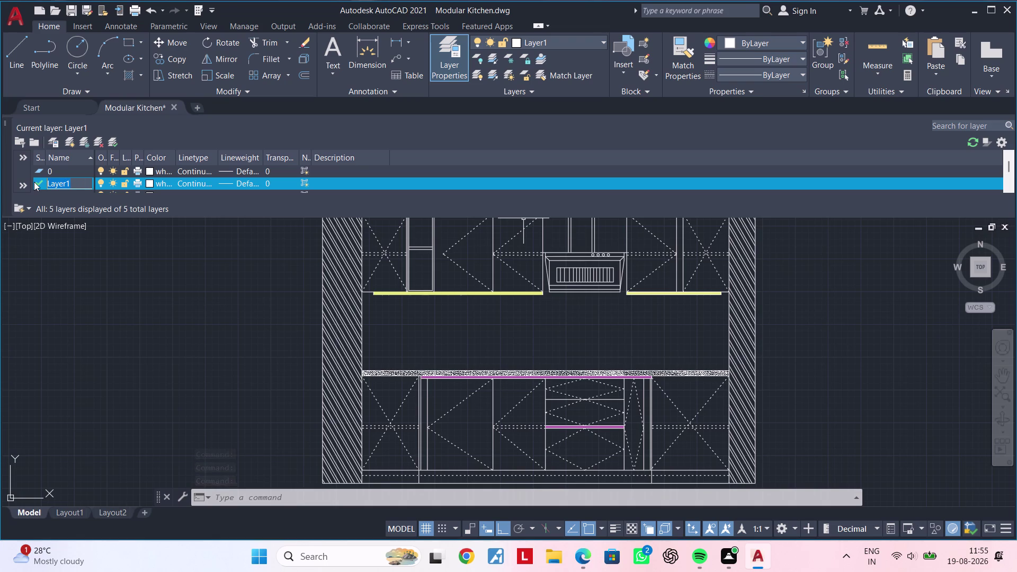
key(BackSpace)
text(Line)
click(149, 185)
Give the Line layer colour index 40.
click(149, 181)
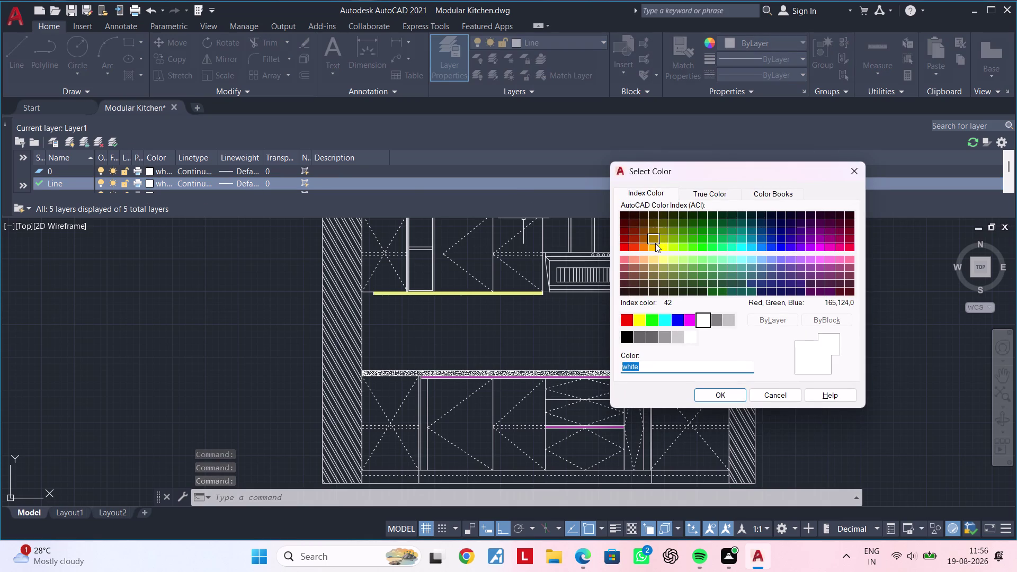
click(654, 245)
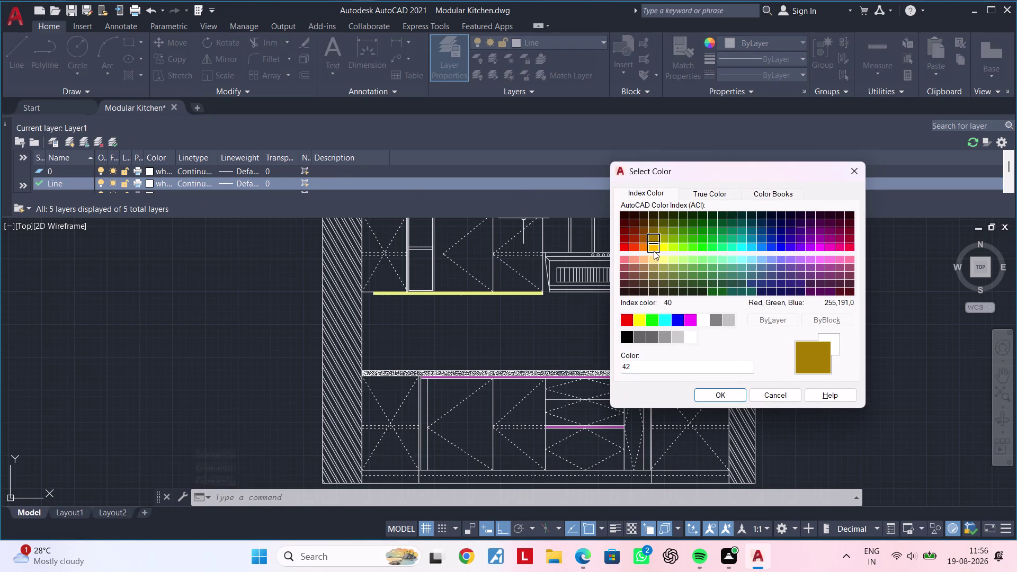
click(653, 246)
click(707, 399)
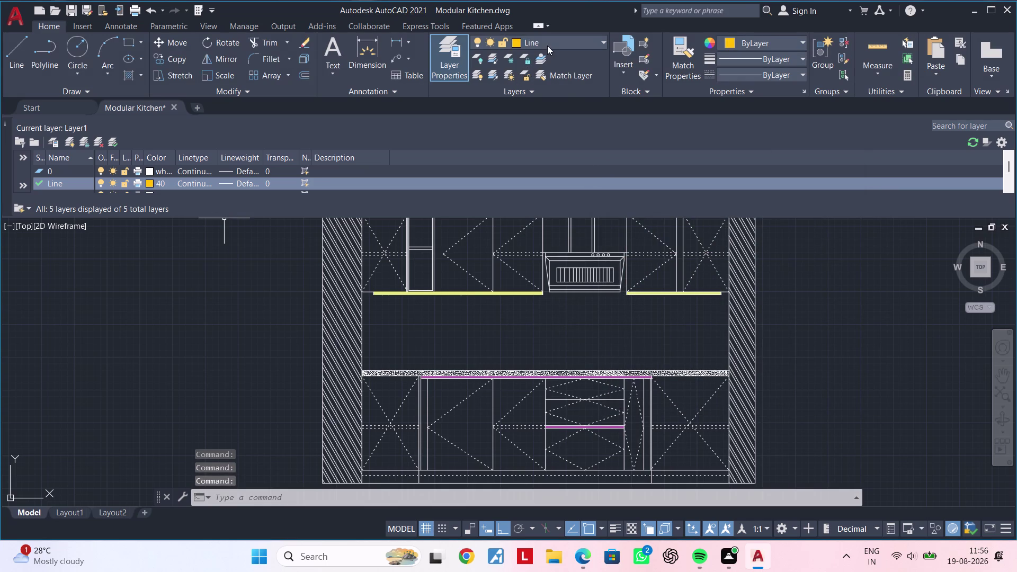
Close the layer manager.
key(Escape)
key(Escape)
click(557, 42)
click(558, 104)
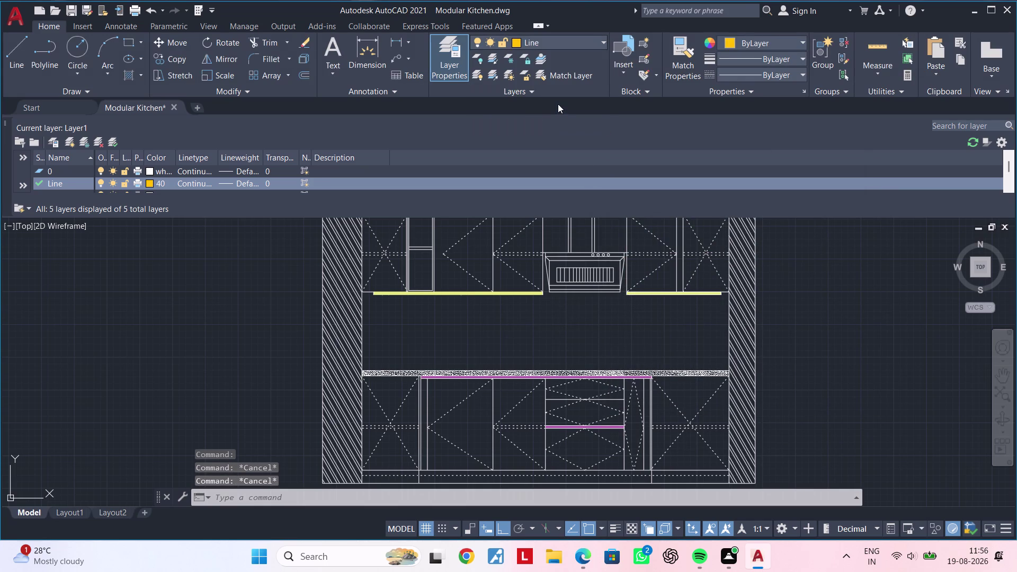
key(Escape)
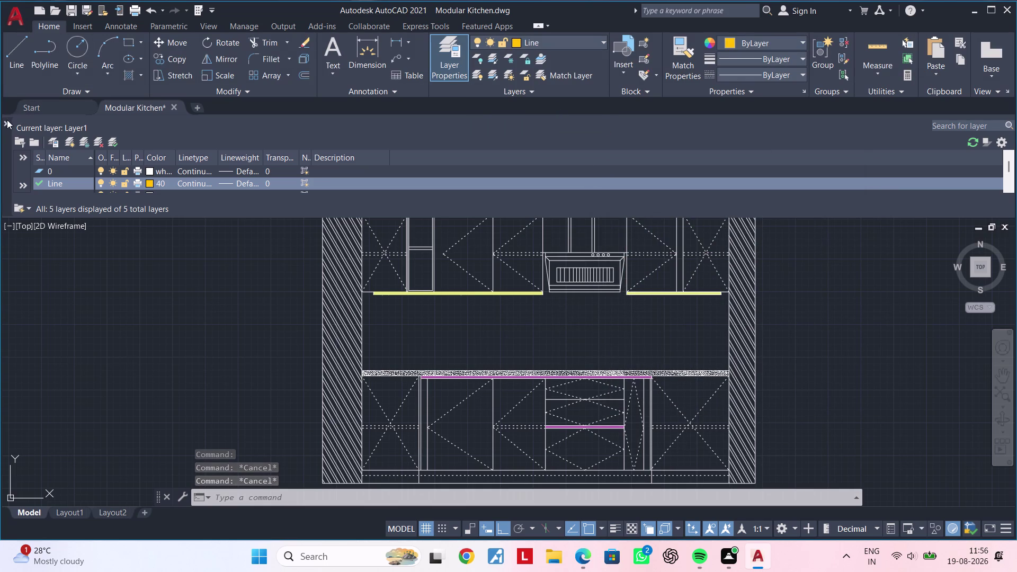
click(4, 124)
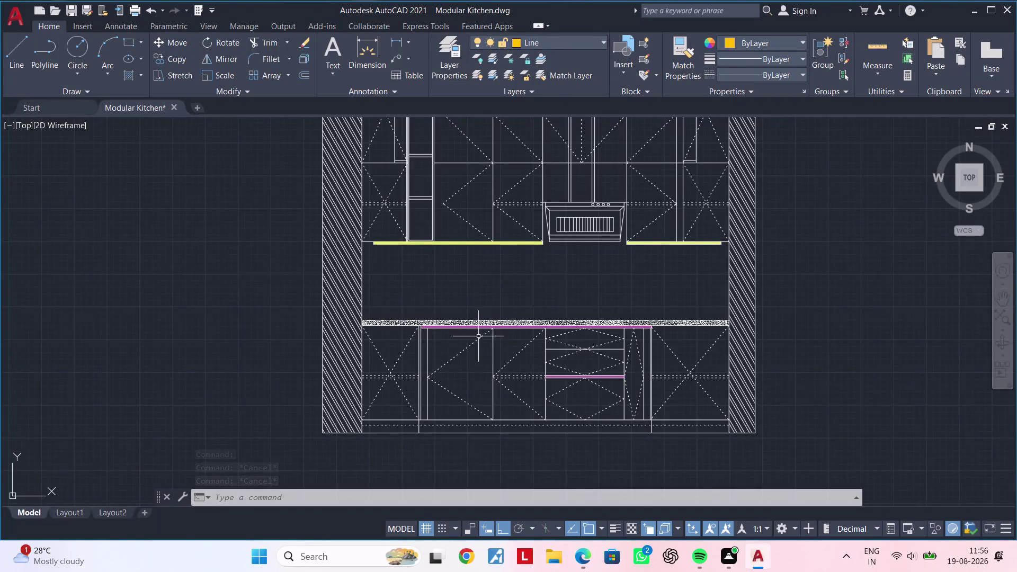
Move the short dashed line in the lower-left base cabinet onto the Line layer.
middle_drag(487, 315, 523, 271)
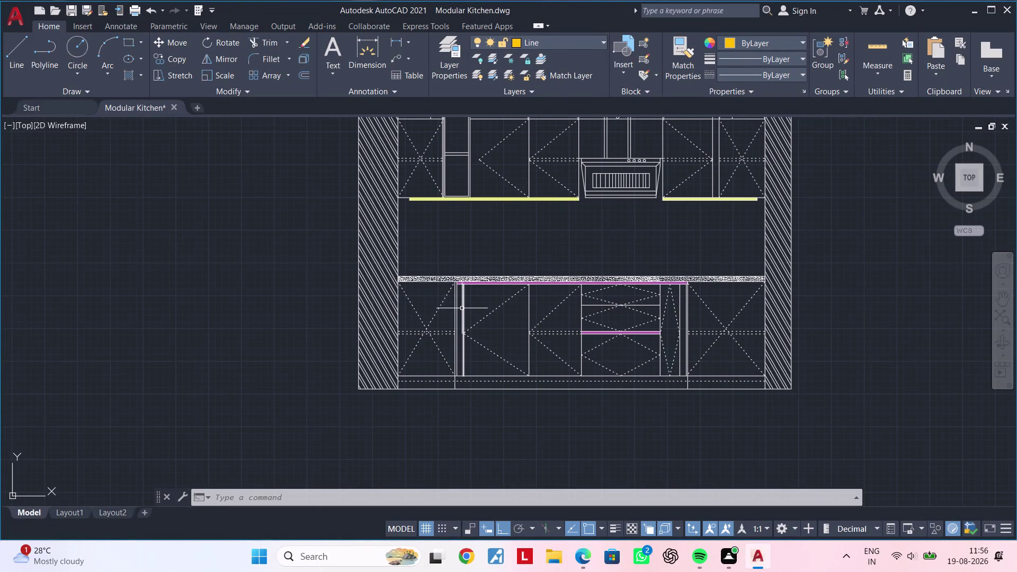
scroll(up, 3)
click(444, 331)
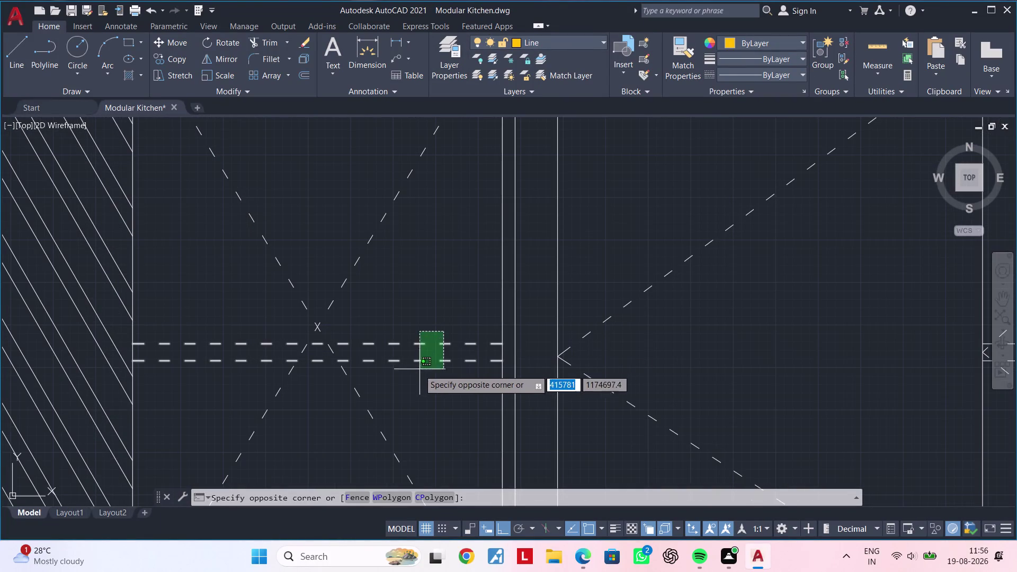
click(414, 373)
scroll(down, 3)
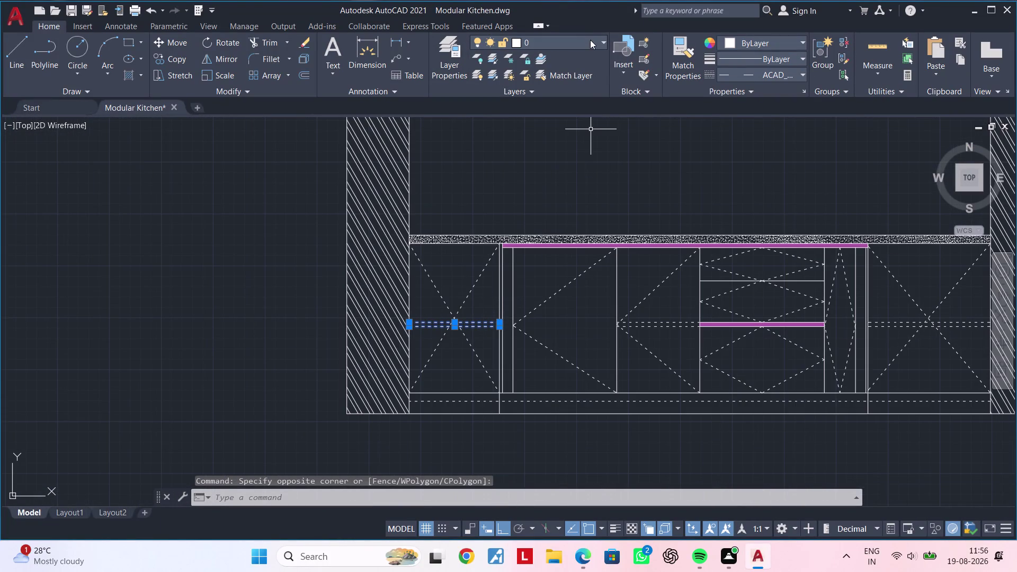
click(589, 39)
click(565, 108)
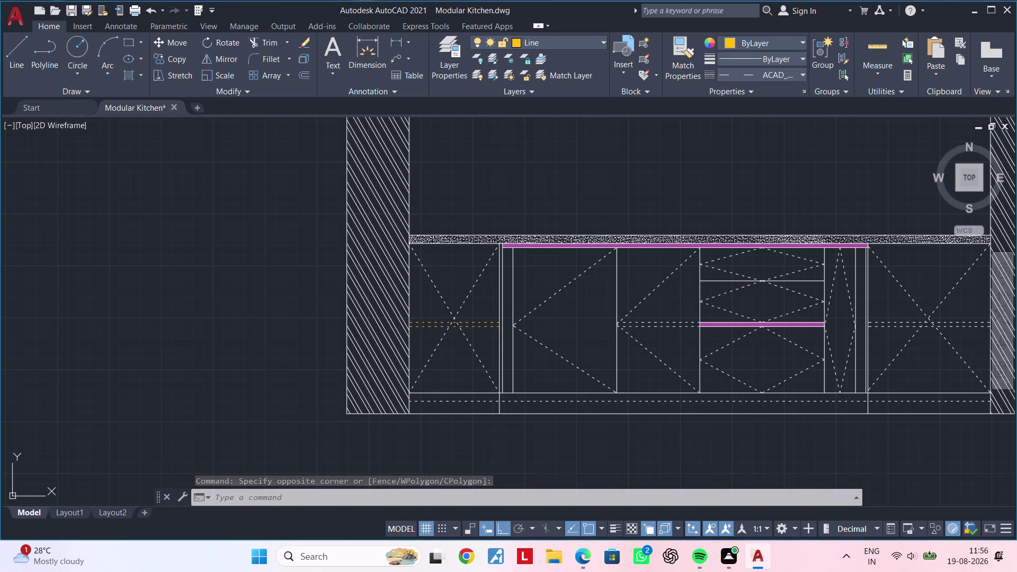
key(Escape)
Reselect the dashed line to check its layer, then bring up the Layer Properties manager.
middle_drag(574, 234, 639, 179)
scroll(up, 3)
scroll(up, 3)
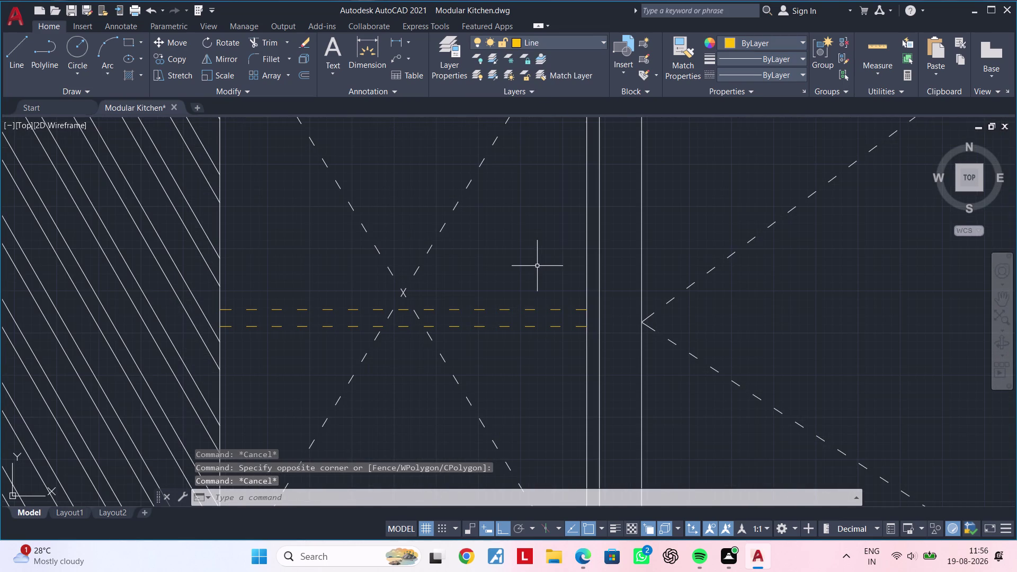
scroll(down, 3)
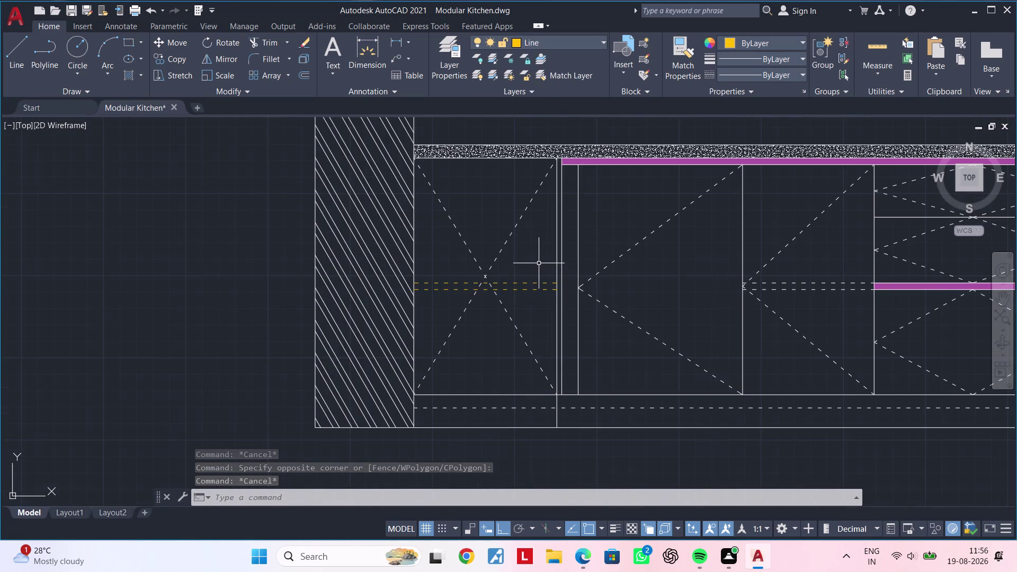
middle_drag(539, 264, 543, 219)
click(544, 224)
click(531, 265)
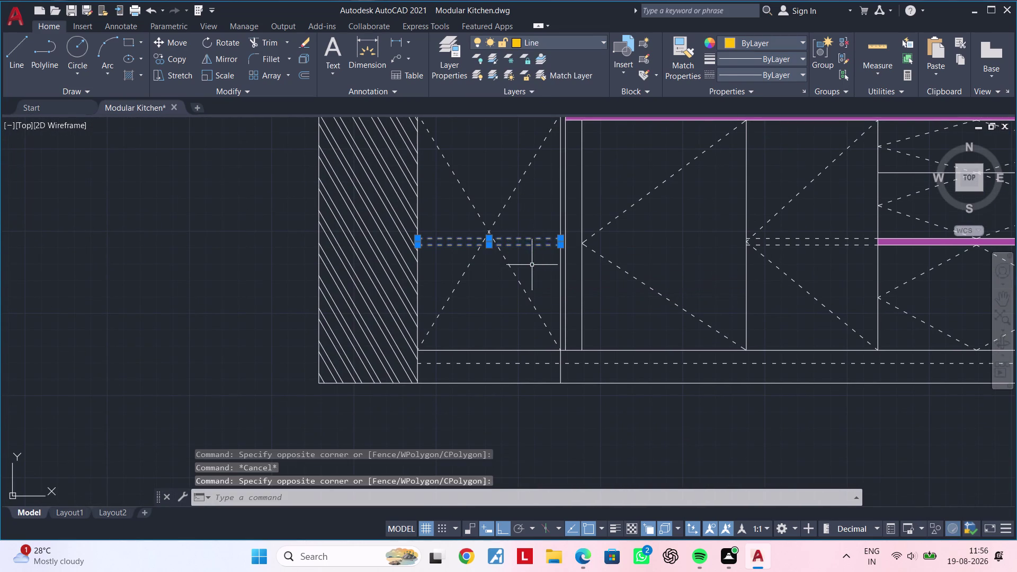
click(585, 42)
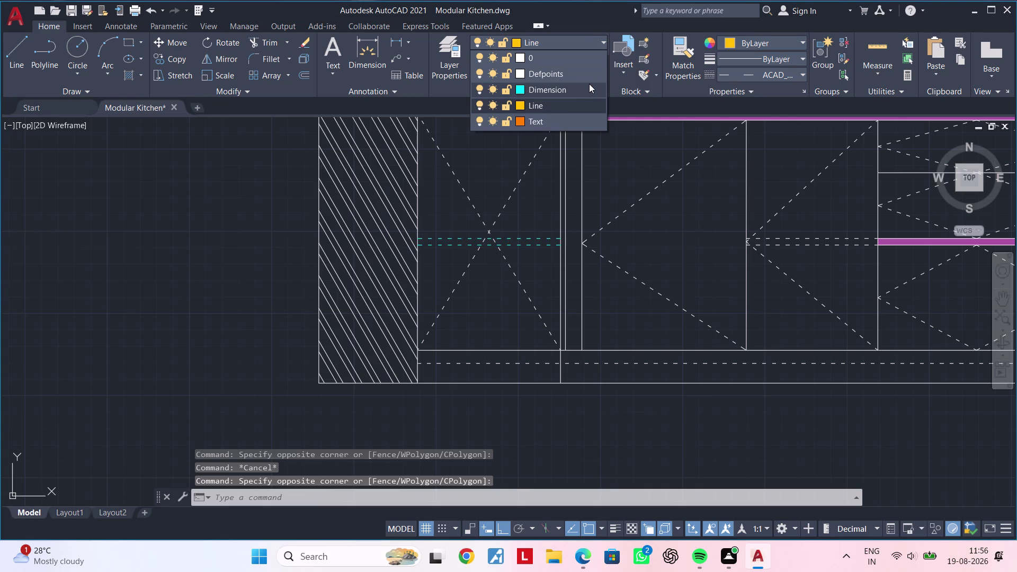
key(Escape)
key(Escape)
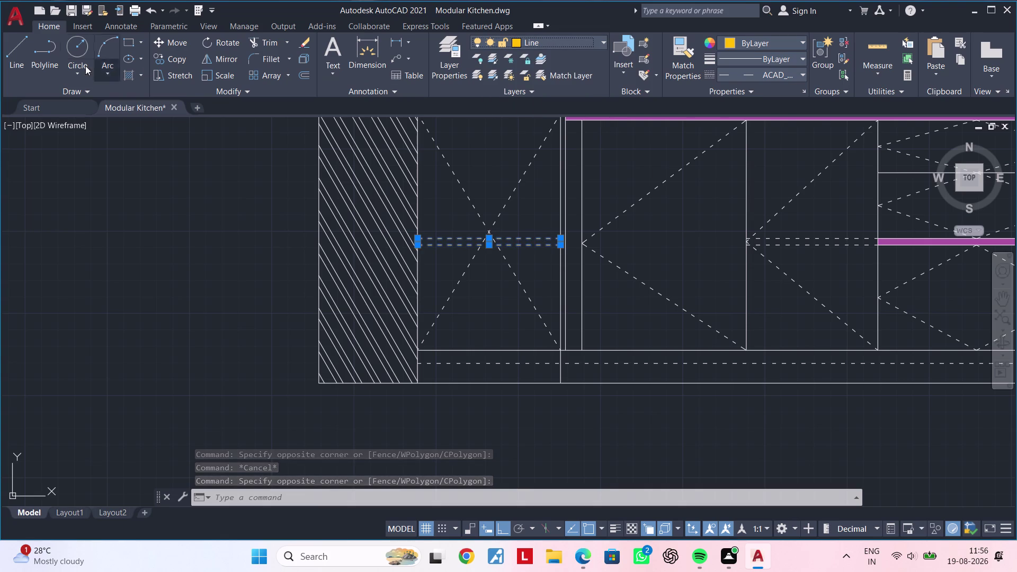
click(455, 41)
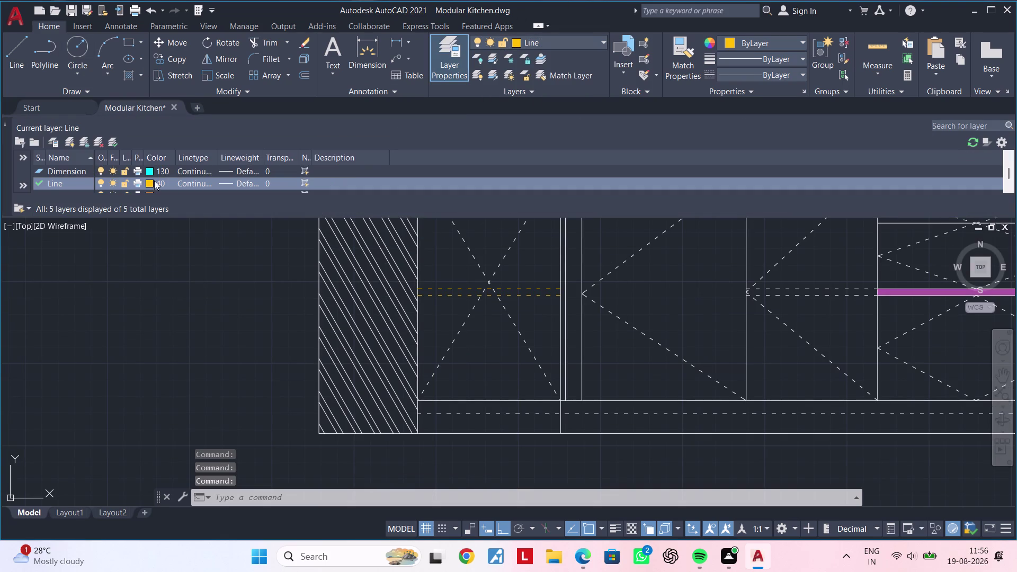
Set the Line layer's colour to index 50.
click(150, 182)
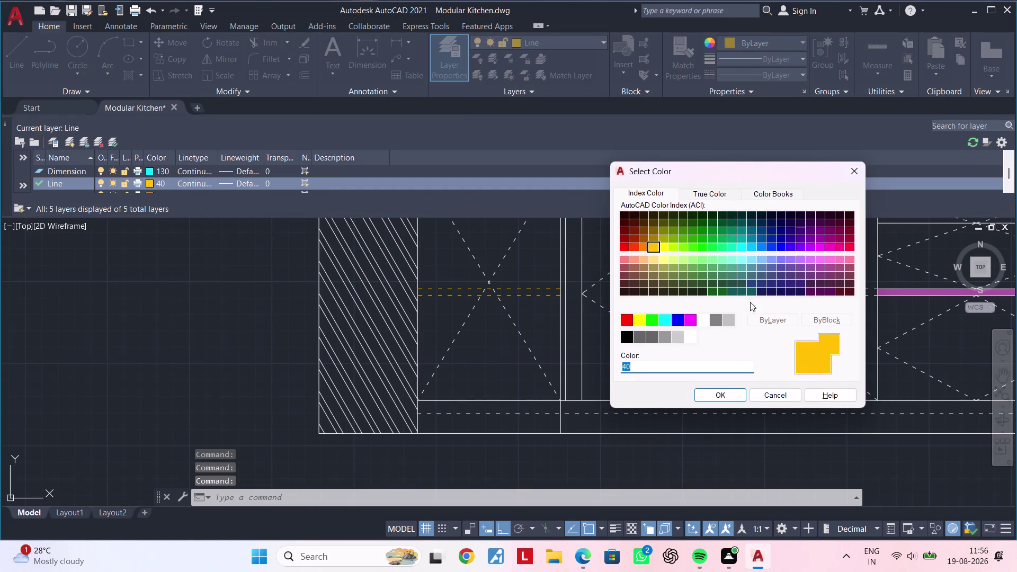
click(664, 248)
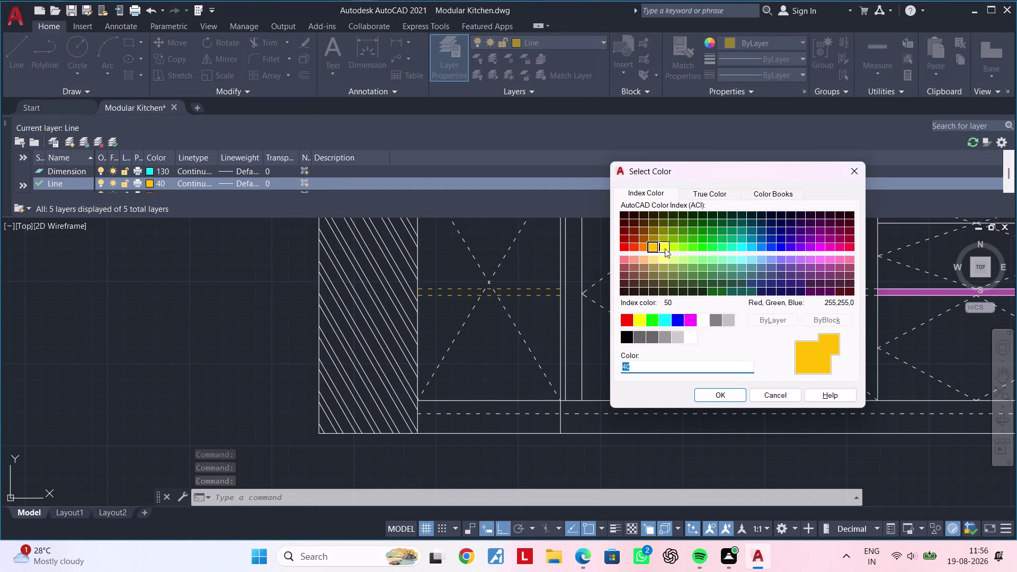
click(737, 391)
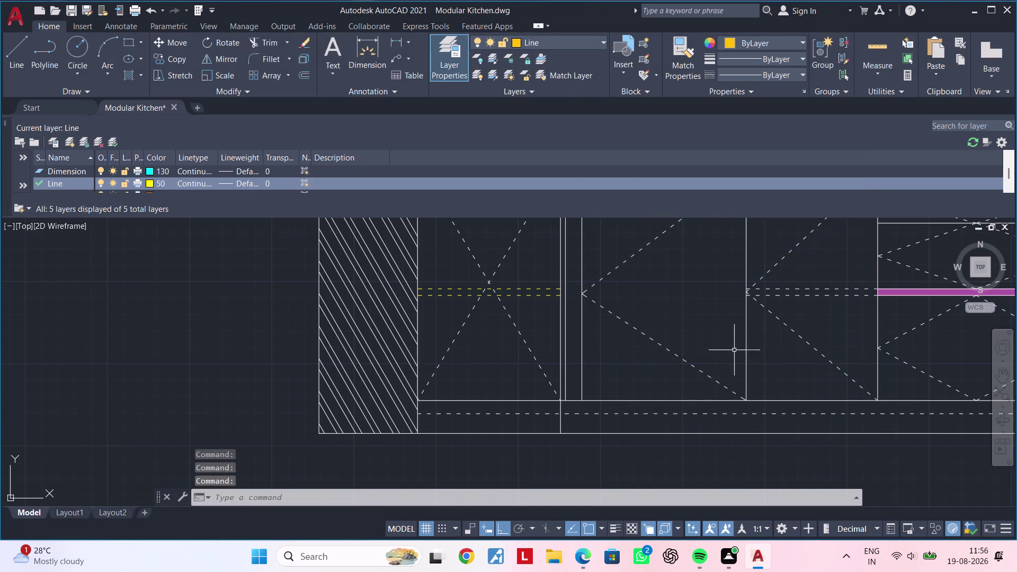
Cancel any pending commands and close the Layer Properties palette.
key(Escape)
key(Escape)
key(Escape)
key(Escape)
key(Escape)
key(Escape)
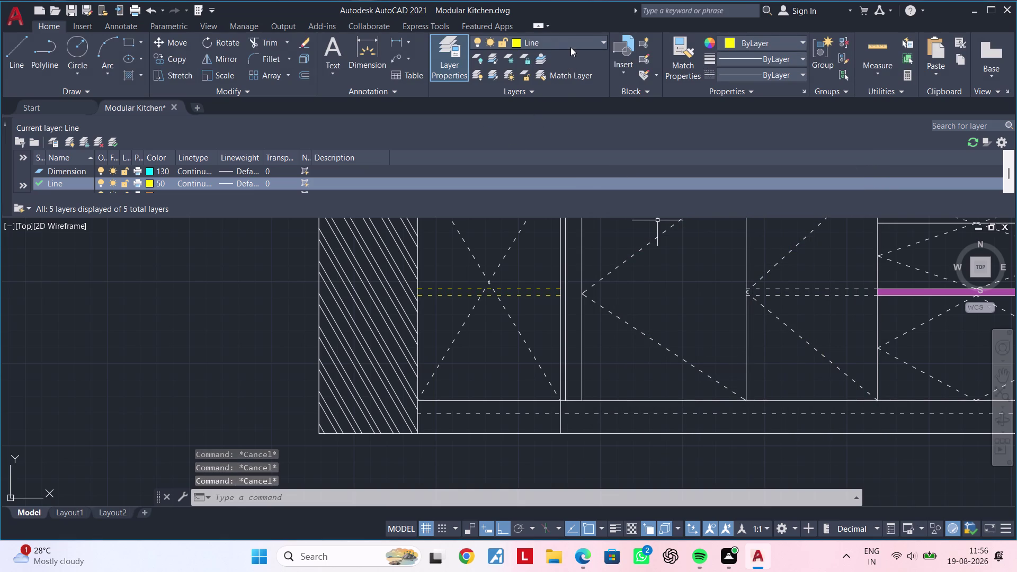
key(Escape)
key(Escape)
key(Escape)
click(5, 123)
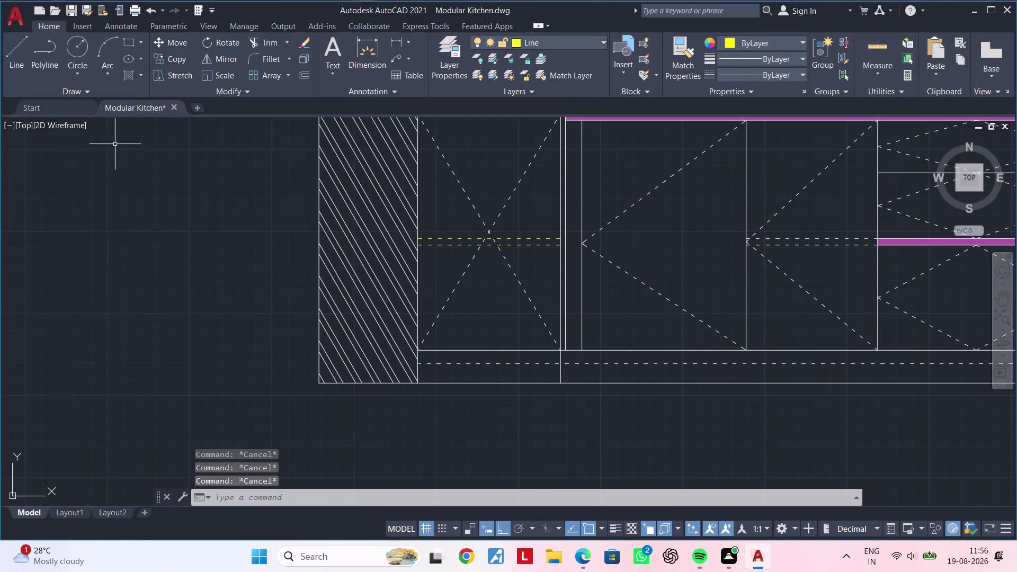
Move the two dashed lines in the left base cabinet onto the Line layer.
click(535, 255)
click(528, 236)
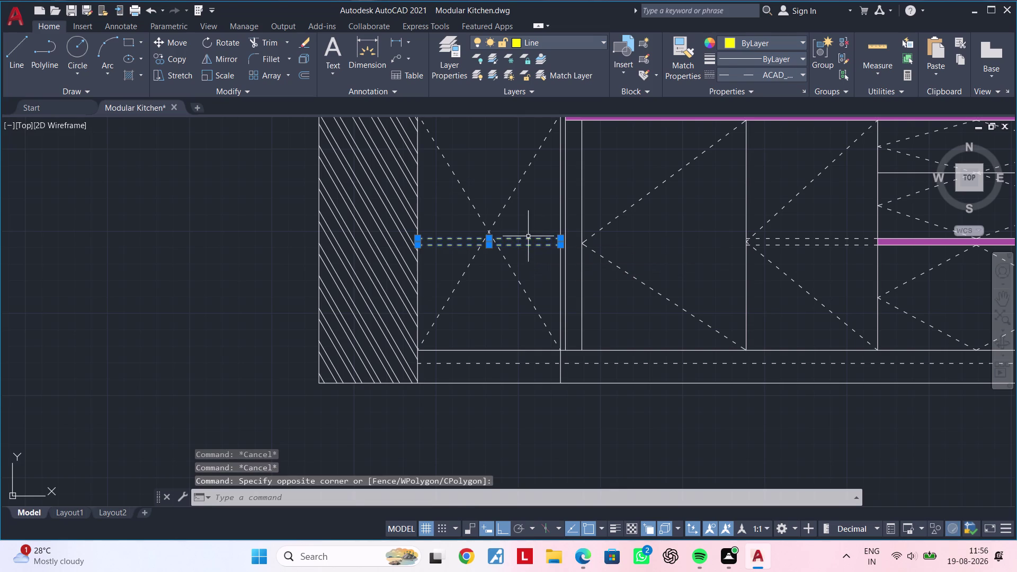
click(558, 46)
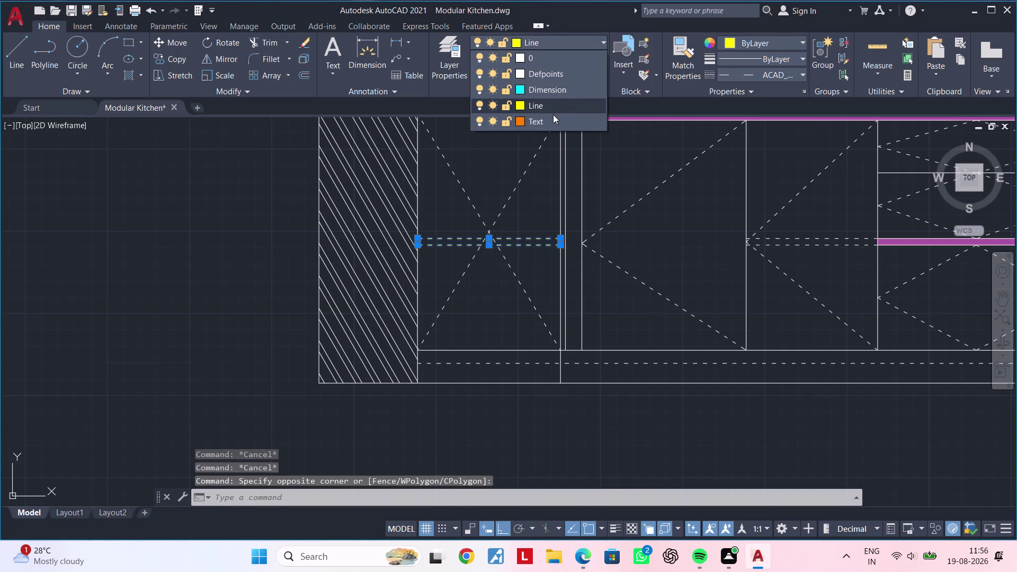
click(552, 110)
key(Escape)
Pan and zoom to bring the whole front elevation back into view.
scroll(down, 3)
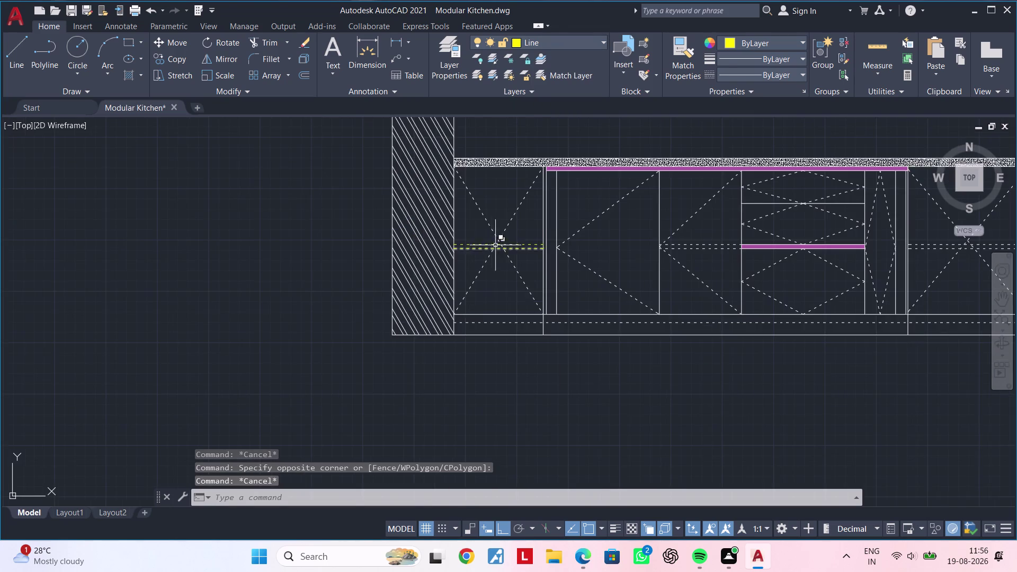
scroll(down, 3)
middle_drag(537, 220, 379, 223)
scroll(up, 3)
middle_drag(354, 248, 407, 248)
scroll(up, 3)
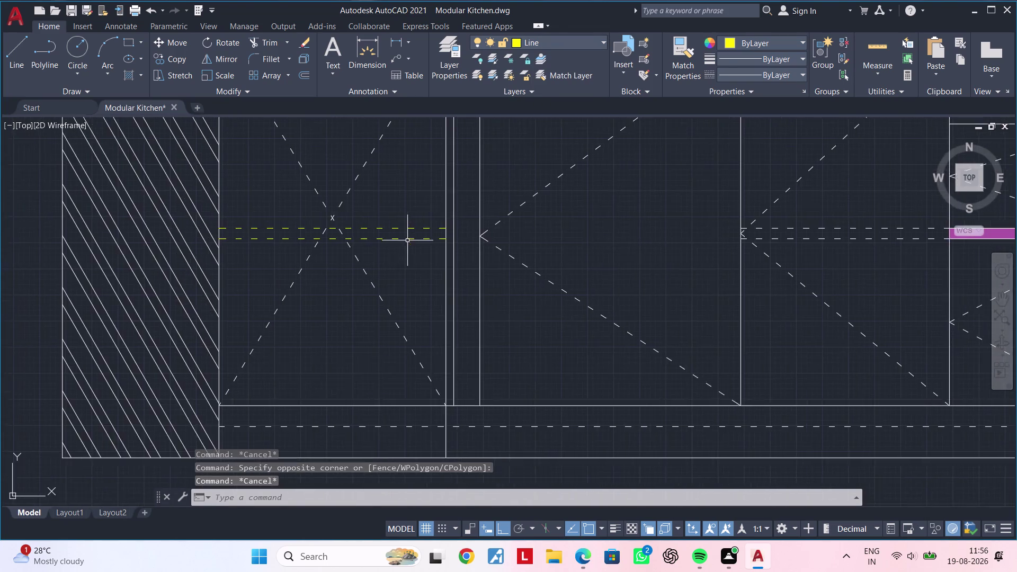
scroll(down, 3)
scroll(down, 3)
middle_drag(264, 193, 453, 293)
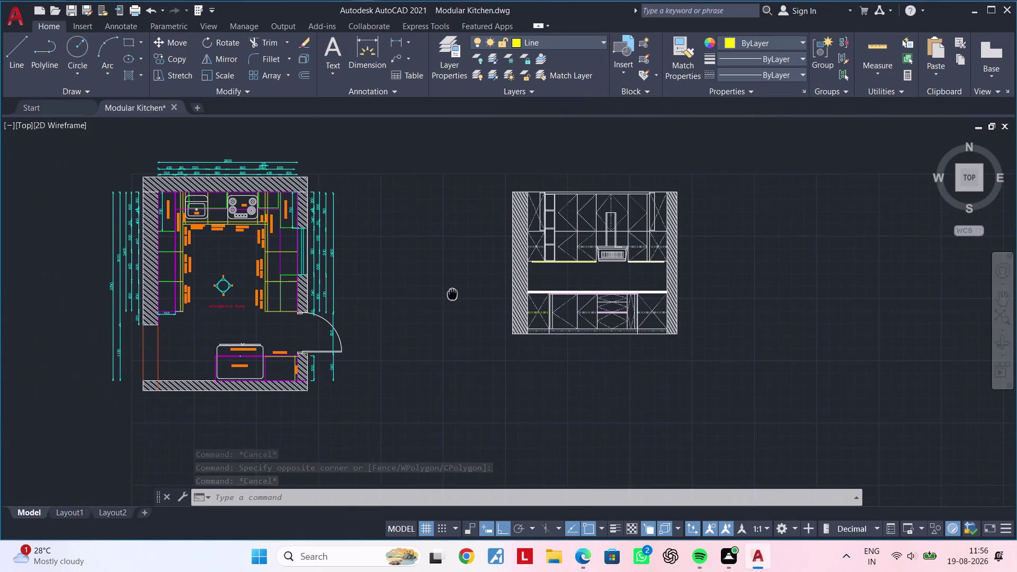
middle_drag(452, 293, 379, 250)
scroll(up, 3)
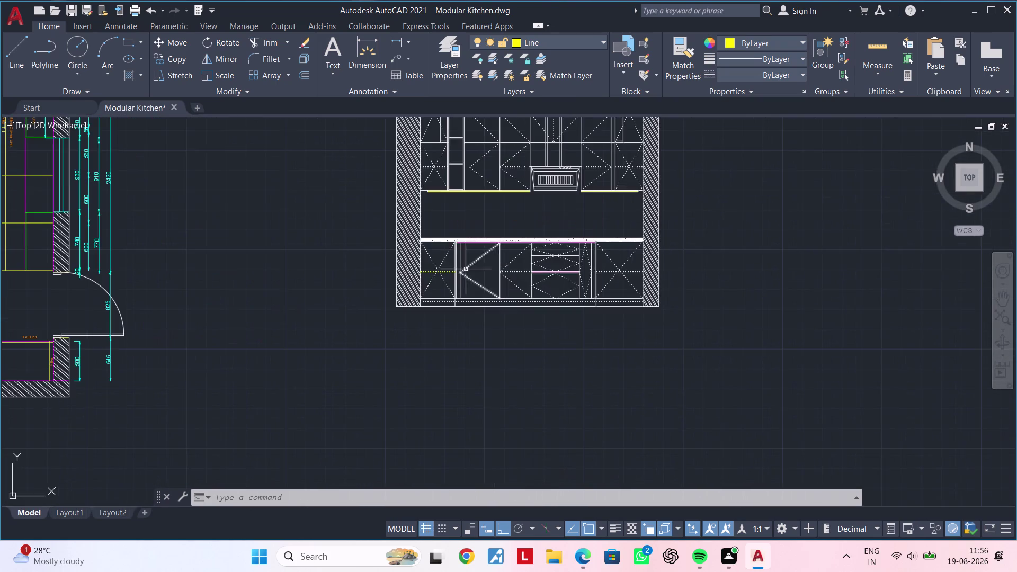
scroll(up, 3)
scroll(up, 3)
Abandon a selection near the divider line and begin entering the MA (Match Properties) command.
click(486, 304)
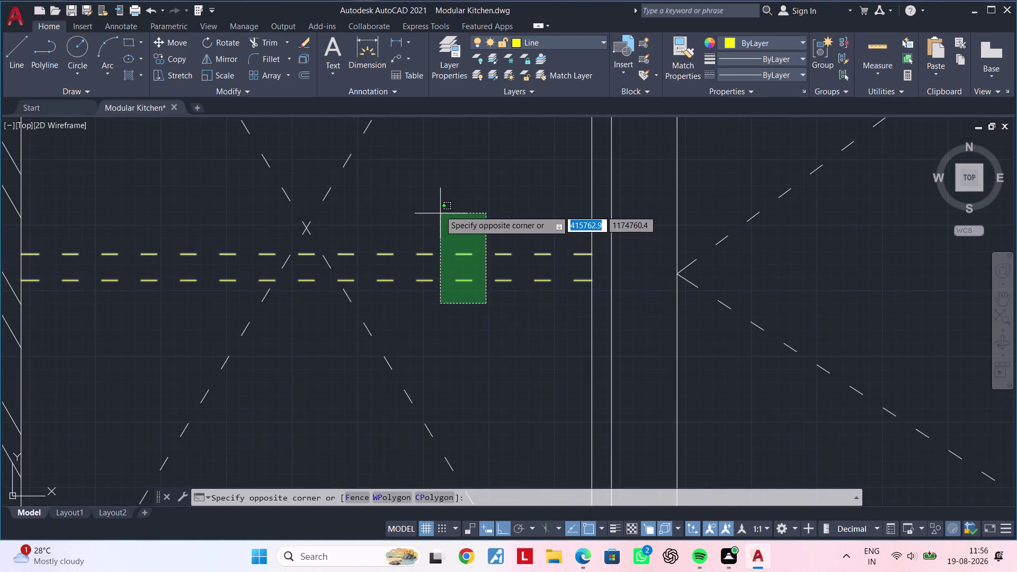
scroll(down, 3)
key(Escape)
key(Escape)
key(m)
text(a)
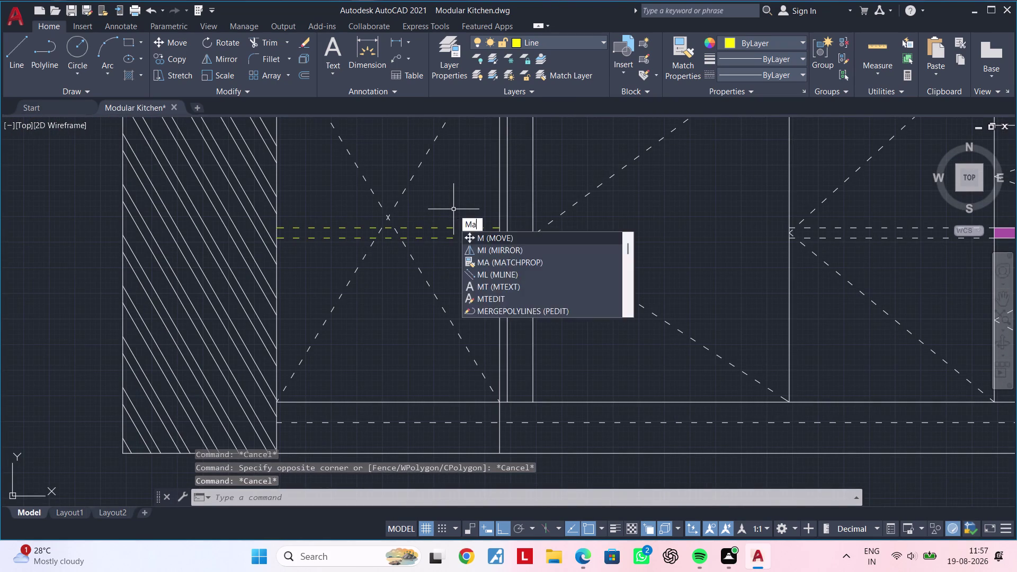
key(space)
scroll(down, 3)
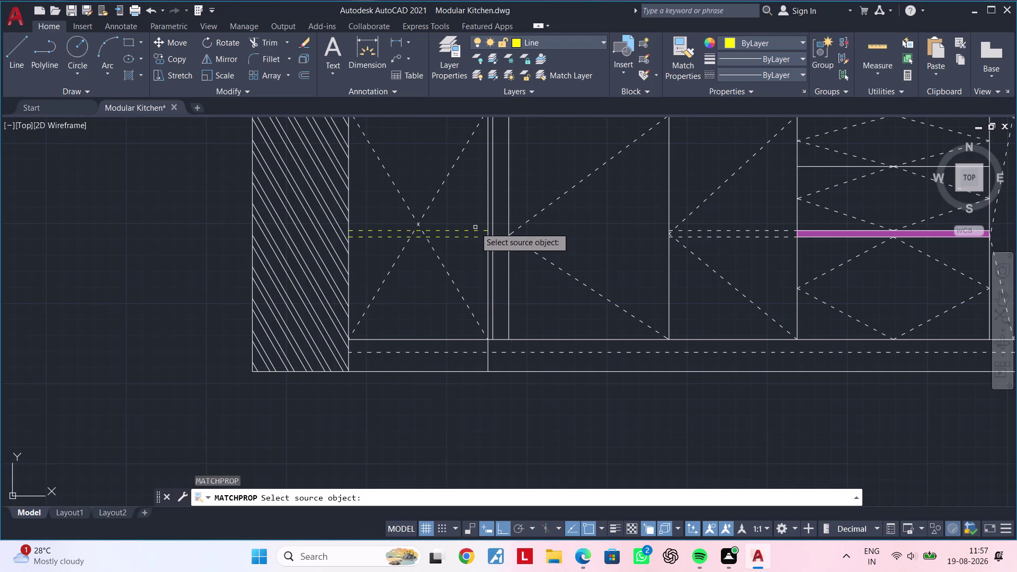
scroll(up, 3)
click(501, 219)
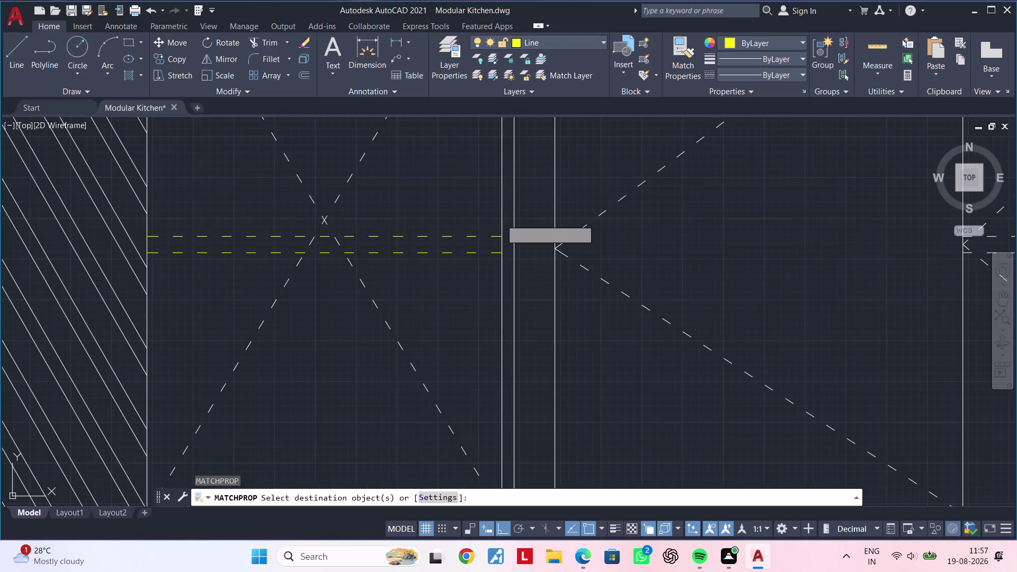
click(512, 217)
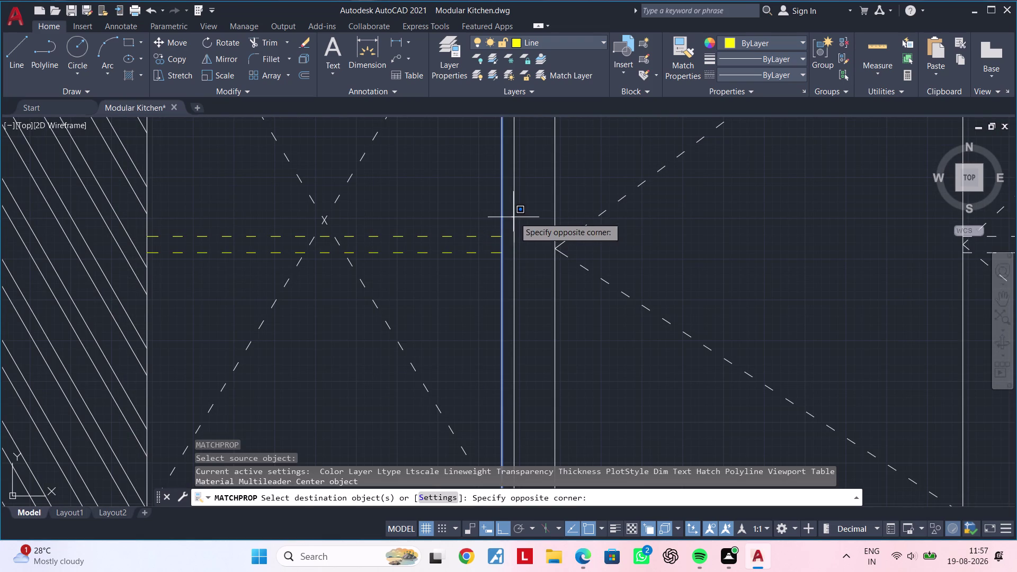
click(520, 216)
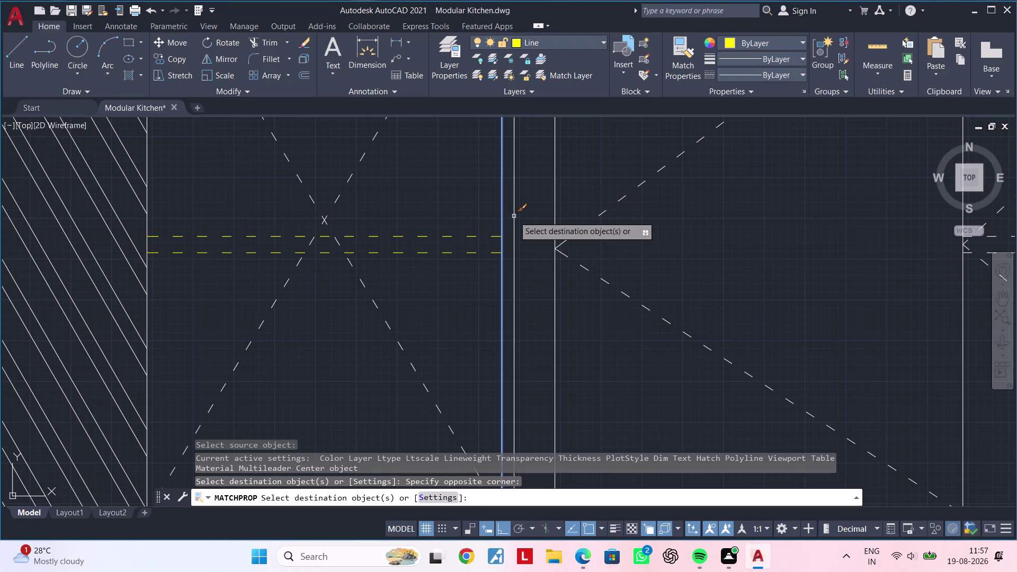
key(Escape)
scroll(up, 3)
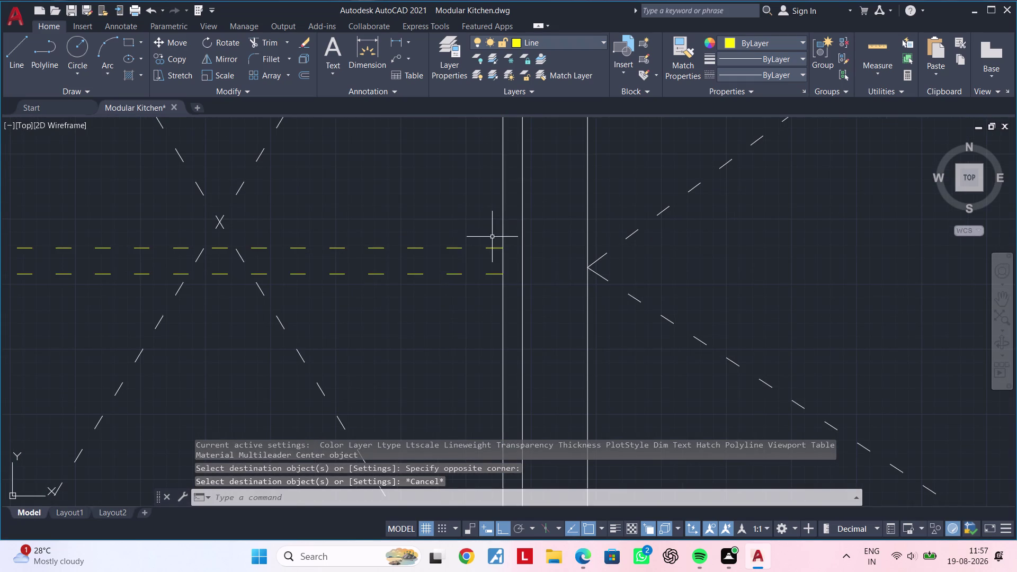
click(492, 237)
drag(492, 237, 488, 241)
click(431, 276)
key(m)
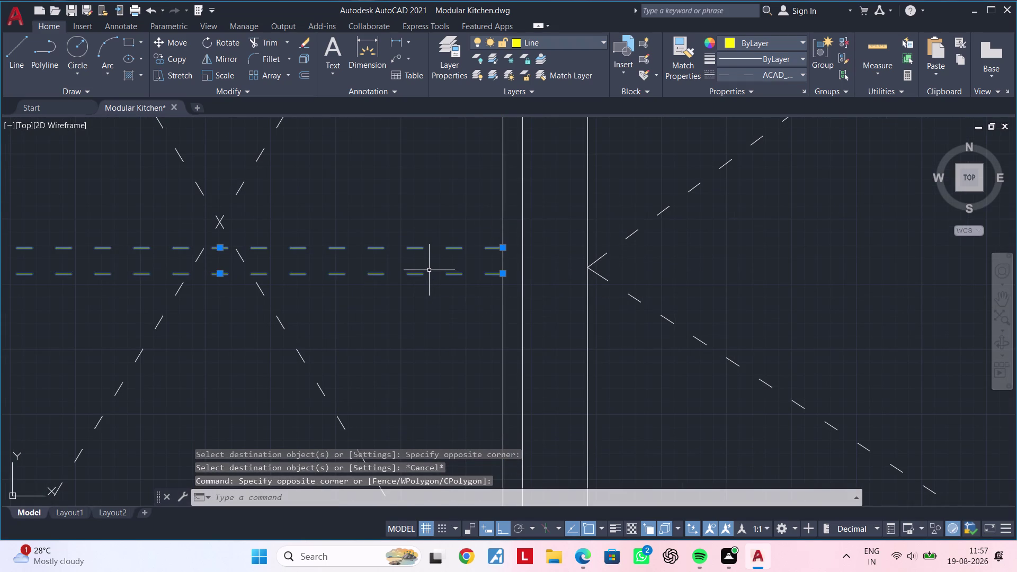
text(a)
key(space)
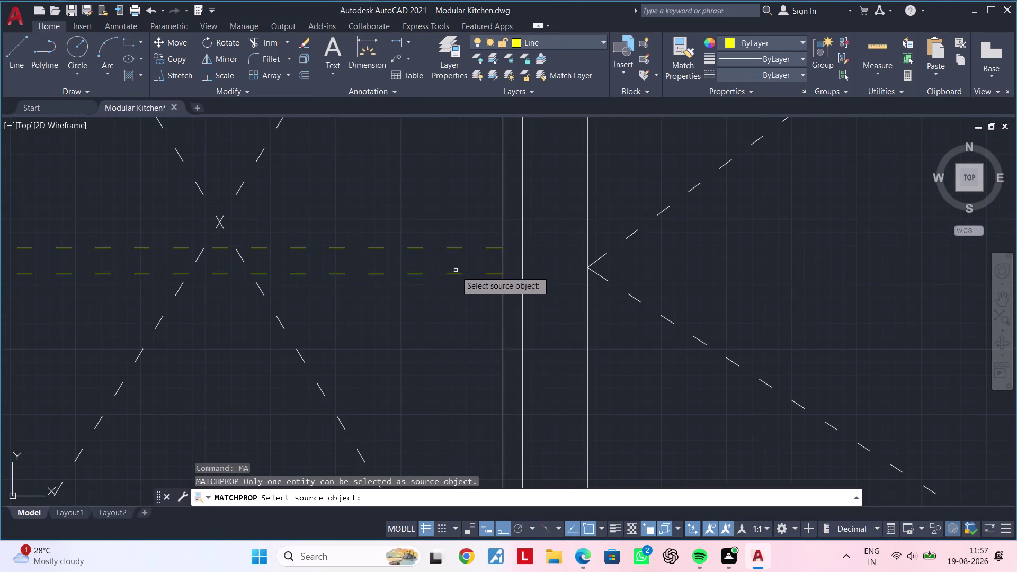
click(454, 275)
key(Escape)
key(Escape)
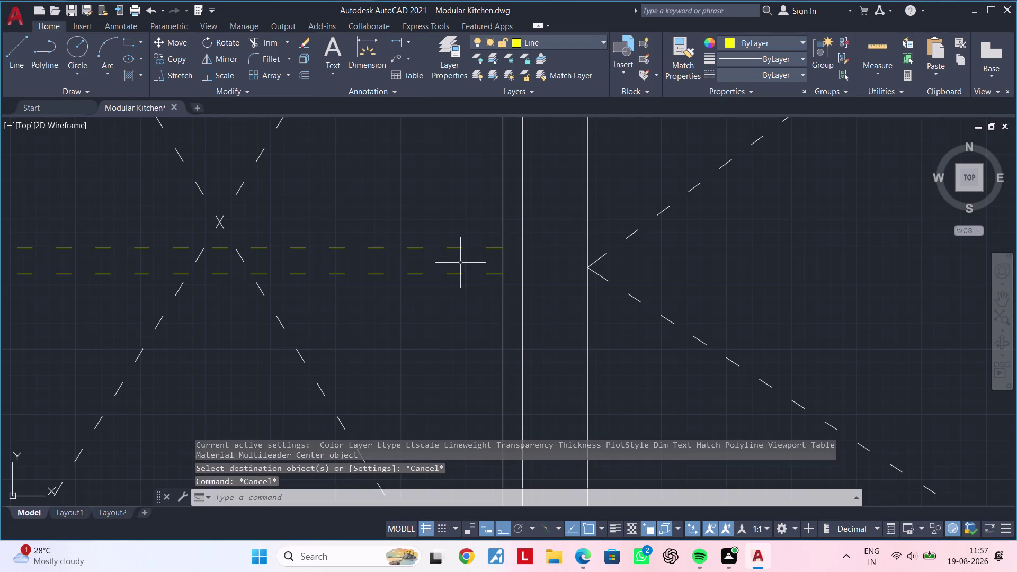
scroll(down, 3)
middle_drag(469, 279, 476, 316)
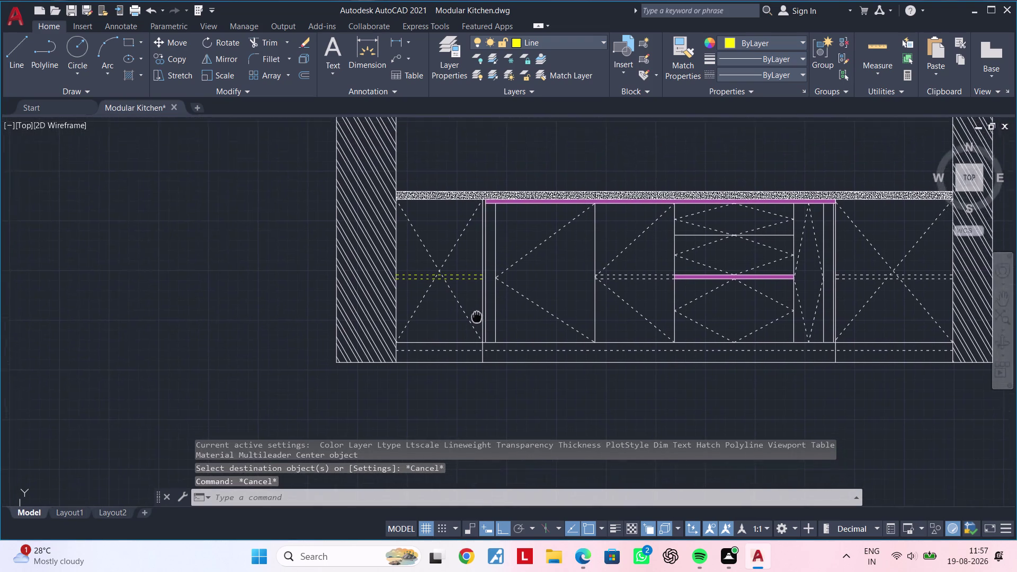
middle_drag(476, 315, 486, 279)
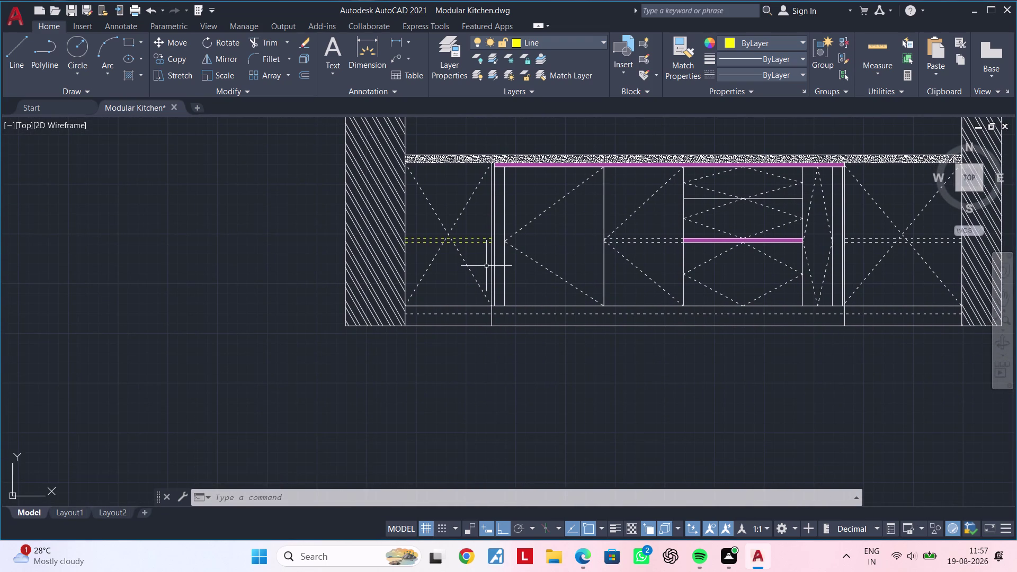
key(space)
middle_drag(473, 209, 473, 208)
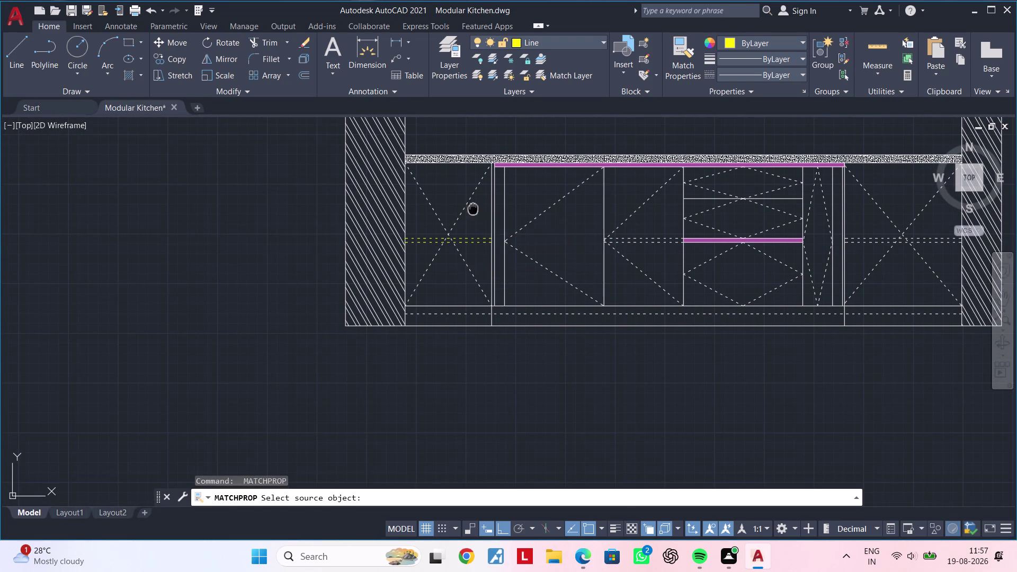
middle_drag(473, 208, 485, 357)
middle_drag(454, 250, 456, 328)
scroll(up, 3)
middle_drag(459, 198, 451, 312)
scroll(up, 3)
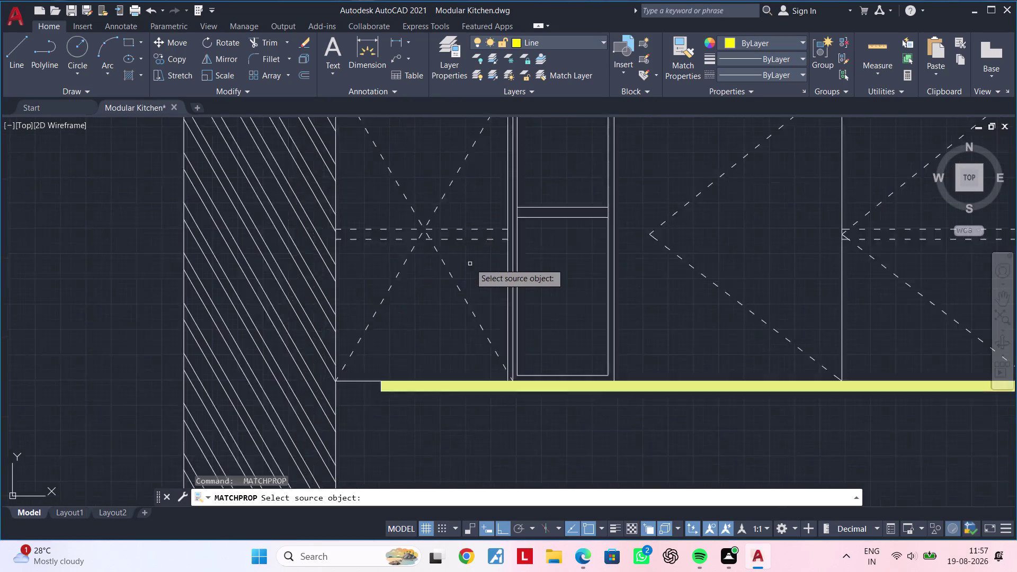
scroll(up, 3)
drag(479, 258, 478, 246)
click(456, 193)
drag(456, 224, 458, 237)
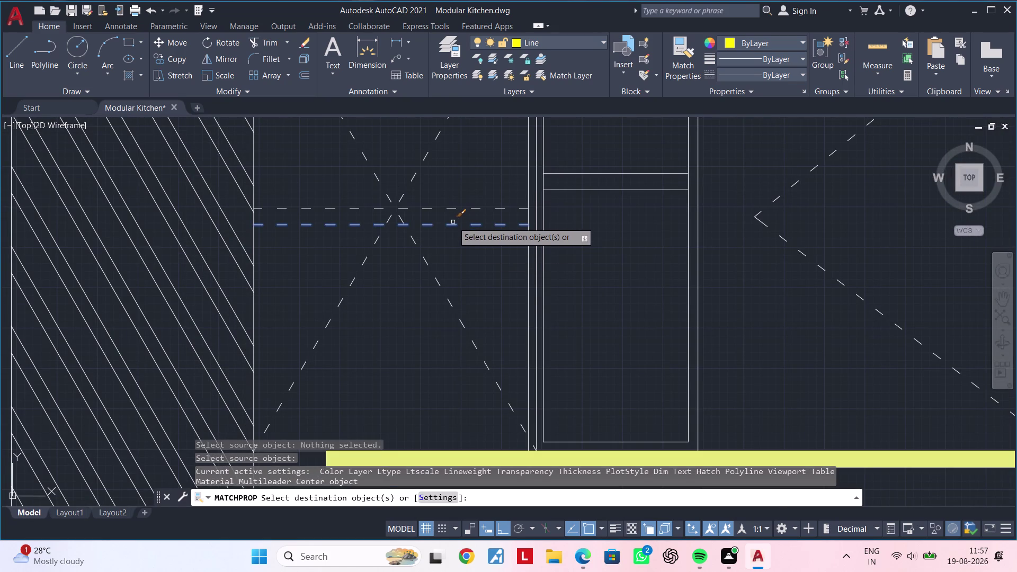
click(452, 223)
key(Escape)
scroll(down, 3)
key(Escape)
middle_drag(478, 238, 473, 223)
scroll(up, 3)
key(Escape)
key(Escape)
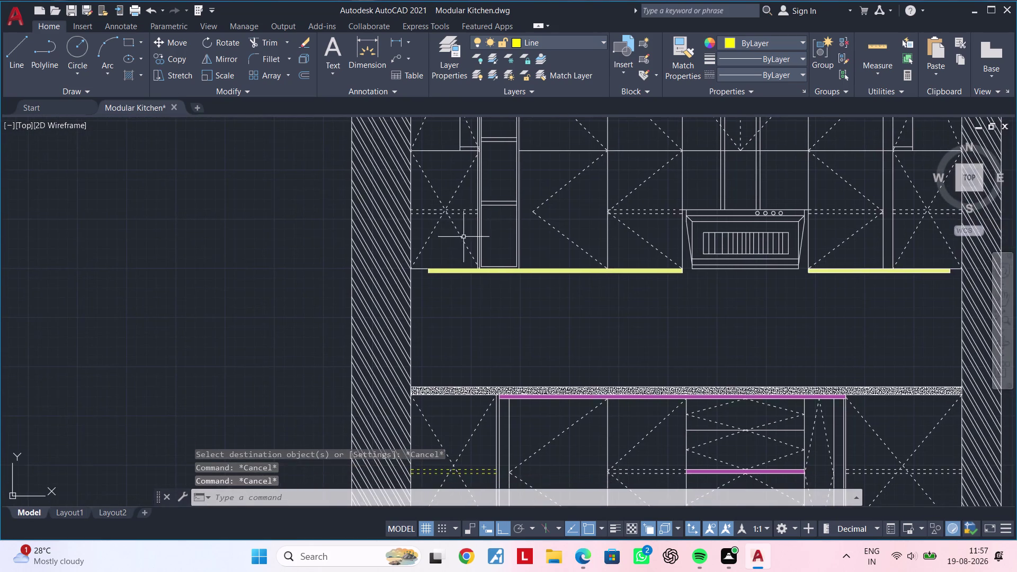
scroll(down, 3)
middle_drag(479, 268, 475, 226)
middle_drag(478, 265, 475, 243)
click(568, 38)
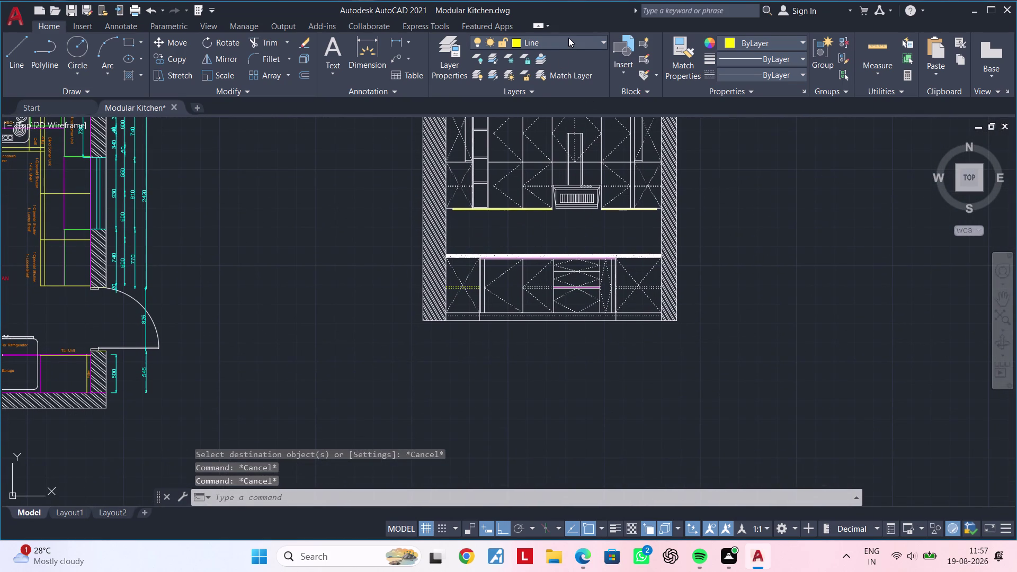
Put the left base cabinet's vertical divider line on the yellow Line layer.
click(551, 103)
scroll(up, 3)
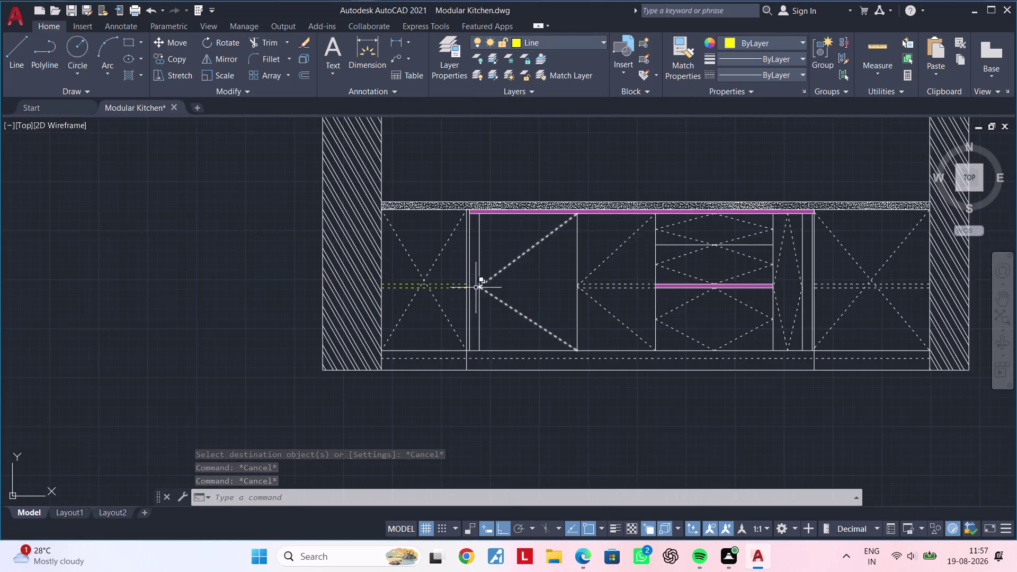
scroll(up, 3)
click(463, 266)
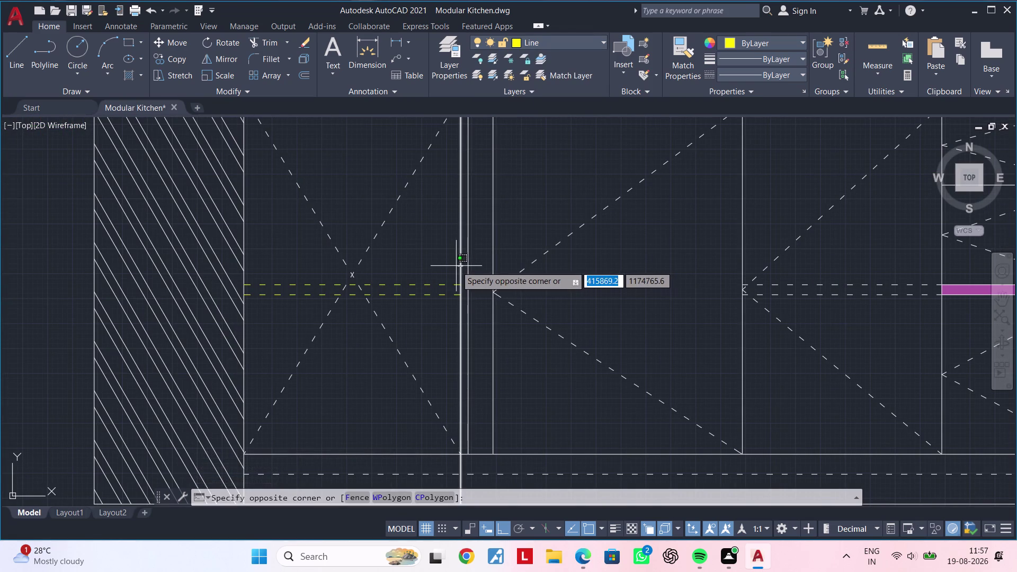
click(456, 266)
click(573, 44)
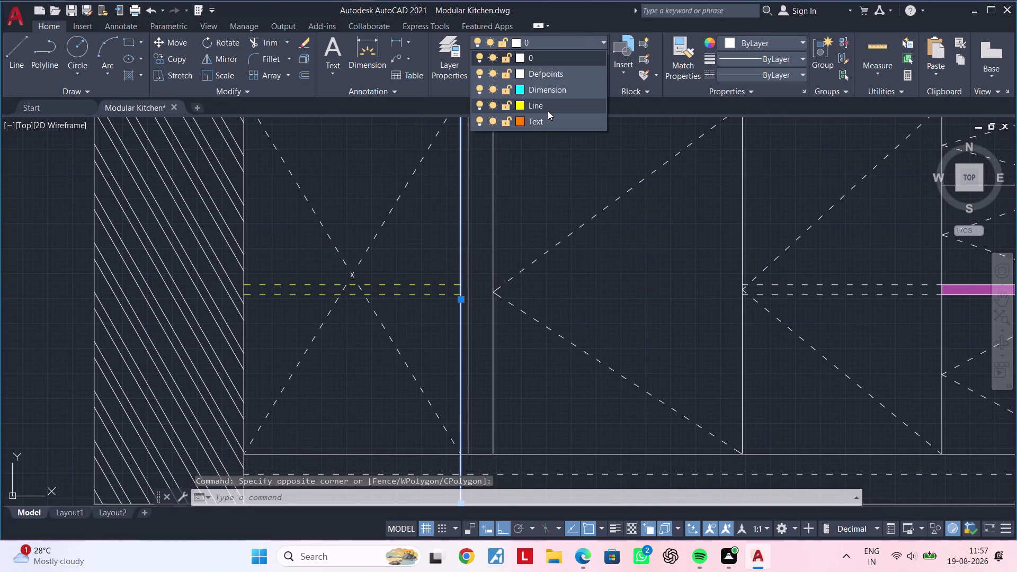
click(547, 111)
key(Escape)
Pan and zoom around the base cabinet view and clear the selection.
scroll(down, 3)
middle_drag(549, 223, 462, 219)
scroll(up, 3)
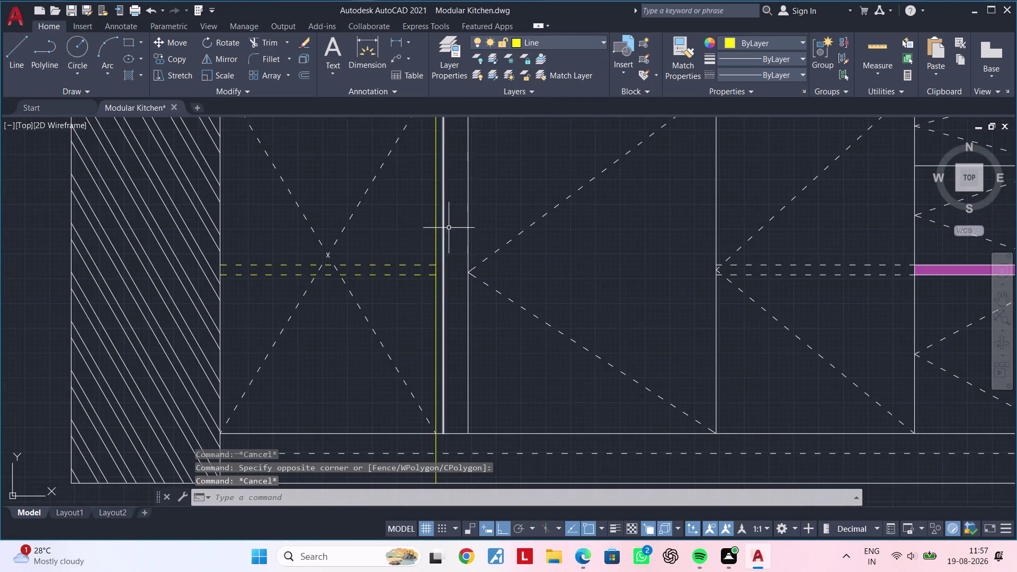
middle_drag(447, 223, 426, 176)
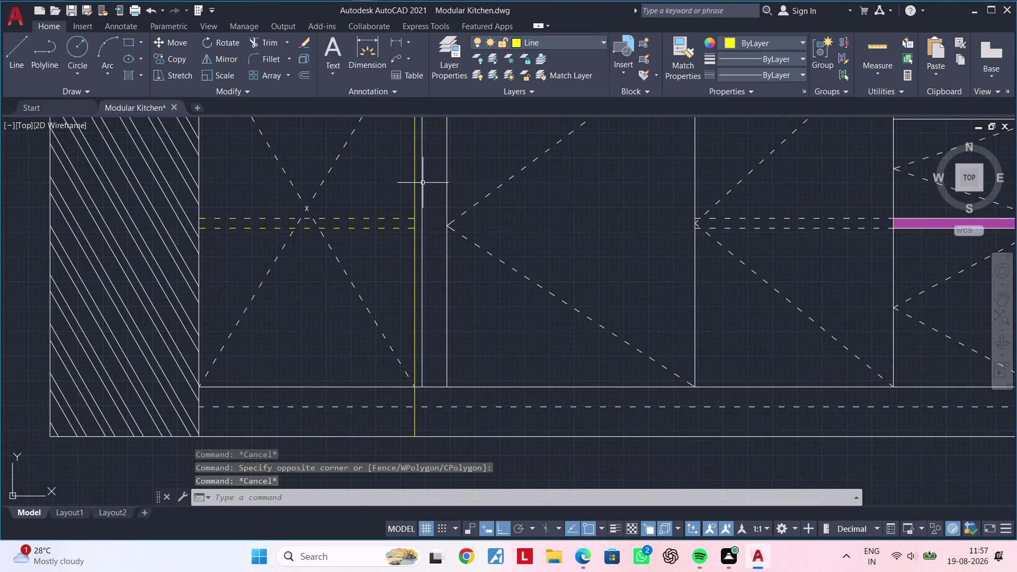
scroll(up, 3)
key(Escape)
Run MATCHPROP from the yellow divider line and recolour the first cabinet divider lines.
text(ma)
key(space)
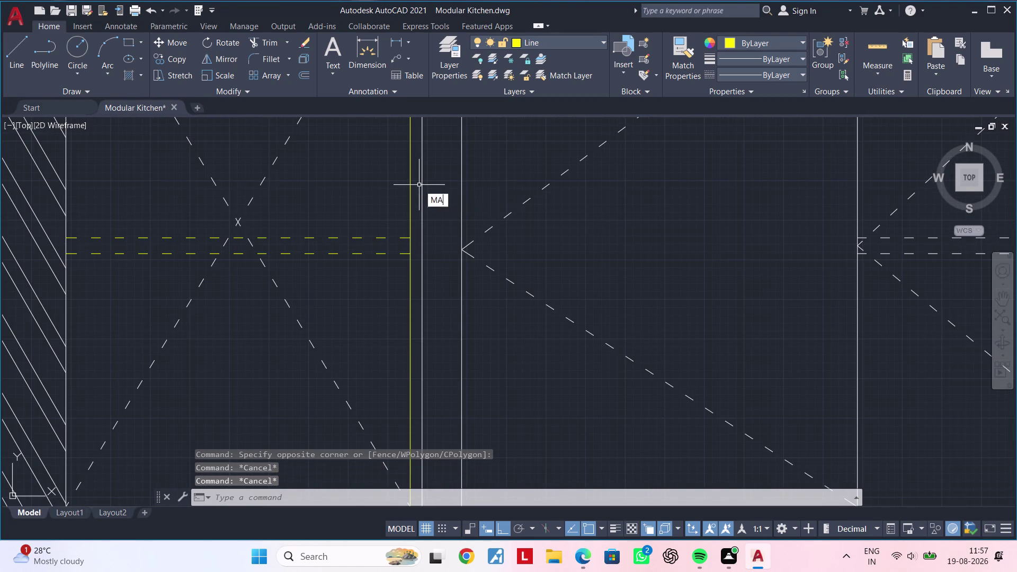
click(407, 188)
click(411, 188)
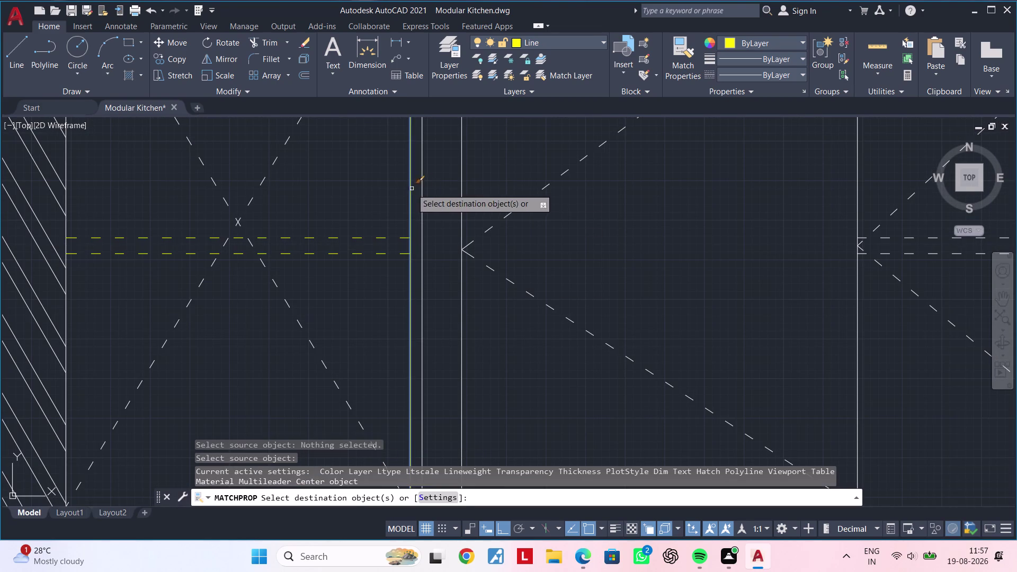
click(422, 189)
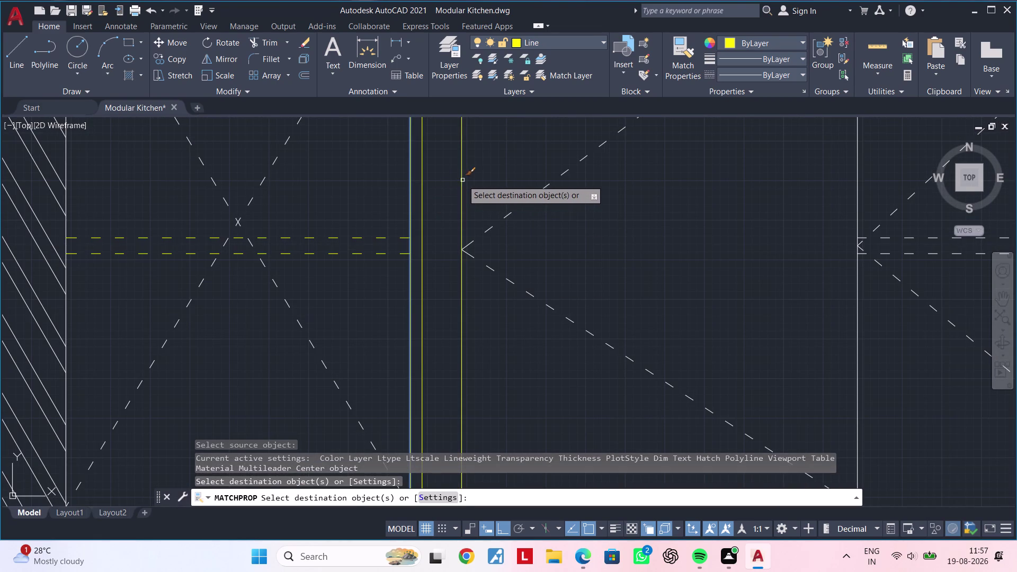
click(463, 180)
scroll(down, 3)
scroll(up, 3)
click(595, 158)
click(562, 164)
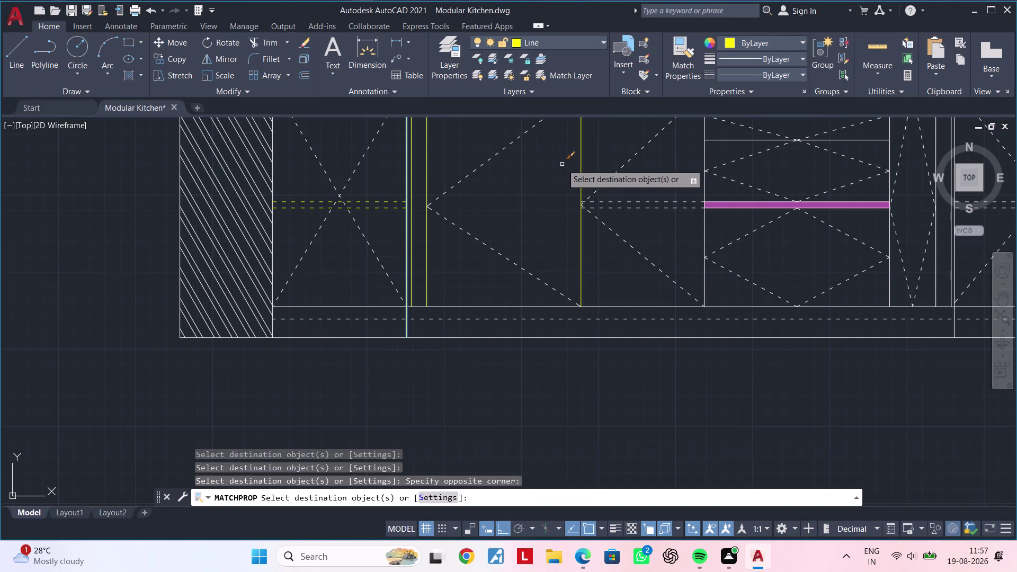
Match the yellow properties onto more cabinet lines across the elevation, including a vertical edge.
scroll(down, 3)
middle_drag(573, 165, 443, 191)
scroll(up, 3)
click(513, 172)
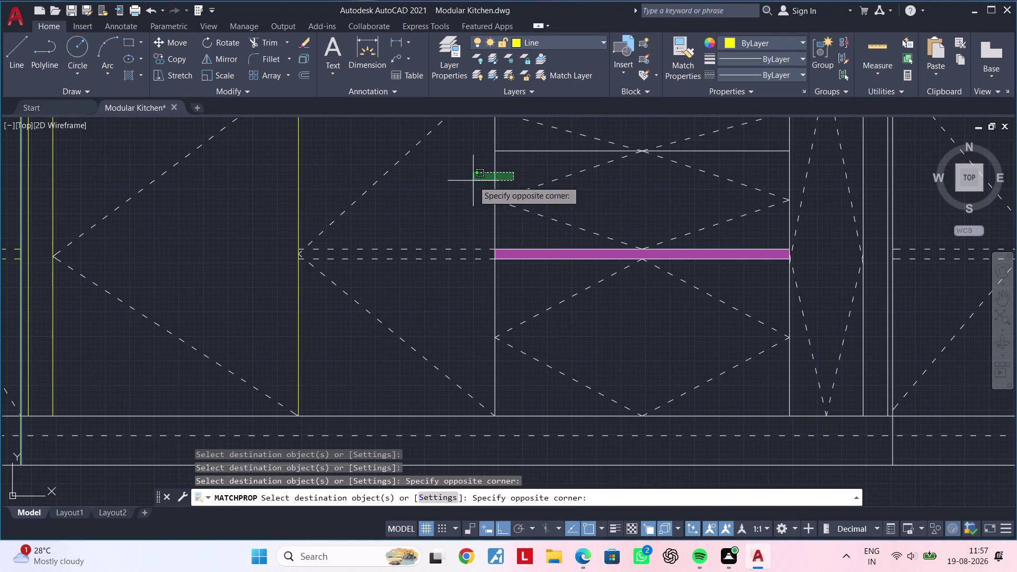
click(446, 184)
click(530, 156)
click(526, 140)
middle_drag(532, 167, 480, 168)
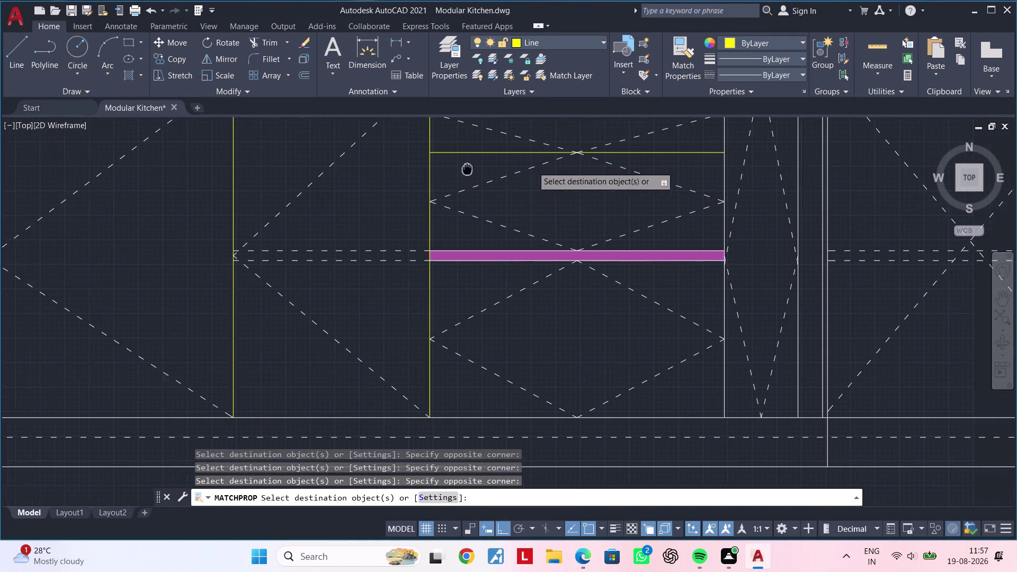
middle_drag(480, 168, 449, 167)
middle_drag(575, 200, 478, 216)
scroll(up, 3)
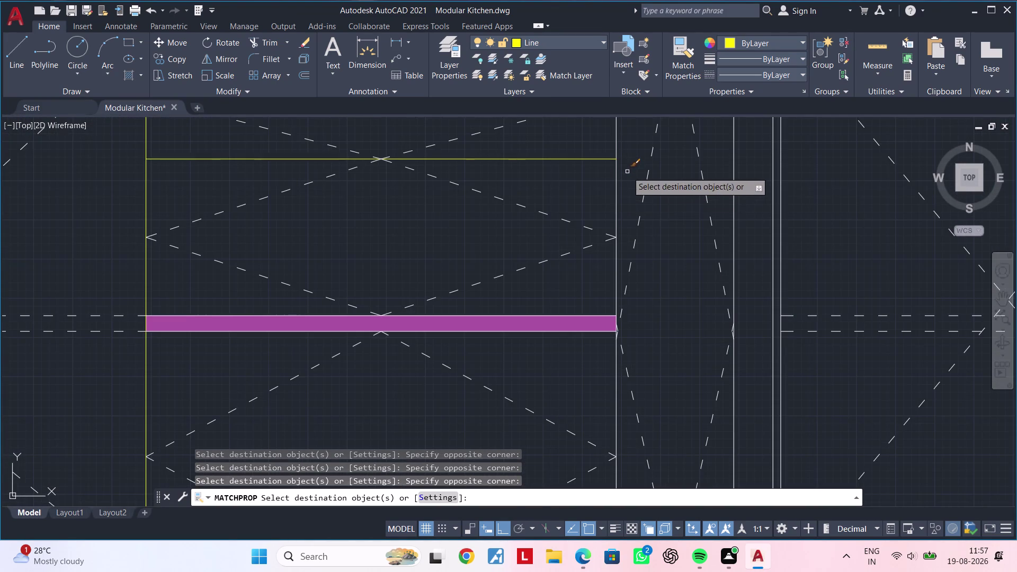
click(627, 171)
click(600, 183)
Turn the remaining adjacent vertical cabinet edges yellow.
scroll(down, 3)
scroll(up, 3)
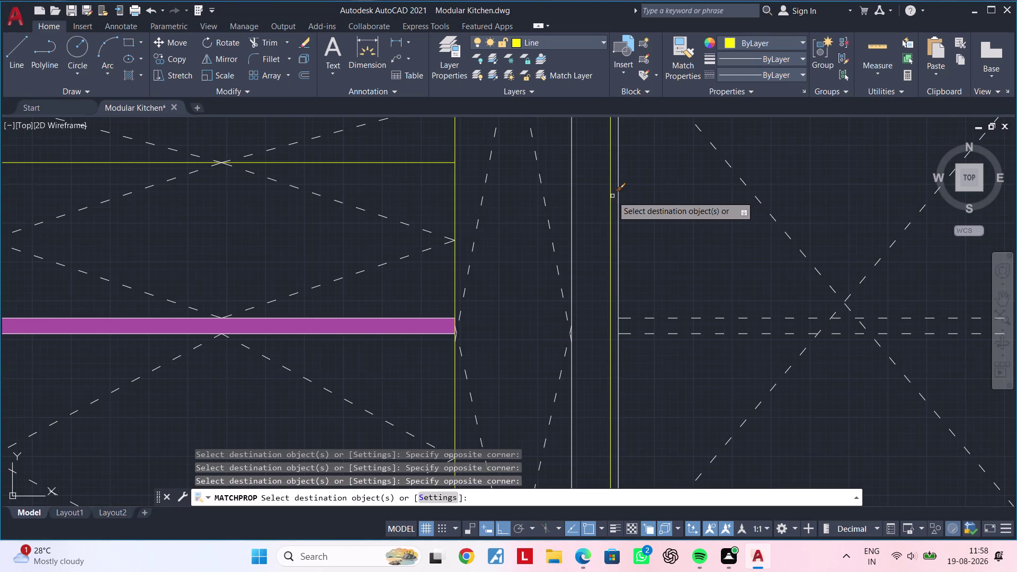
click(594, 196)
click(559, 196)
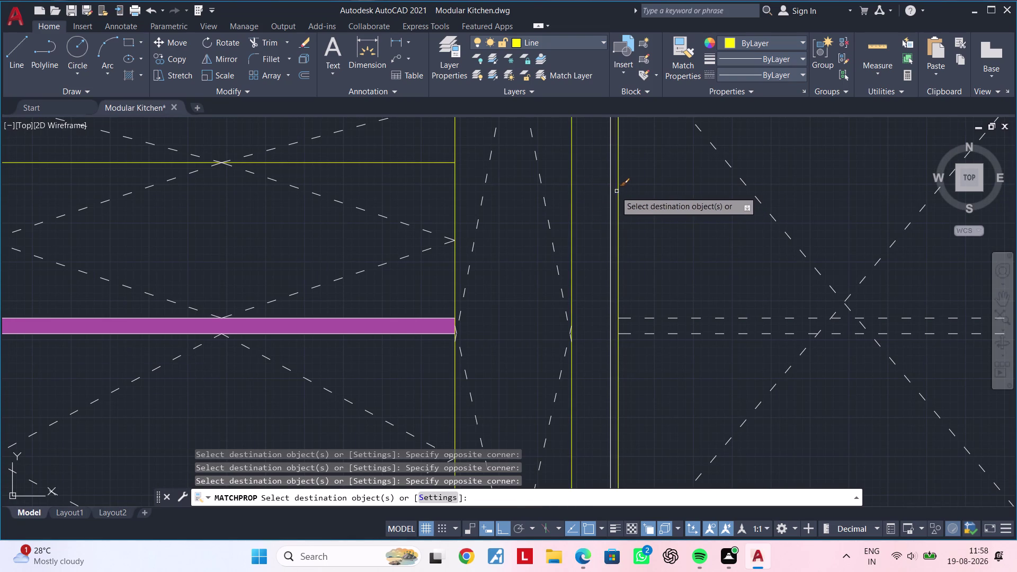
click(613, 191)
click(607, 191)
click(628, 189)
click(616, 192)
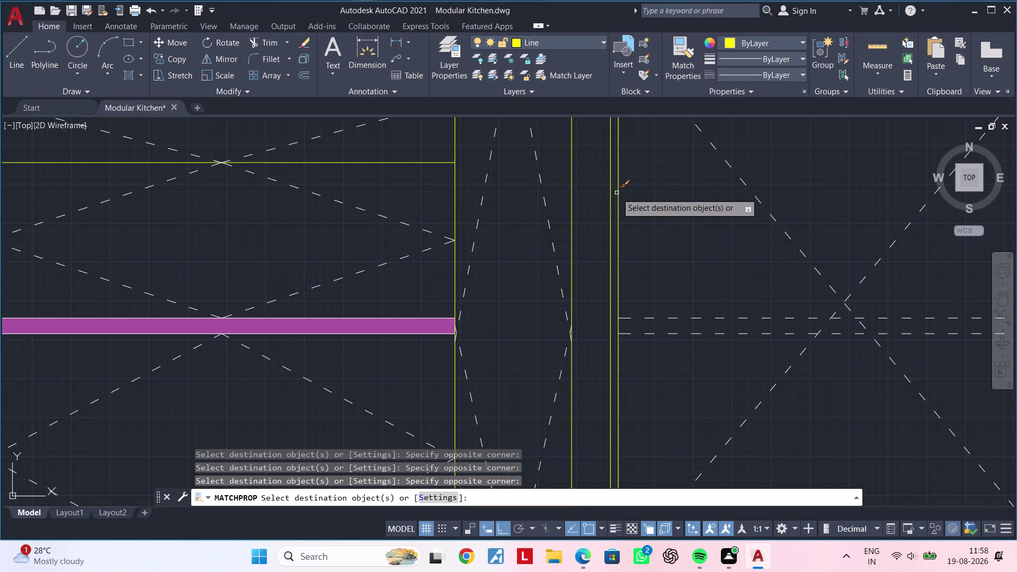
scroll(down, 3)
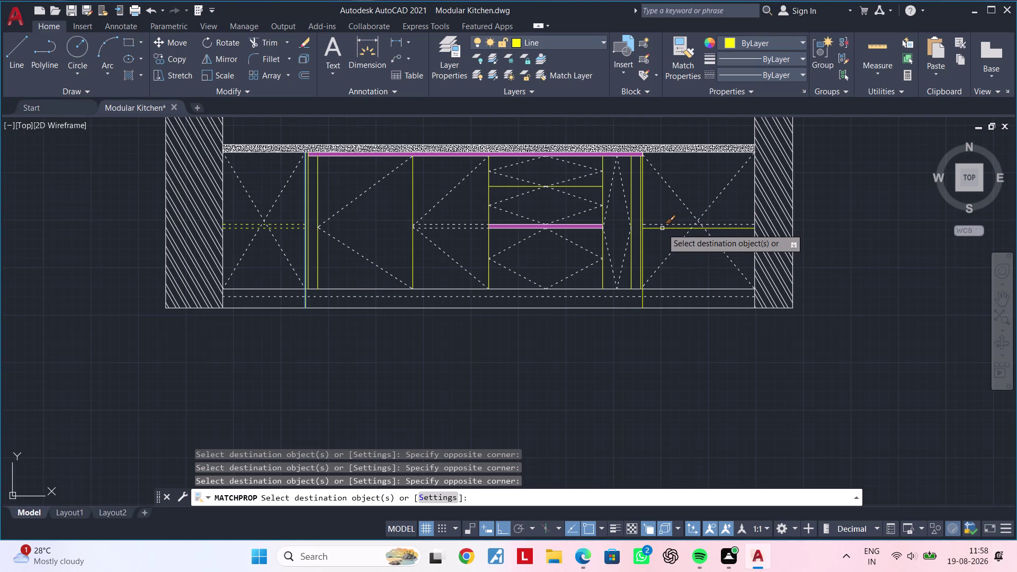
middle_drag(686, 177, 688, 203)
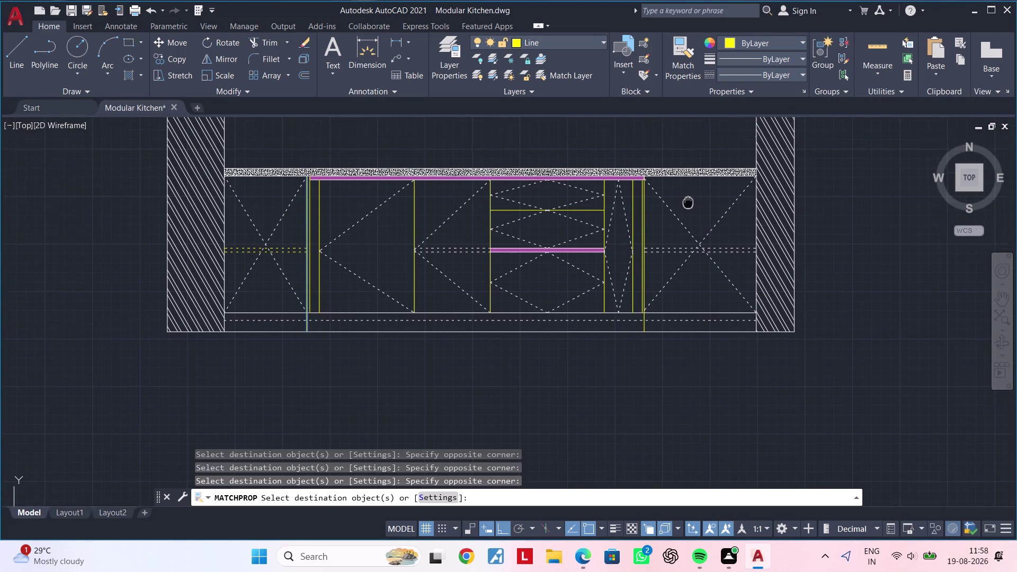
middle_drag(688, 202, 709, 295)
scroll(down, 3)
Recolour the tall upper cabinet's edge lines yellow.
middle_drag(624, 219, 621, 293)
scroll(up, 3)
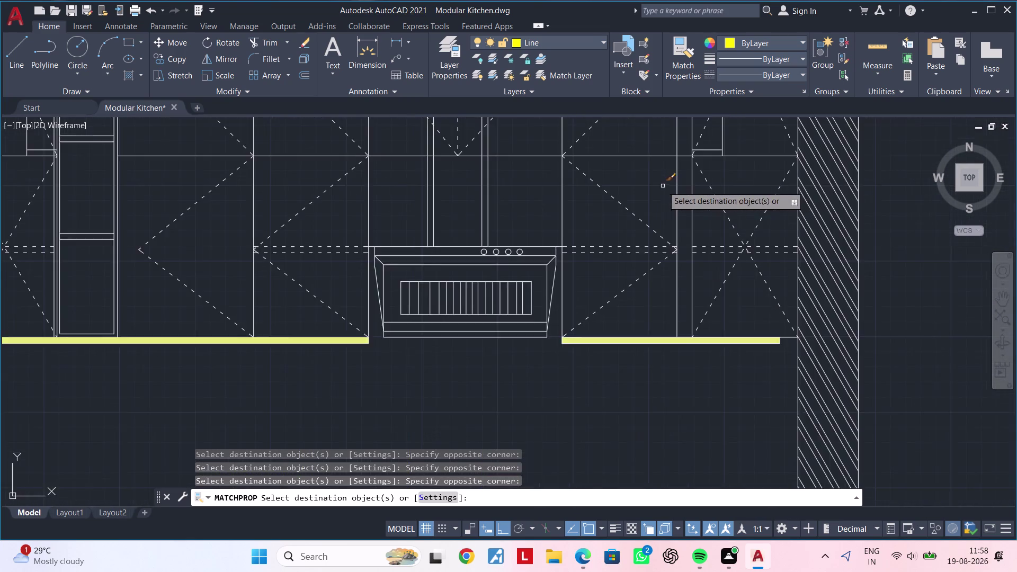
middle_drag(658, 191, 592, 239)
scroll(down, 3)
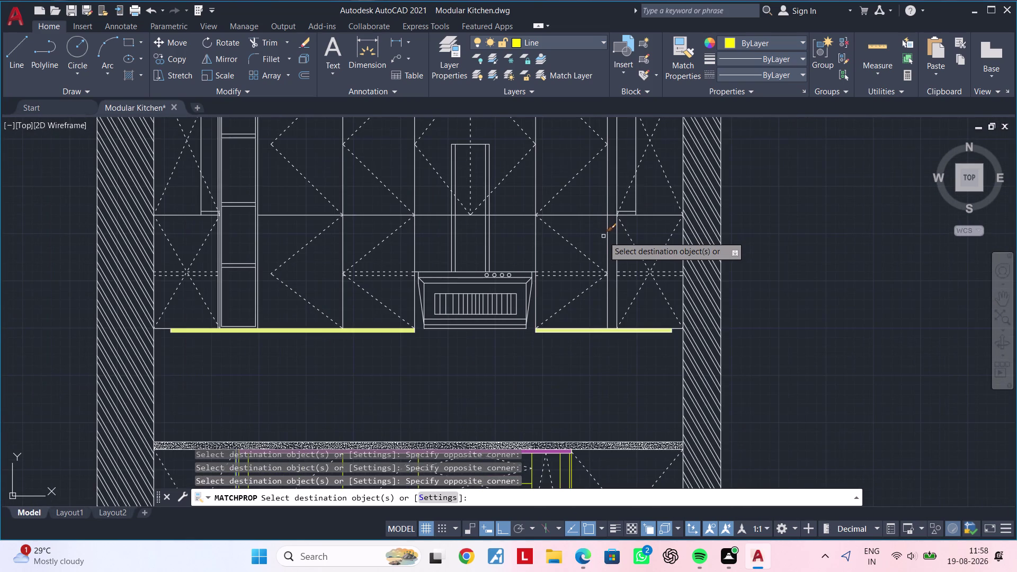
scroll(up, 3)
click(617, 235)
click(597, 235)
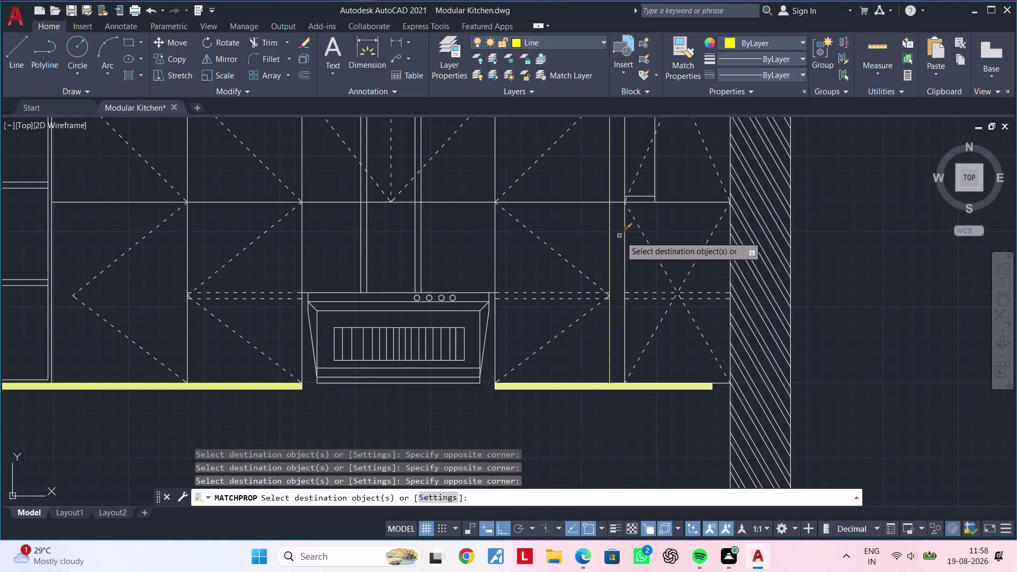
click(631, 239)
click(622, 244)
Make the right cabinet's horizontal and short lines yellow.
middle_drag(667, 226, 653, 274)
scroll(up, 3)
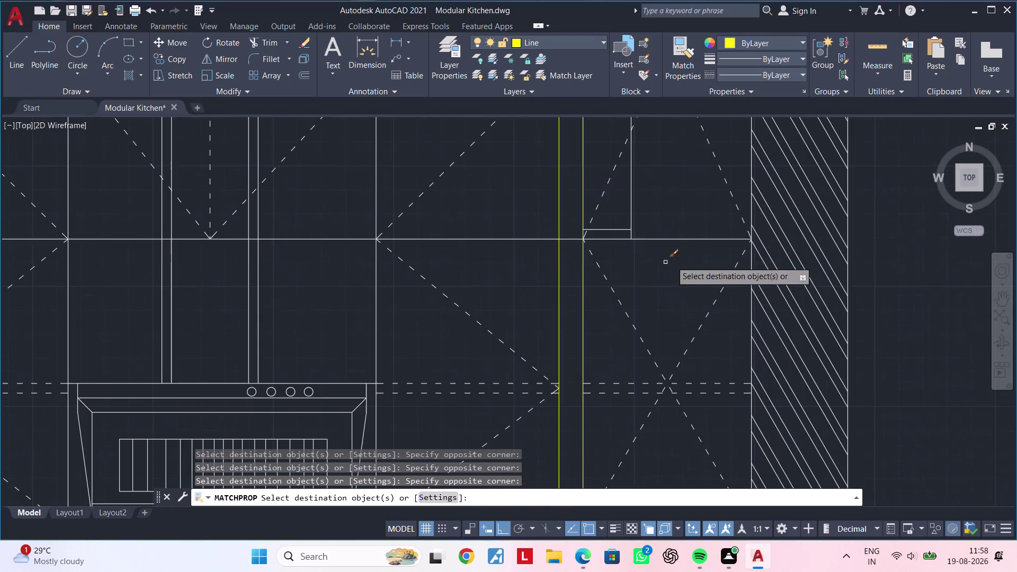
click(683, 253)
click(666, 212)
middle_drag(684, 292, 689, 304)
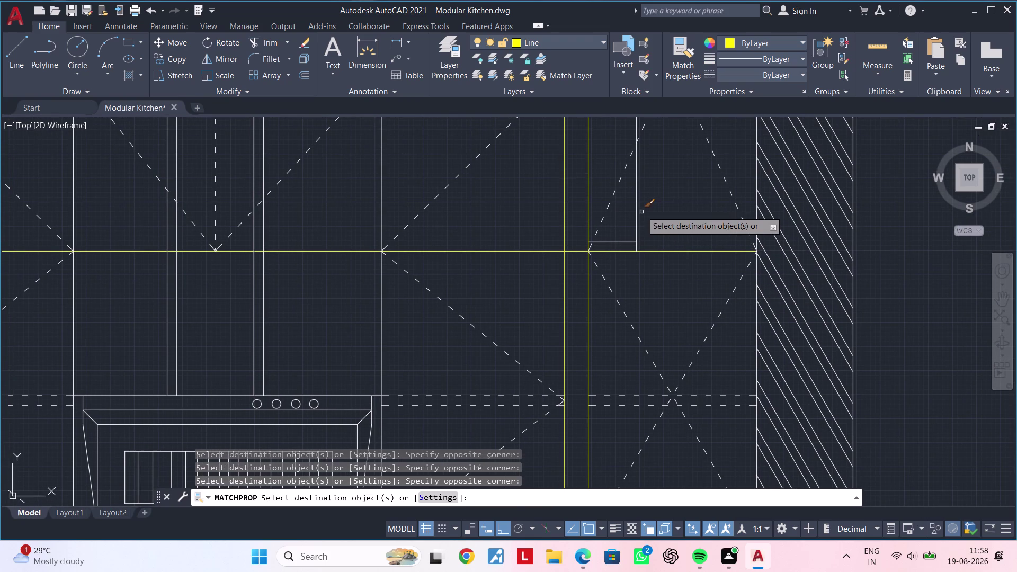
click(640, 209)
click(629, 215)
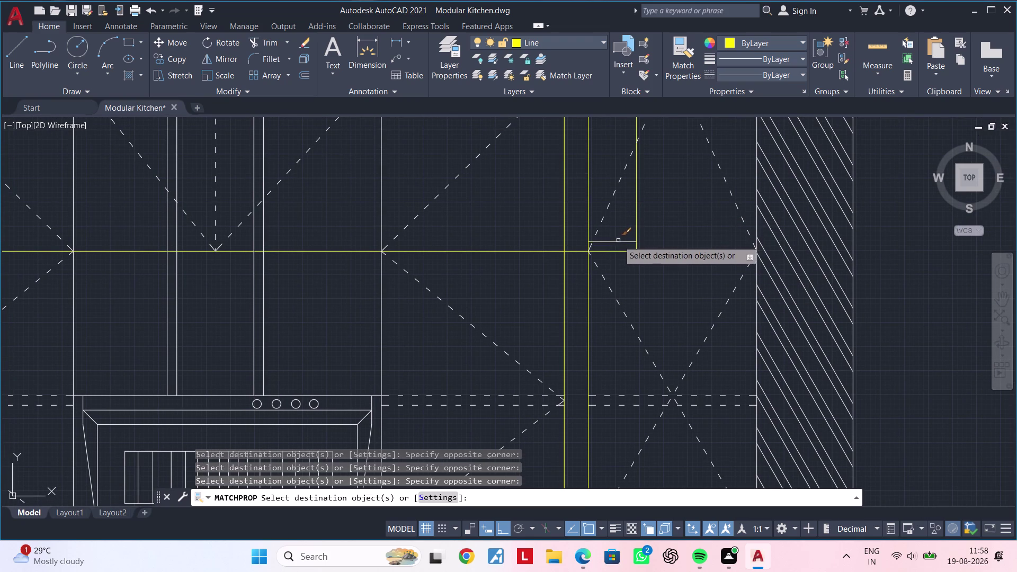
click(617, 241)
Recolour the top cabinet line and the boxed top edge lines yellow.
scroll(down, 3)
middle_drag(660, 299, 660, 365)
scroll(down, 3)
middle_drag(634, 212, 632, 308)
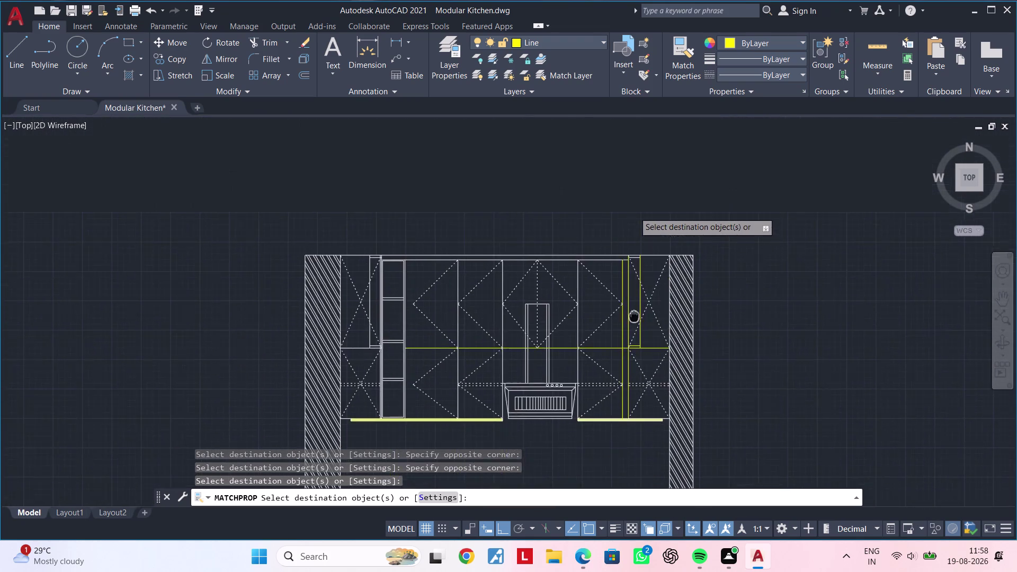
middle_drag(632, 308, 636, 317)
scroll(up, 3)
click(617, 194)
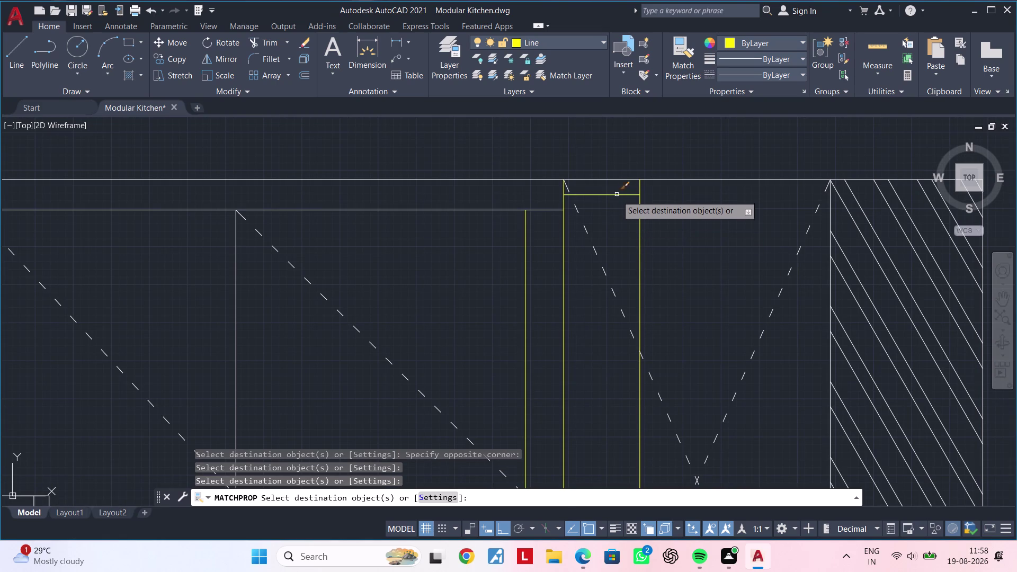
scroll(down, 3)
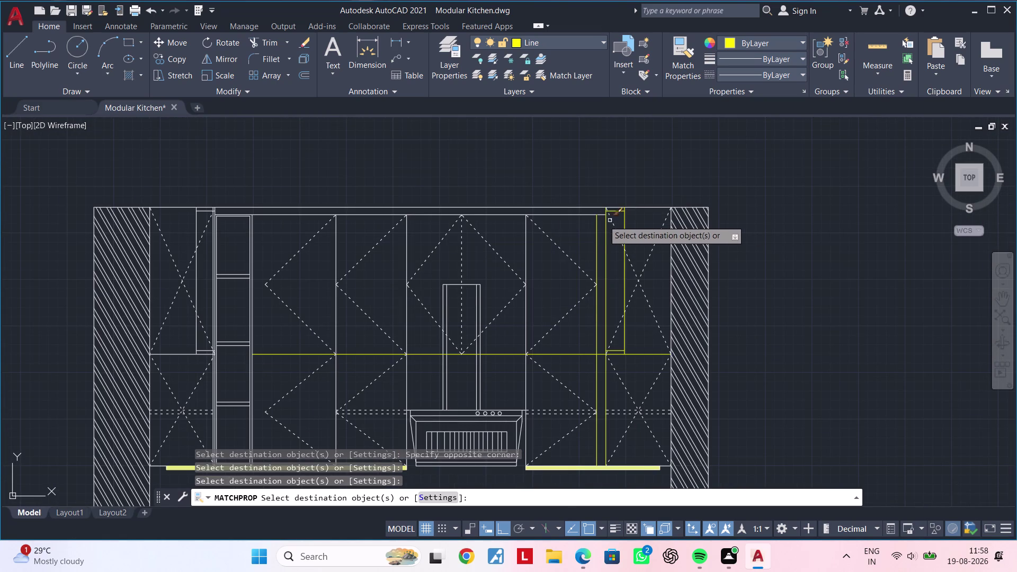
scroll(up, 3)
click(582, 222)
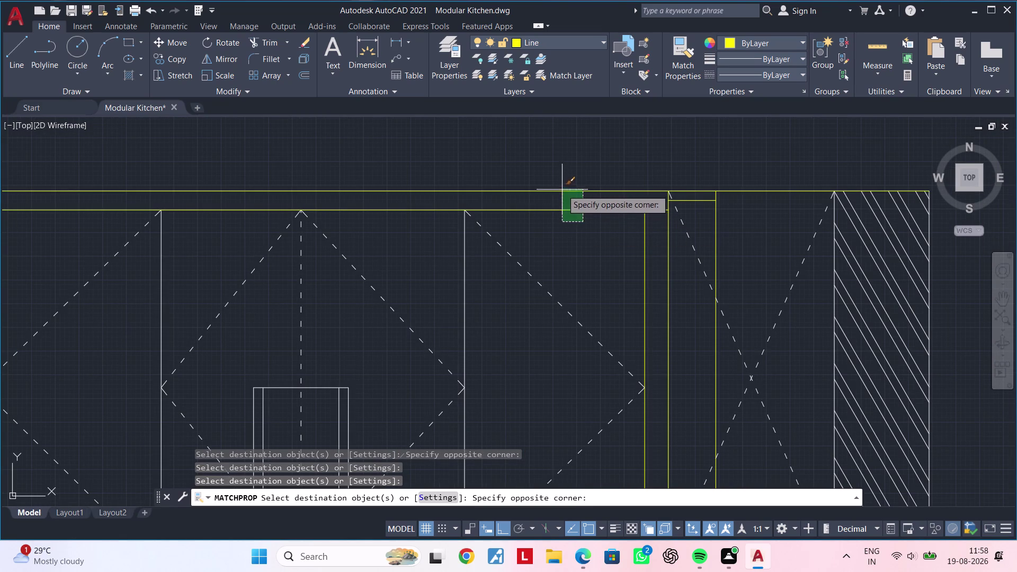
click(562, 187)
Make the left cabinet's diagonal line and nearby edges yellow.
scroll(down, 3)
middle_drag(590, 221, 648, 162)
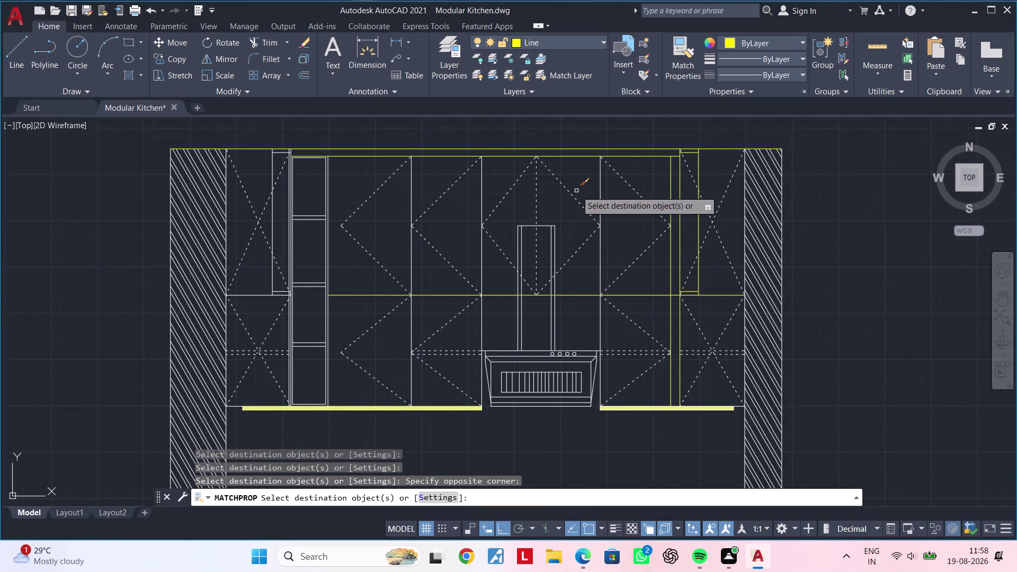
middle_drag(575, 172, 758, 194)
scroll(up, 3)
middle_drag(479, 195, 498, 213)
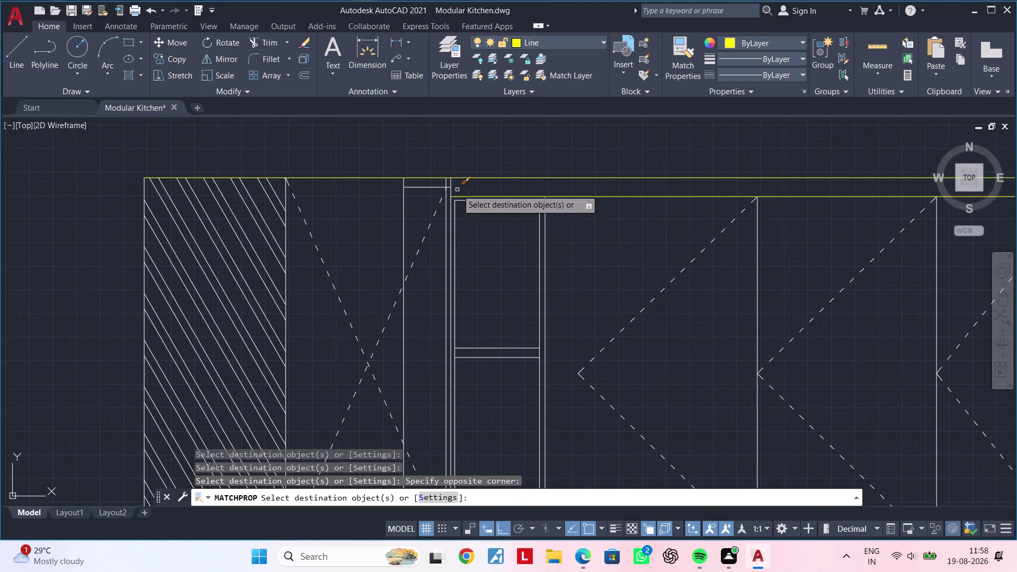
scroll(up, 3)
click(440, 188)
click(399, 206)
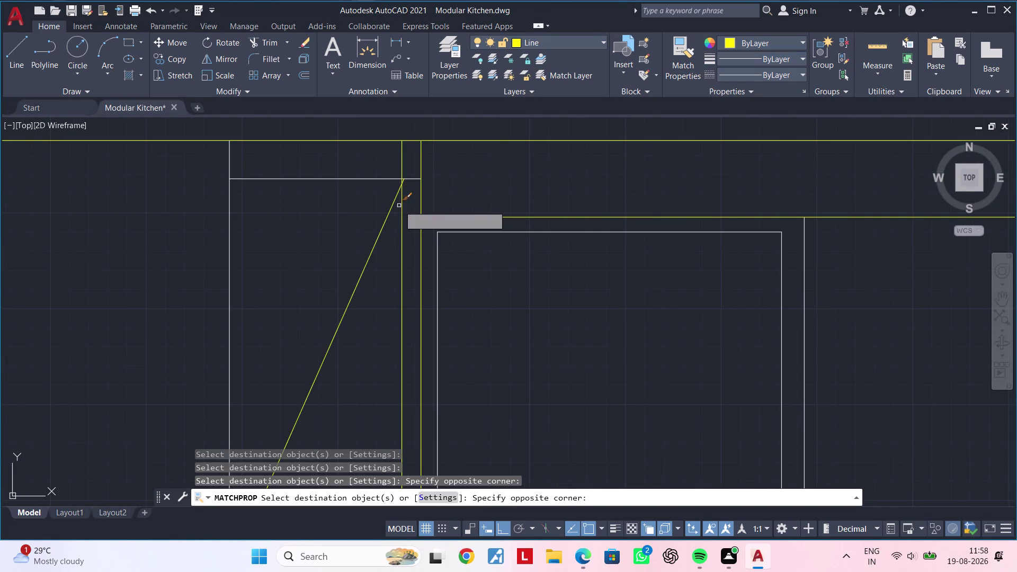
click(376, 193)
click(366, 174)
click(254, 213)
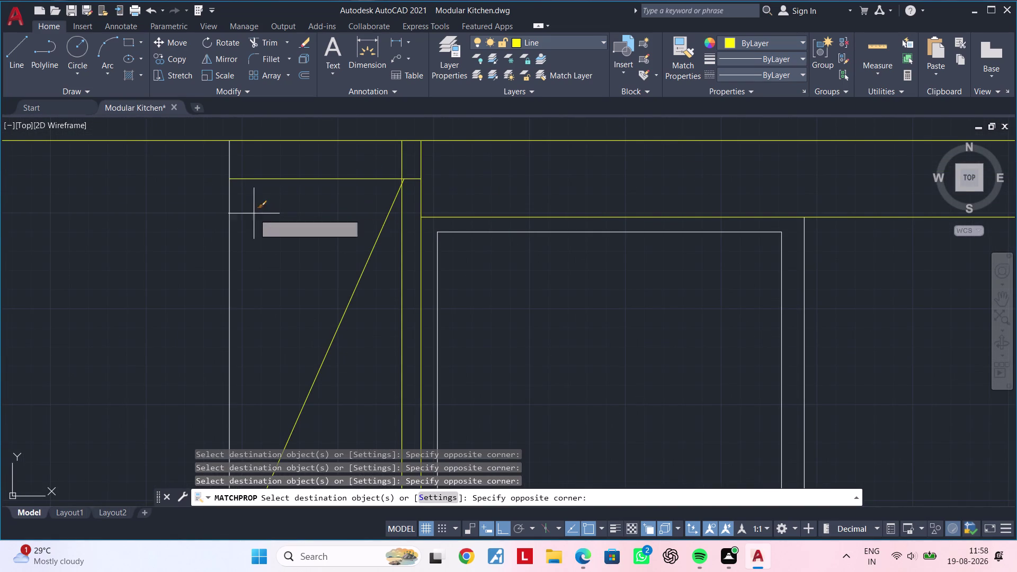
click(214, 221)
Recolour the tall shelf unit's outline and shelf lines yellow.
scroll(down, 3)
middle_drag(292, 211, 338, 123)
middle_drag(379, 285, 378, 283)
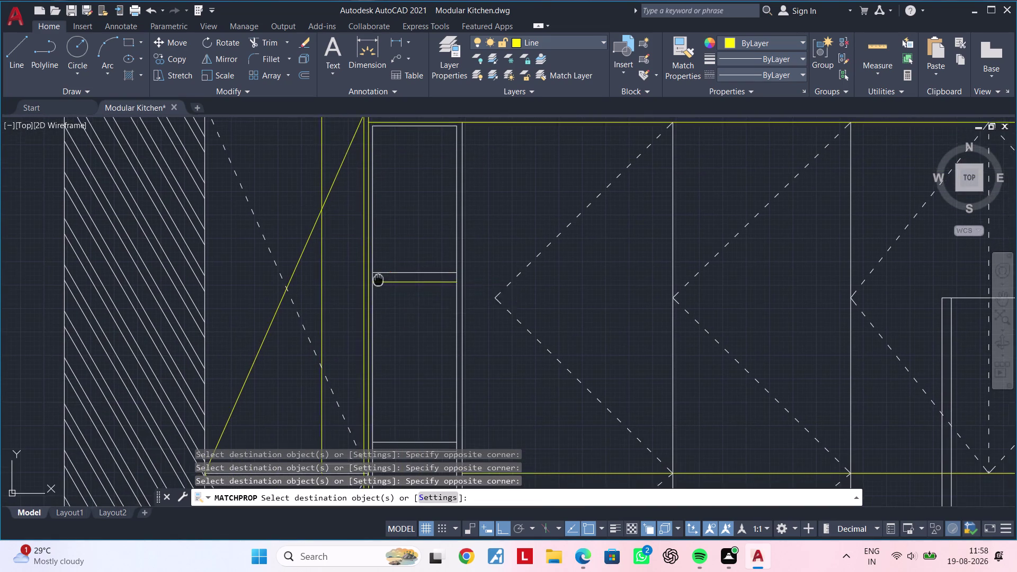
middle_drag(378, 283, 406, 201)
middle_drag(460, 219, 450, 272)
drag(434, 290, 433, 284)
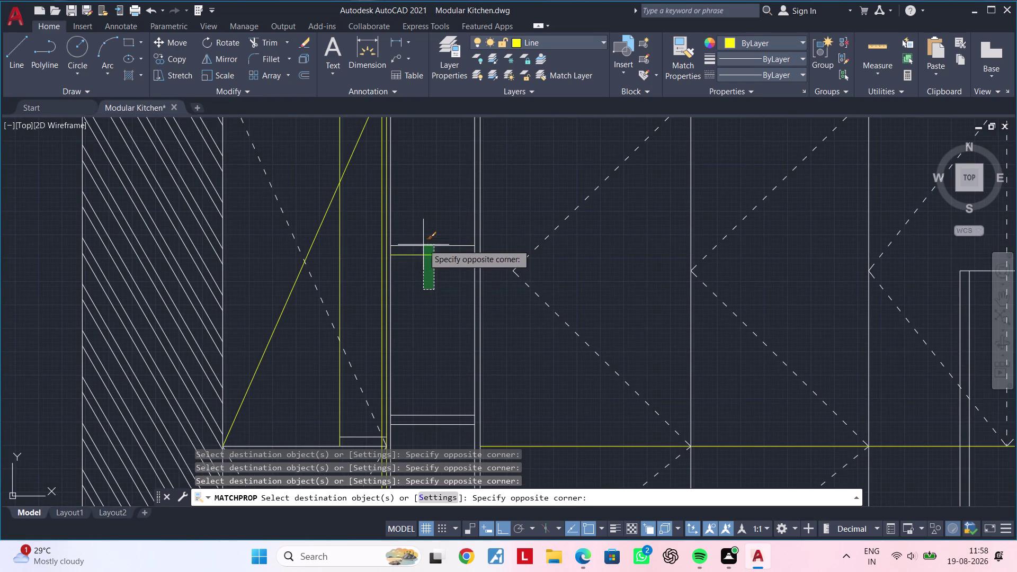
click(423, 236)
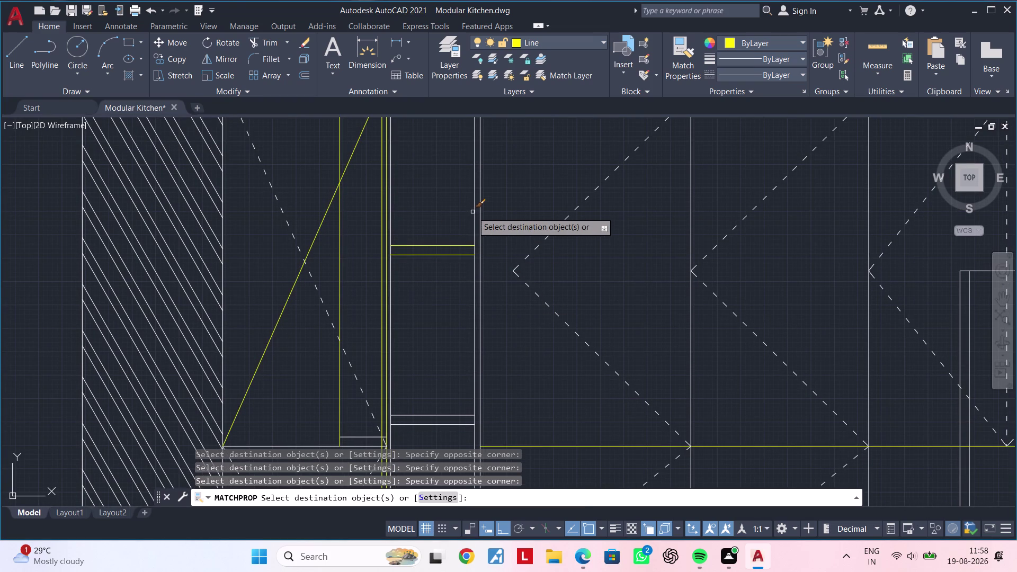
click(493, 203)
click(459, 208)
scroll(down, 3)
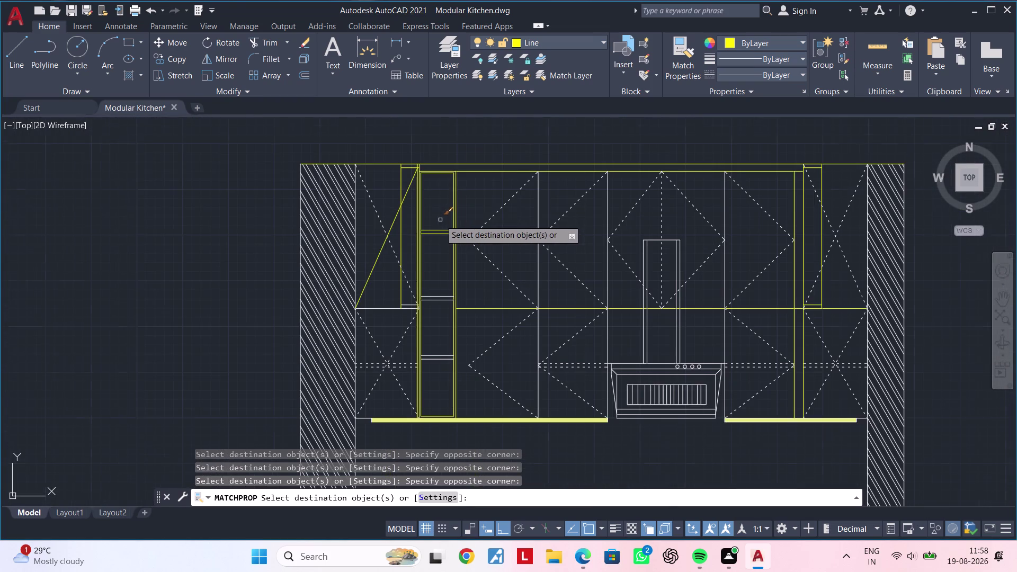
middle_drag(443, 211, 445, 200)
middle_click(455, 161)
middle_drag(442, 276, 449, 219)
scroll(up, 3)
drag(460, 242, 457, 234)
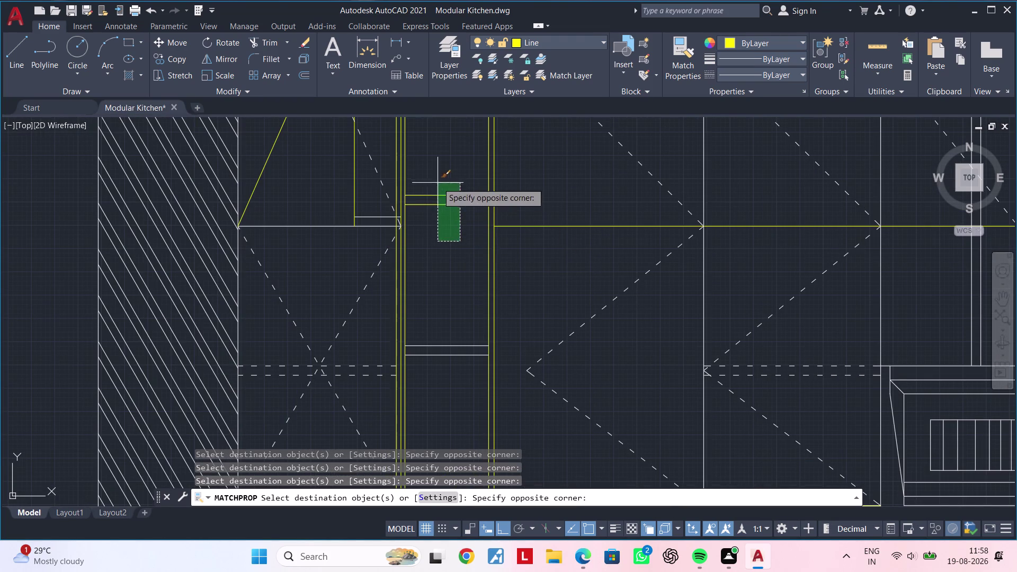
click(437, 182)
Make the remaining shelf lines, small ledge and bottom corner line yellow.
middle_drag(449, 244, 446, 167)
double_click(439, 304)
click(435, 240)
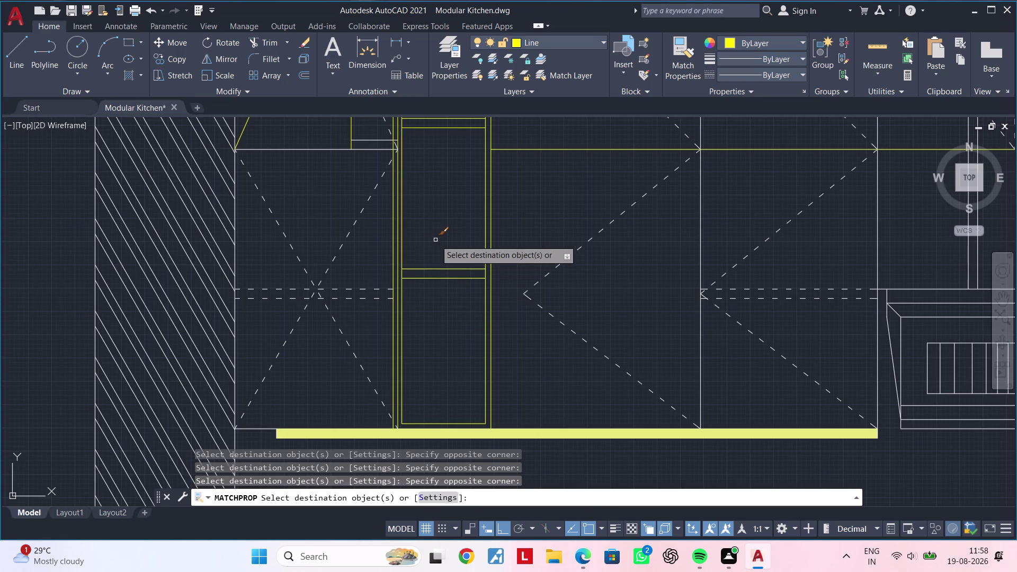
scroll(down, 3)
middle_drag(442, 233, 483, 319)
middle_drag(492, 289, 498, 328)
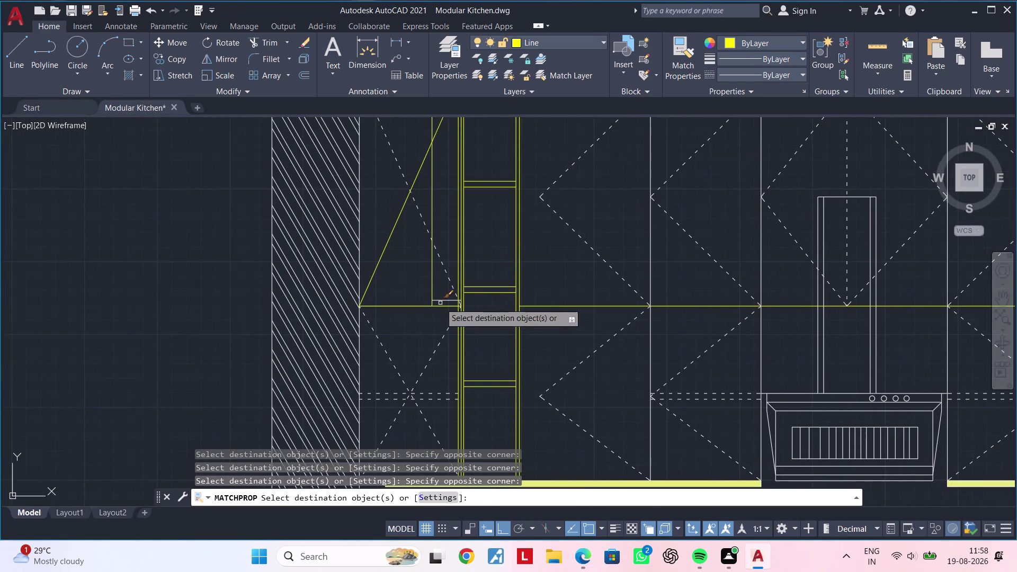
scroll(up, 3)
click(442, 288)
click(426, 317)
scroll(down, 3)
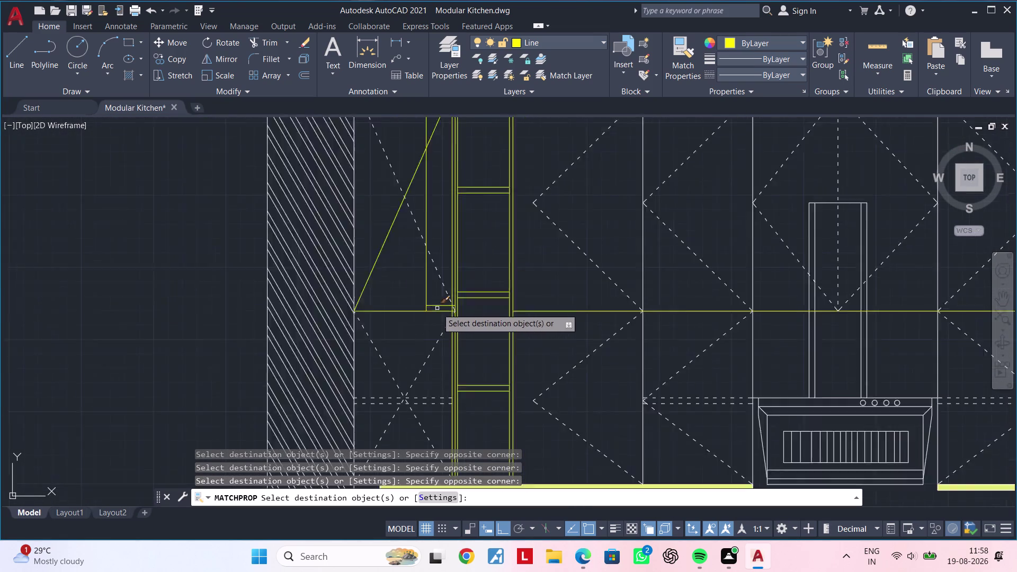
scroll(down, 3)
middle_drag(471, 313, 475, 263)
scroll(up, 3)
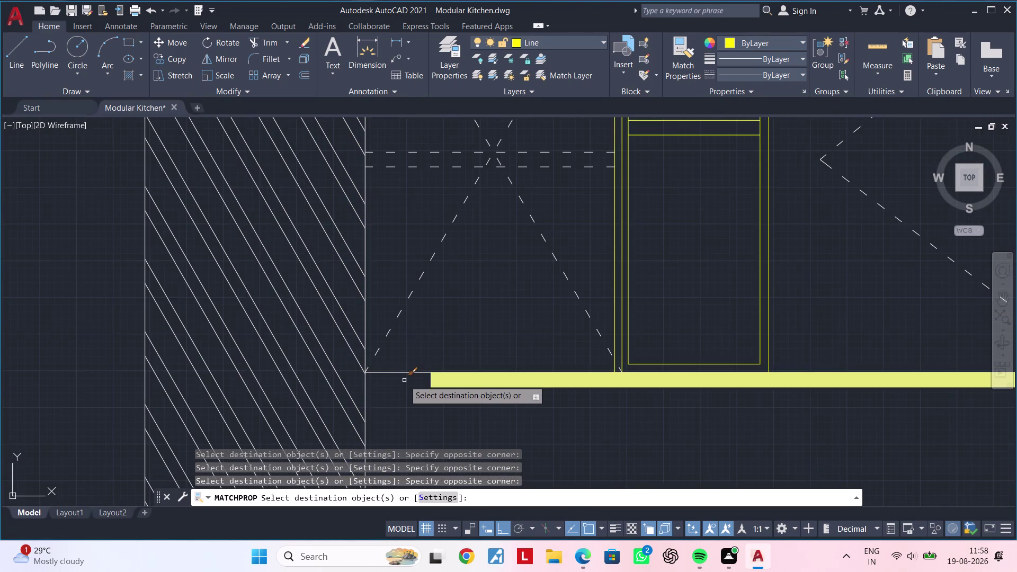
click(409, 371)
Zoom out to the whole elevation and start boxing more lines to restyle.
scroll(down, 3)
middle_drag(615, 407, 340, 403)
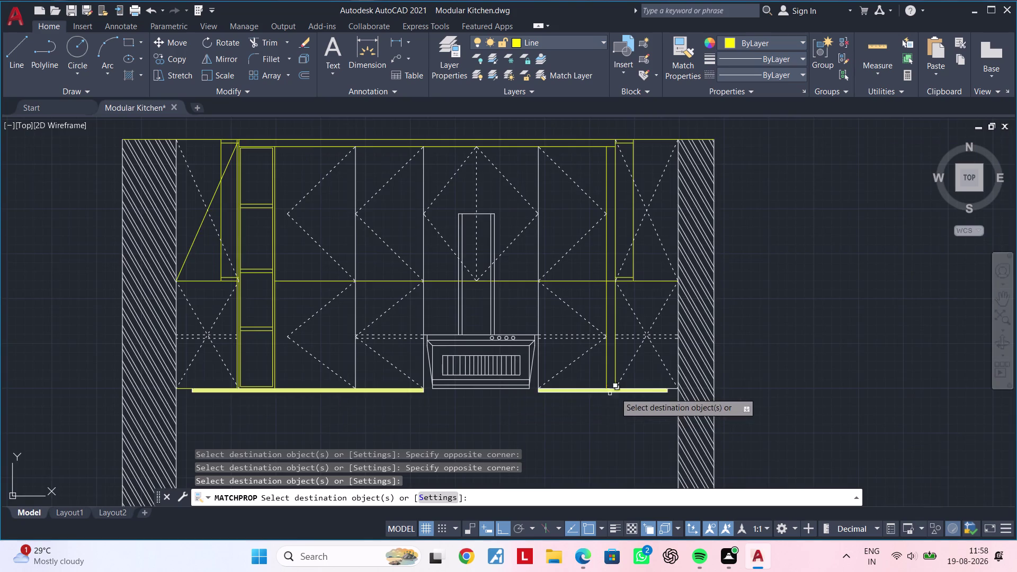
scroll(up, 3)
click(708, 381)
scroll(down, 3)
middle_drag(622, 434, 730, 408)
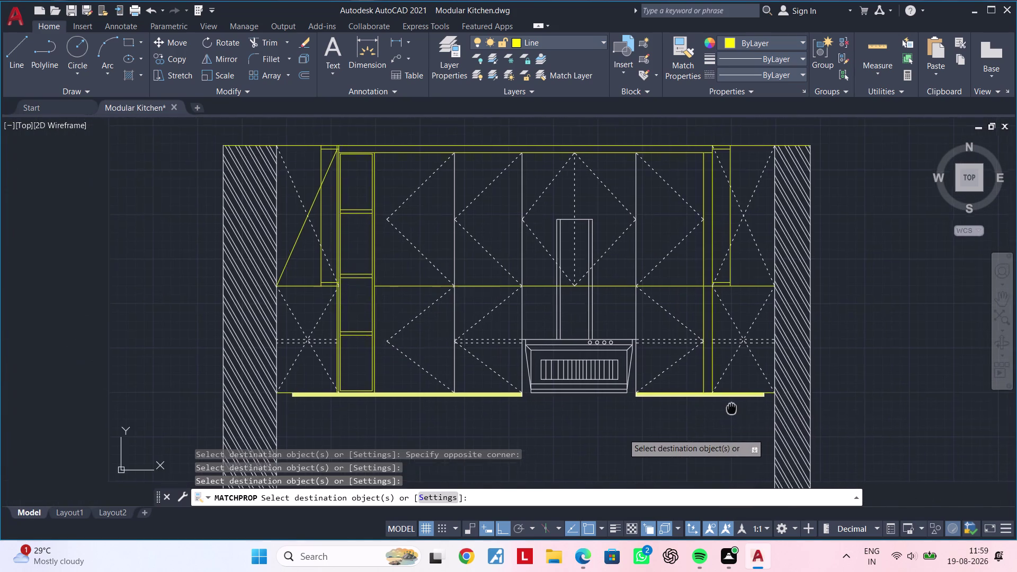
middle_drag(730, 408, 732, 406)
Cancel the property matching and any running command.
key(Escape)
key(Escape)
middle_drag(540, 410, 650, 402)
key(Escape)
key(Escape)
key(Escape)
middle_drag(630, 405, 583, 408)
key(Escape)
key(Escape)
key(Escape)
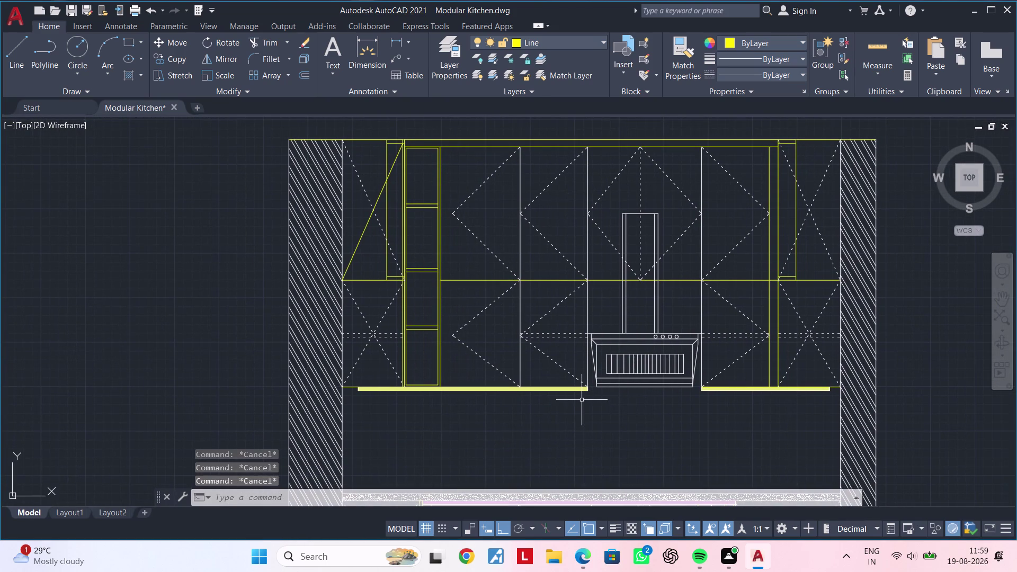
key(Escape)
key(Escape)
key(Escape)
key(Escape)
key(Escape)
Use MA to copy the white dashed shutter line's style onto the yellow diagonal.
key(m)
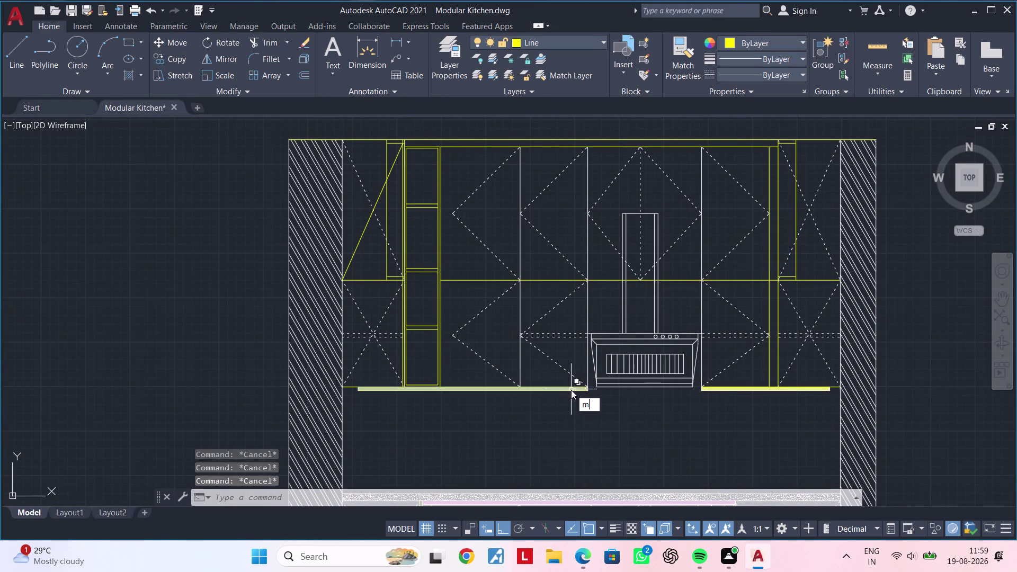
text(a)
key(space)
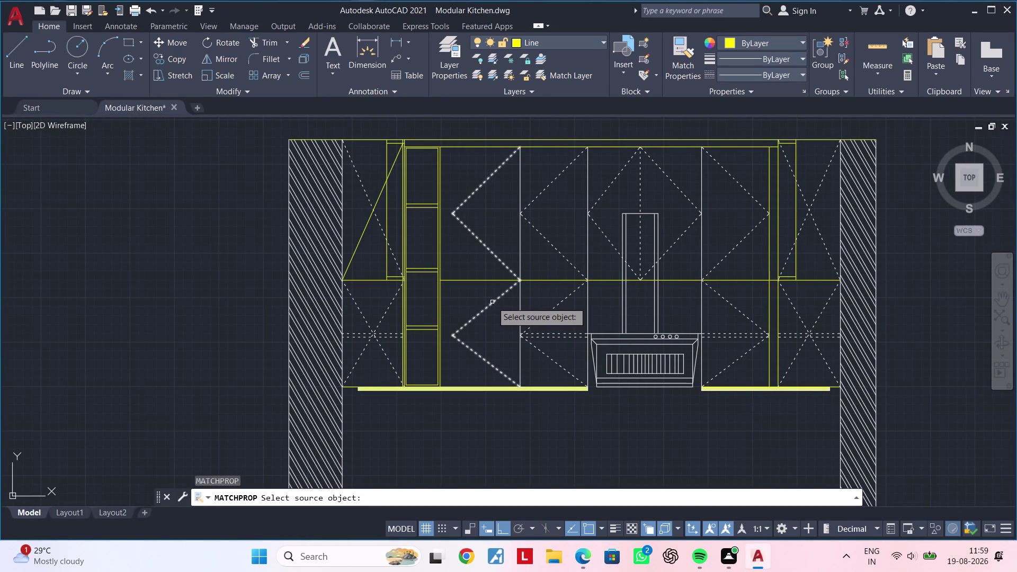
click(492, 302)
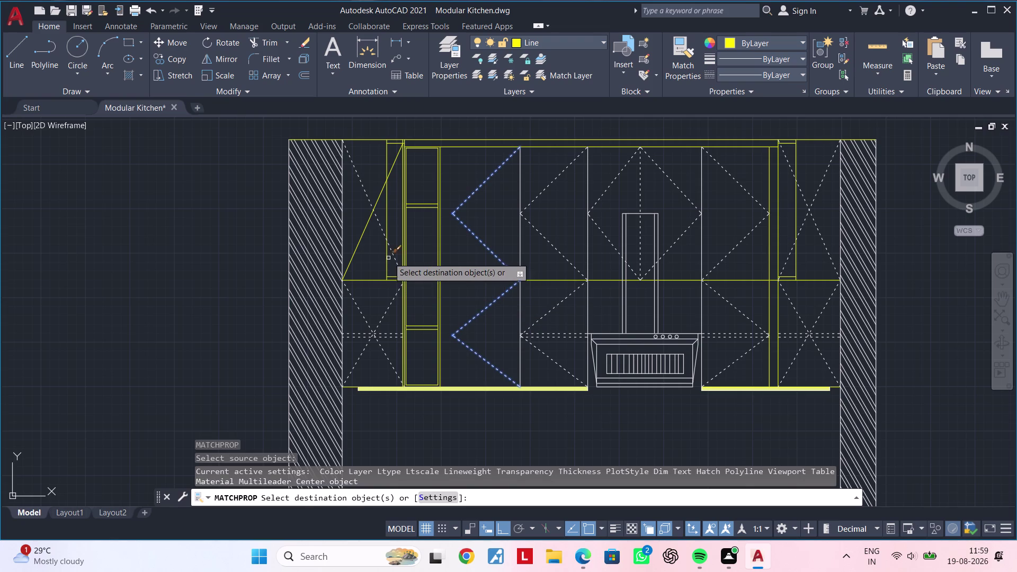
click(368, 224)
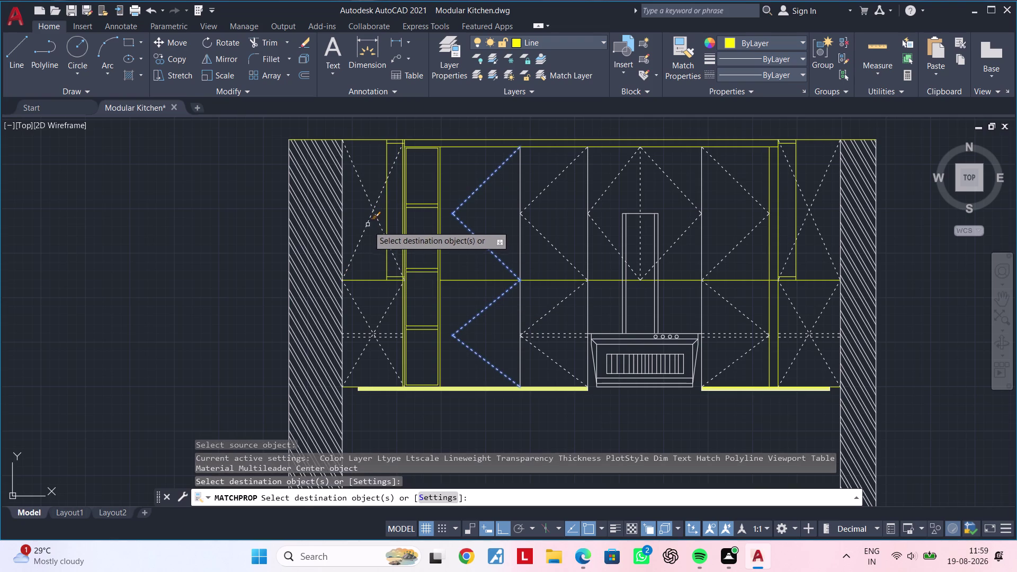
key(Escape)
key(Escape)
Clear the command, bring the whole elevation into view and restart MATCHPROP.
middle_drag(387, 283, 459, 270)
key(Escape)
key(Escape)
middle_drag(456, 297, 453, 269)
key(Escape)
key(Escape)
key(Escape)
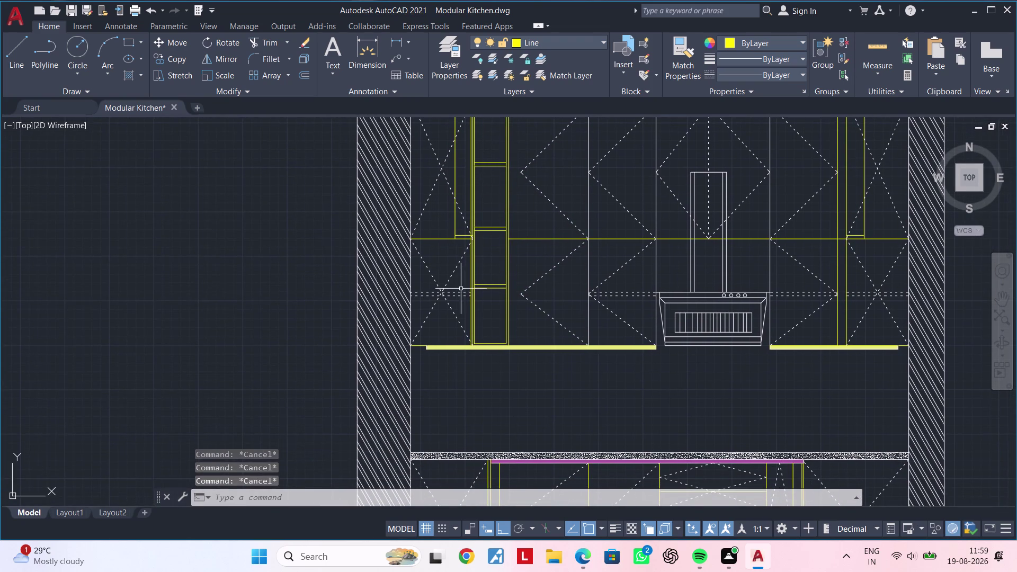
scroll(up, 3)
scroll(down, 3)
middle_drag(467, 248, 461, 177)
scroll(down, 3)
middle_drag(470, 299, 464, 265)
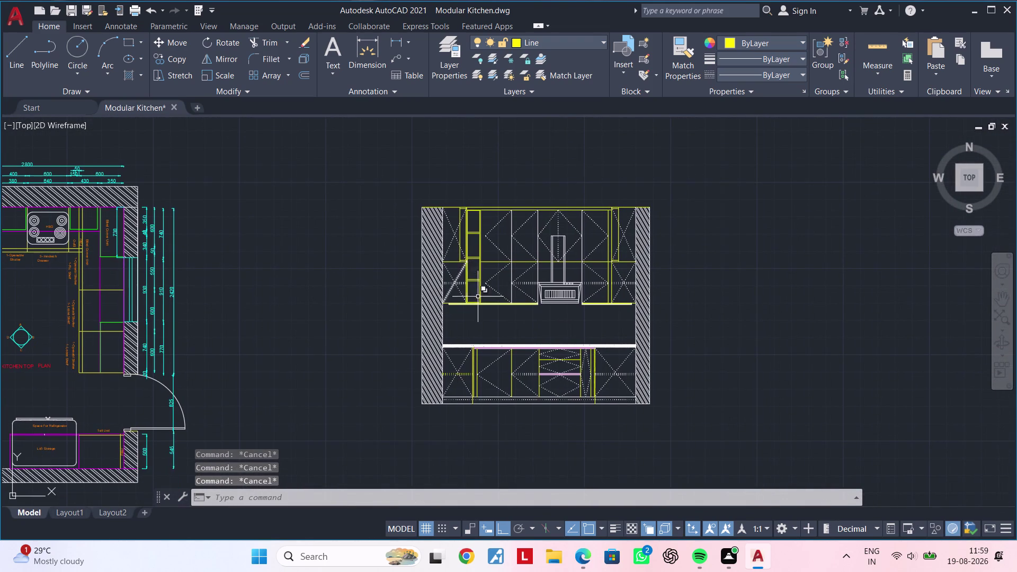
key(m)
key(a)
key(space)
scroll(up, 3)
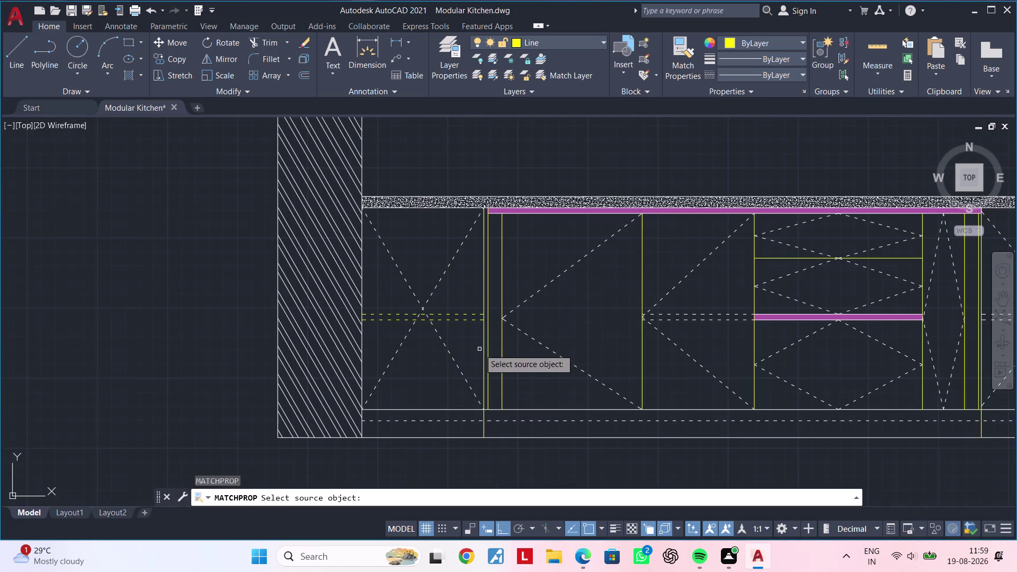
Match properties from a dashed base-cabinet line onto a first upper shutter line.
click(462, 332)
click(459, 314)
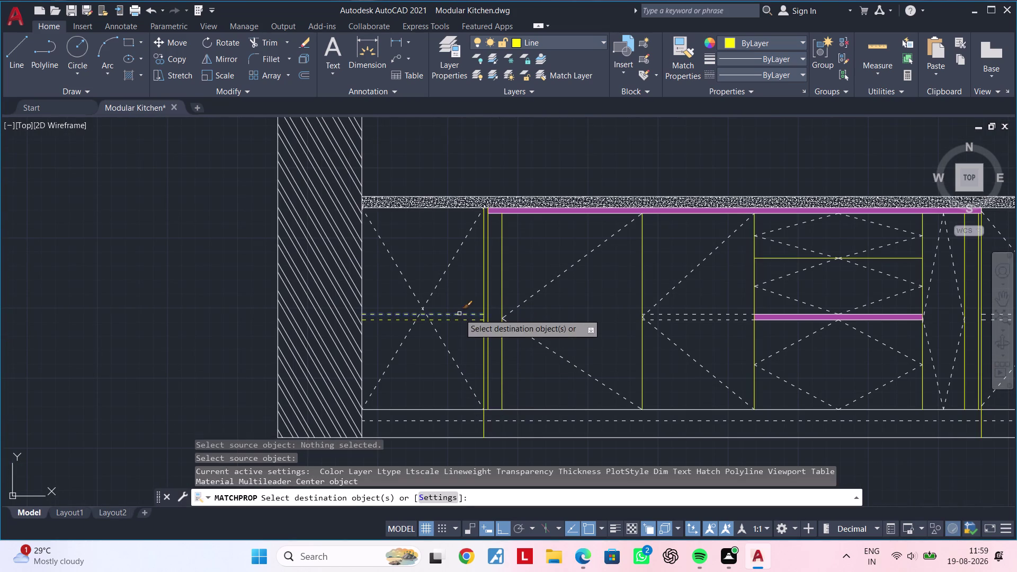
scroll(down, 3)
middle_drag(462, 289, 465, 427)
middle_drag(452, 306, 460, 347)
scroll(up, 3)
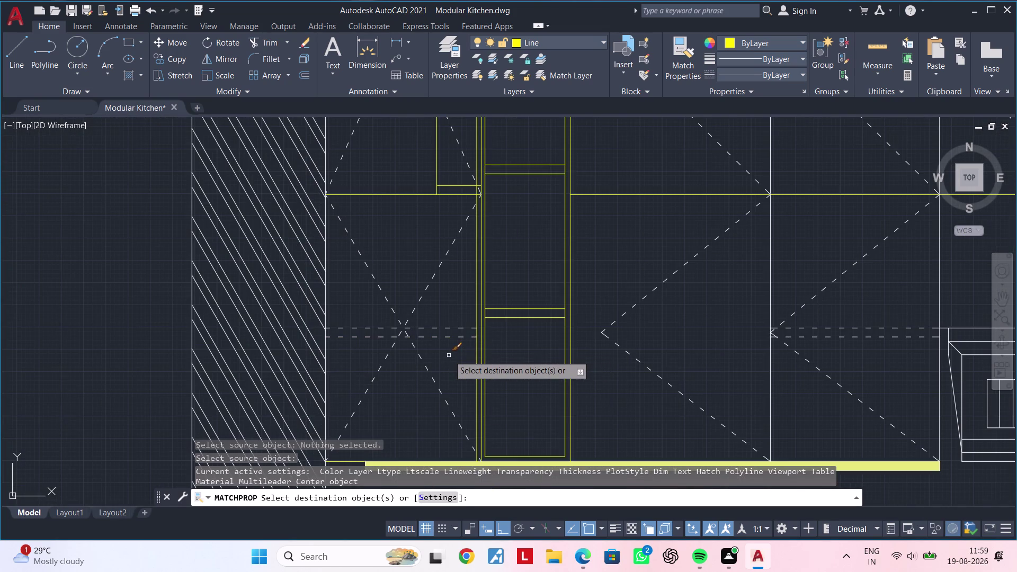
double_click(451, 355)
click(448, 319)
Give the opening lines beside the hood the dashed shutter style.
scroll(down, 3)
middle_drag(665, 352, 555, 345)
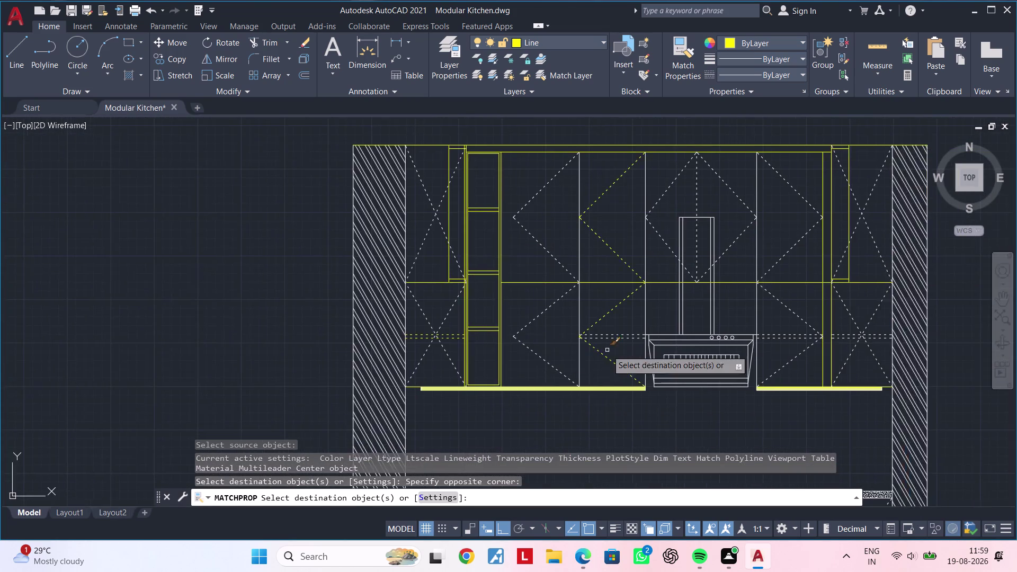
scroll(up, 3)
click(644, 337)
click(624, 274)
Window-select more upper cabinet opening lines to take the dashed style.
scroll(down, 3)
middle_drag(653, 328, 554, 323)
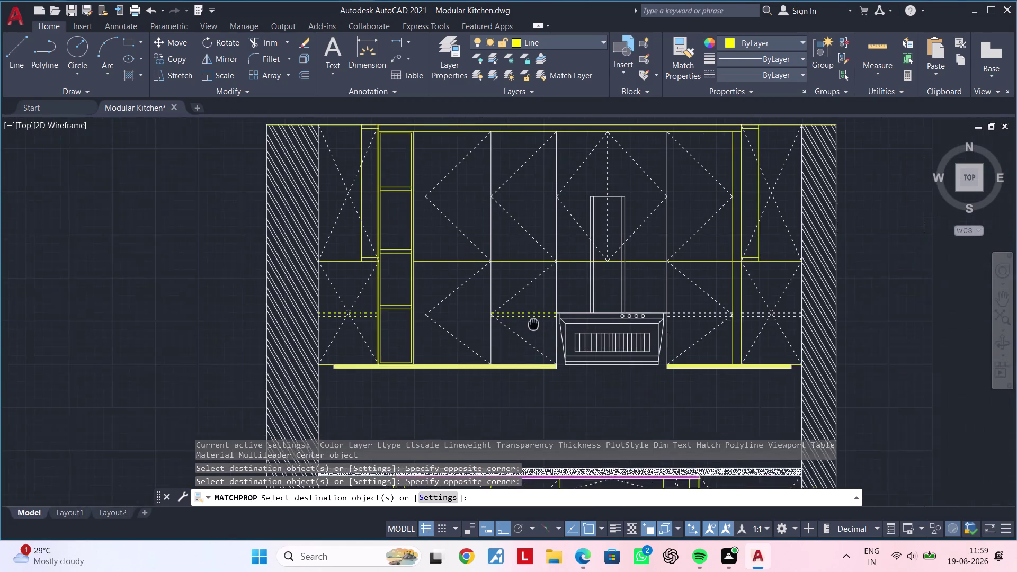
middle_drag(553, 323, 438, 323)
scroll(up, 3)
drag(619, 331, 614, 324)
click(584, 269)
Give the right-hand cabinet opening lines the dashed shutter style.
scroll(down, 3)
middle_drag(621, 301, 541, 319)
scroll(up, 3)
drag(592, 331, 589, 322)
click(554, 267)
End property matching and select the dashed line below the base cabinets.
scroll(down, 3)
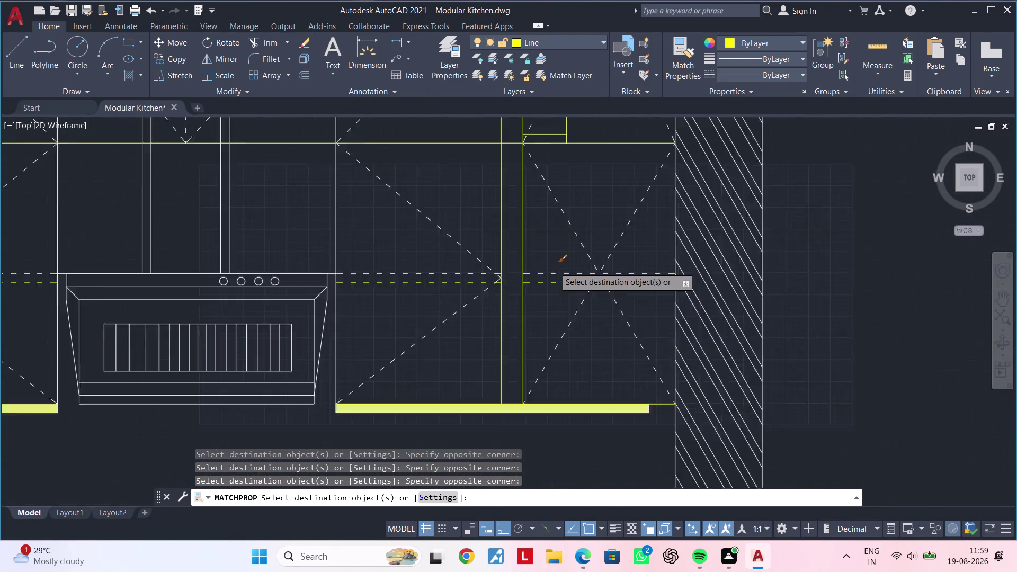
scroll(down, 3)
scroll(down, 3)
middle_drag(569, 356, 625, 275)
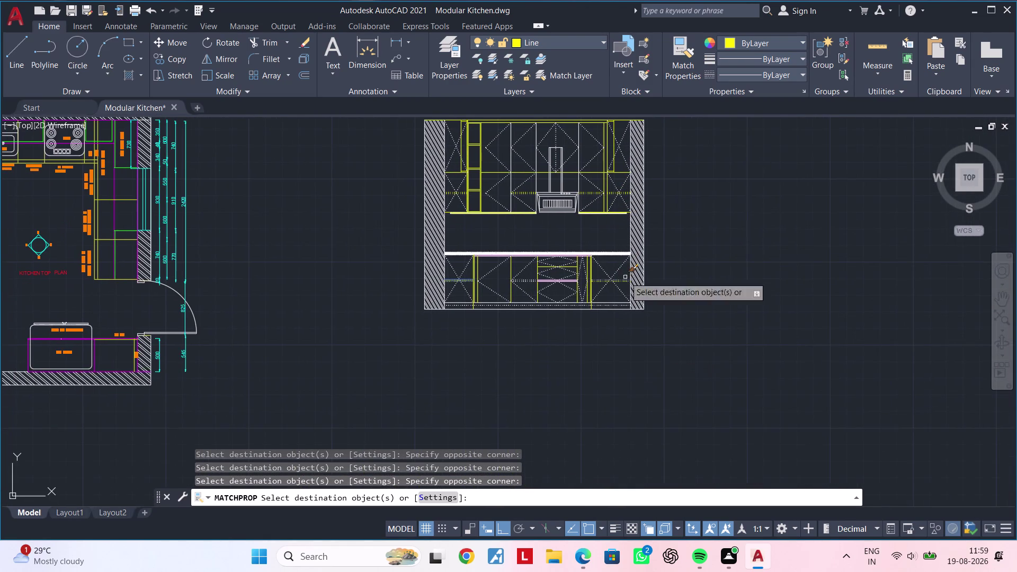
key(Escape)
key(Escape)
middle_drag(567, 317, 596, 293)
scroll(up, 3)
click(586, 265)
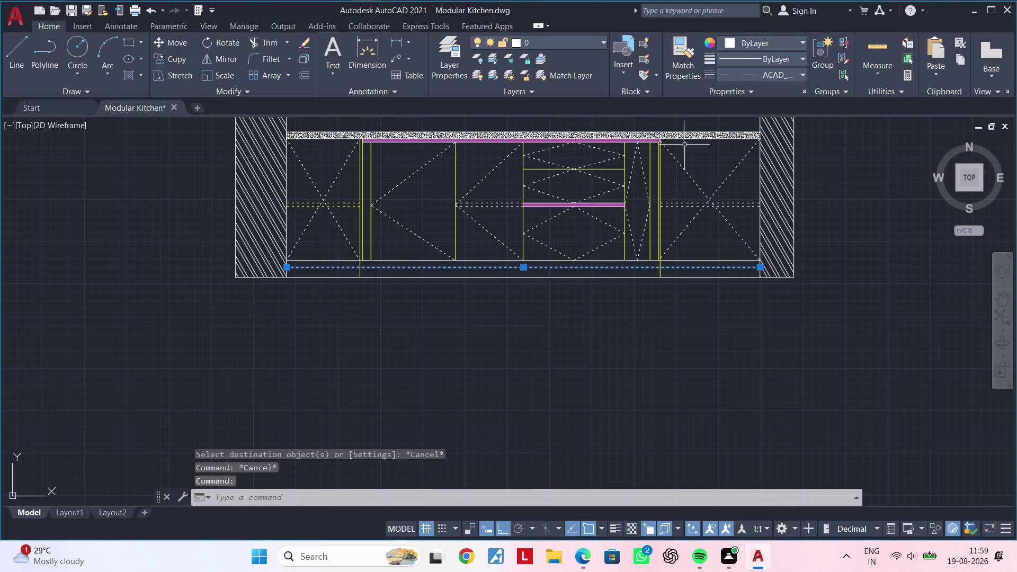
Set the bottom dashed line's colour to red and inspect it.
click(728, 45)
click(722, 177)
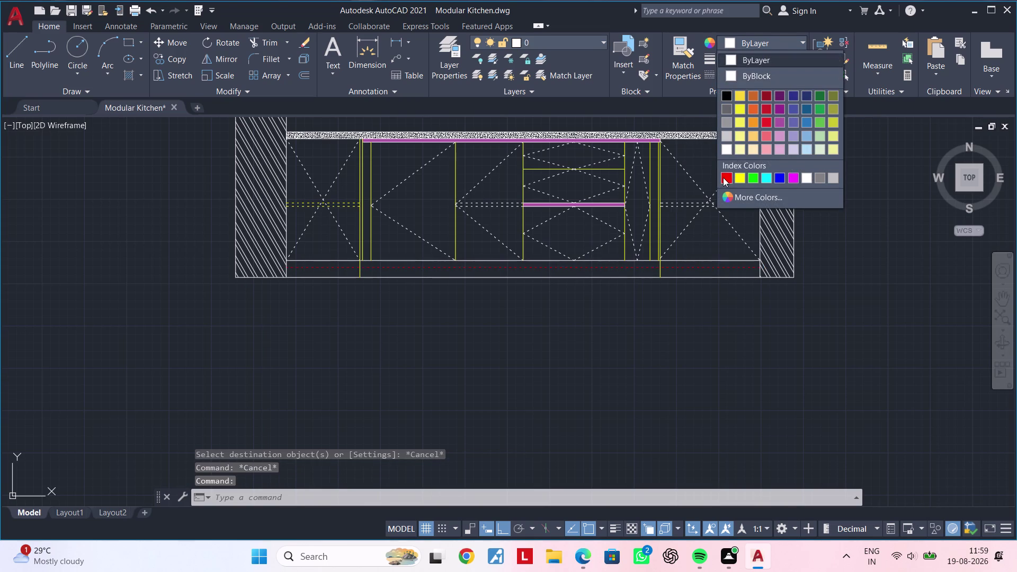
key(Escape)
middle_drag(550, 357, 635, 348)
scroll(up, 3)
middle_drag(604, 307, 587, 315)
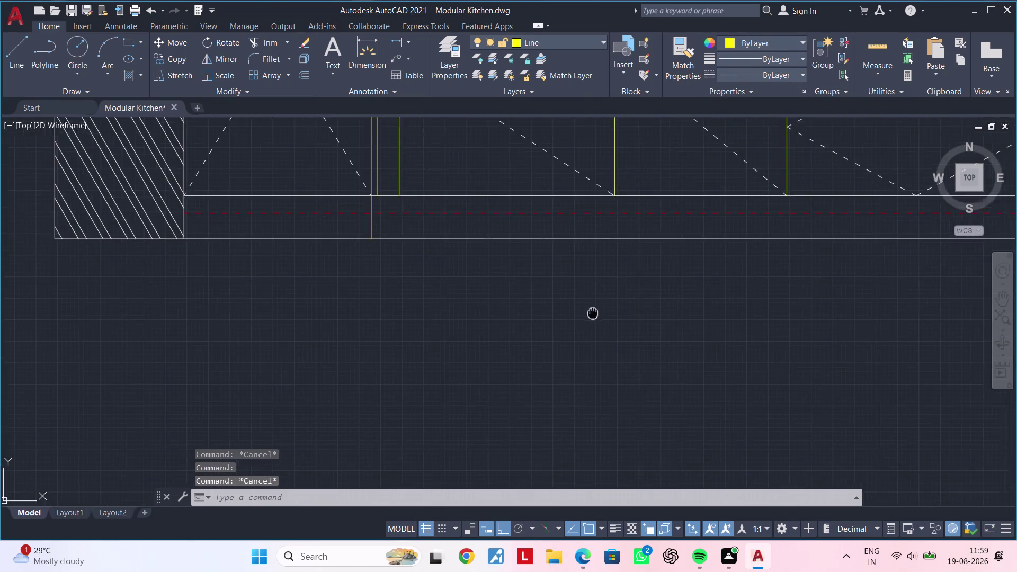
middle_drag(587, 316, 367, 376)
scroll(down, 3)
middle_drag(485, 365, 328, 380)
Clear any active commands and recentre the elevation in view.
key(Escape)
key(Escape)
middle_drag(596, 331, 758, 441)
key(Escape)
key(Escape)
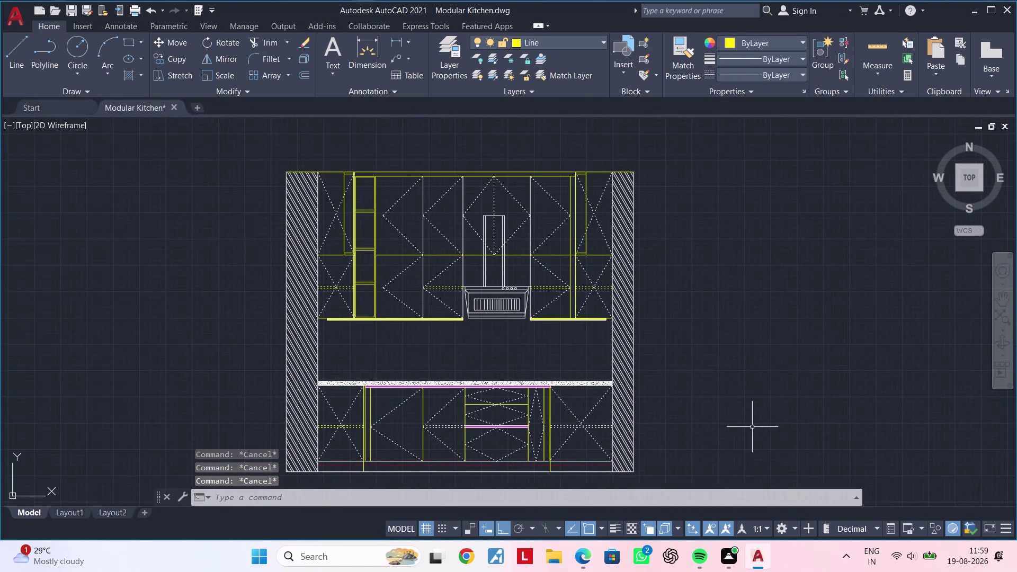
key(Escape)
key(Escape)
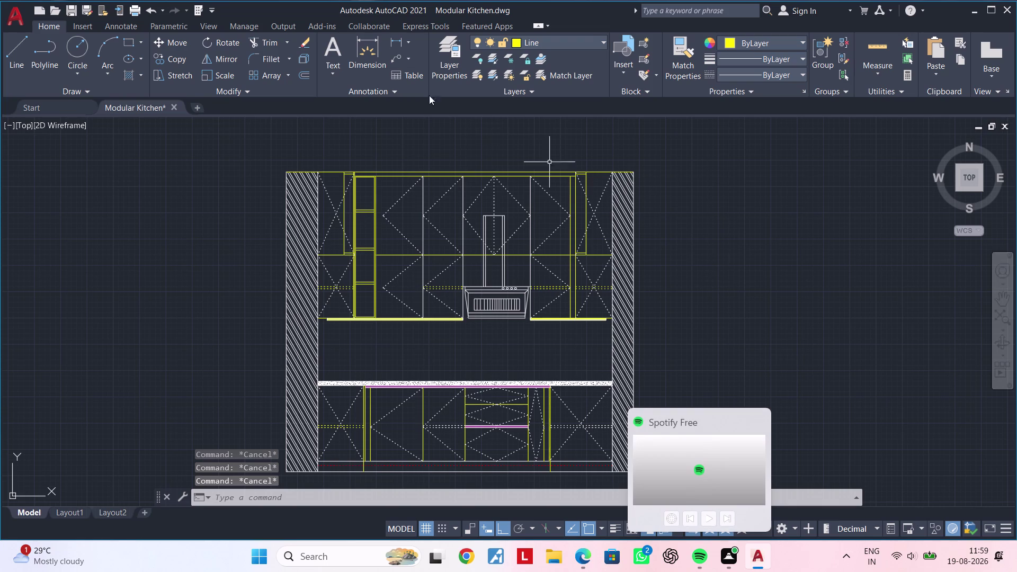
key(Escape)
middle_drag(501, 298, 504, 163)
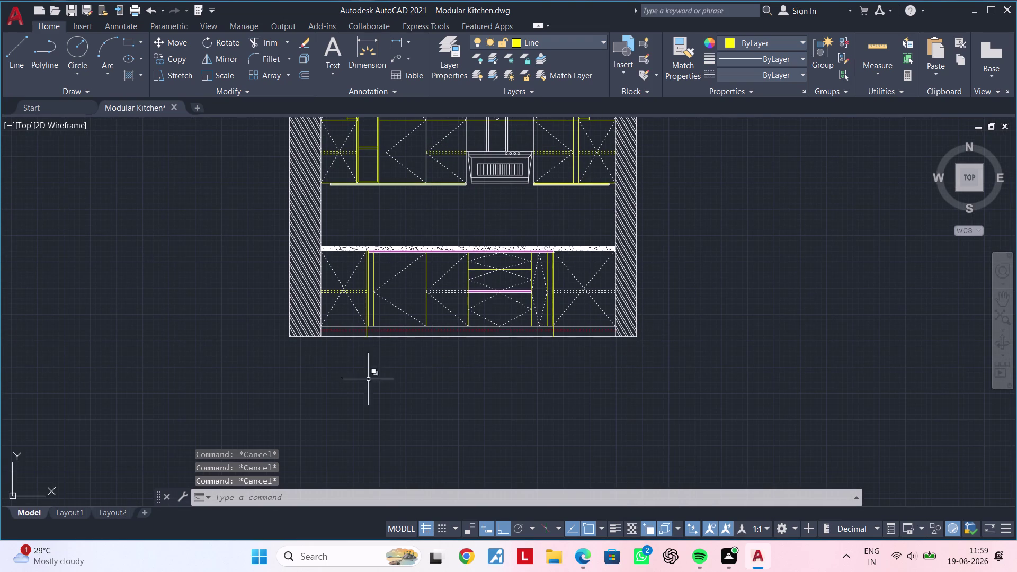
middle_drag(442, 296, 425, 369)
scroll(up, 3)
middle_drag(455, 292, 537, 298)
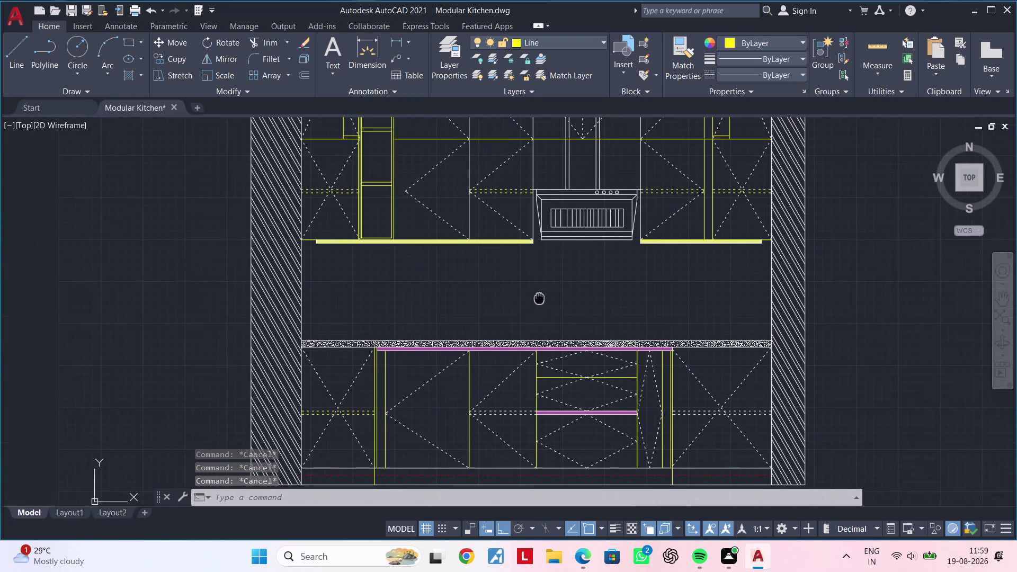
middle_drag(537, 298, 545, 299)
Zoom out to show the kitchen plan alongside the front elevation.
scroll(down, 3)
middle_drag(519, 302, 479, 337)
key(Escape)
key(Escape)
middle_drag(461, 324, 455, 362)
key(Escape)
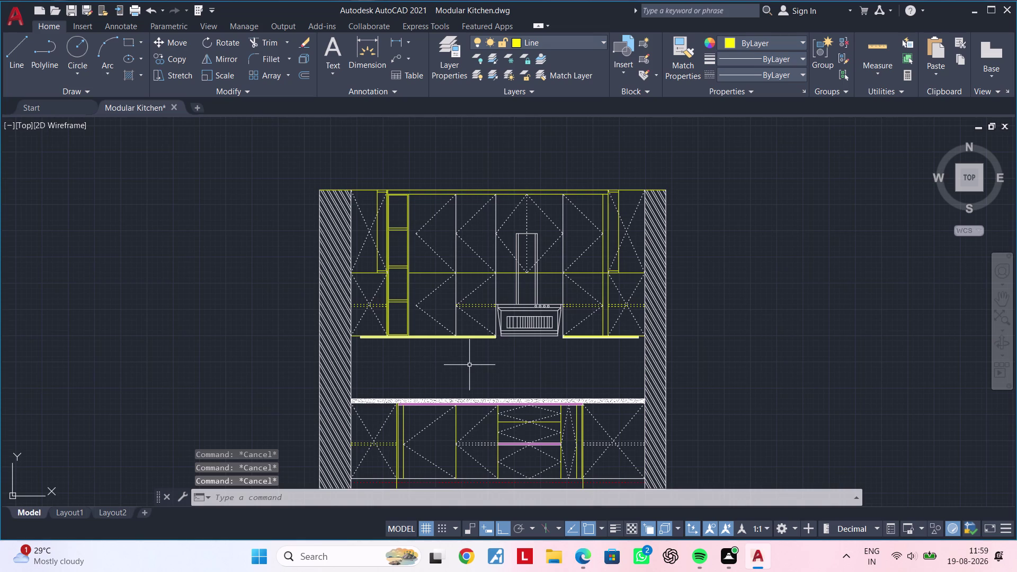
key(Escape)
key(Escape)
middle_drag(466, 363, 525, 349)
key(Escape)
middle_drag(512, 352, 542, 336)
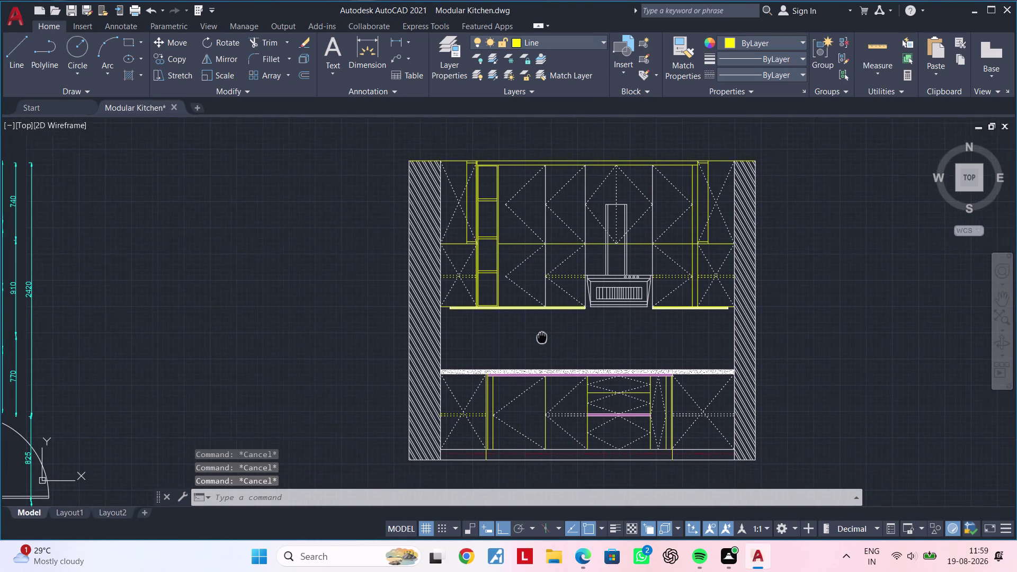
middle_drag(542, 336, 542, 336)
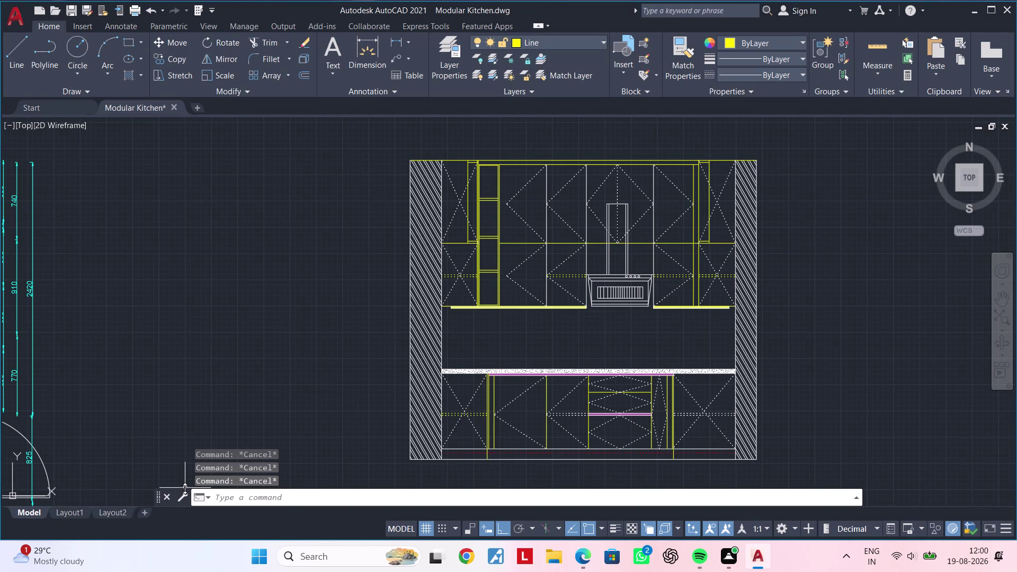
scroll(down, 3)
middle_drag(276, 282, 515, 320)
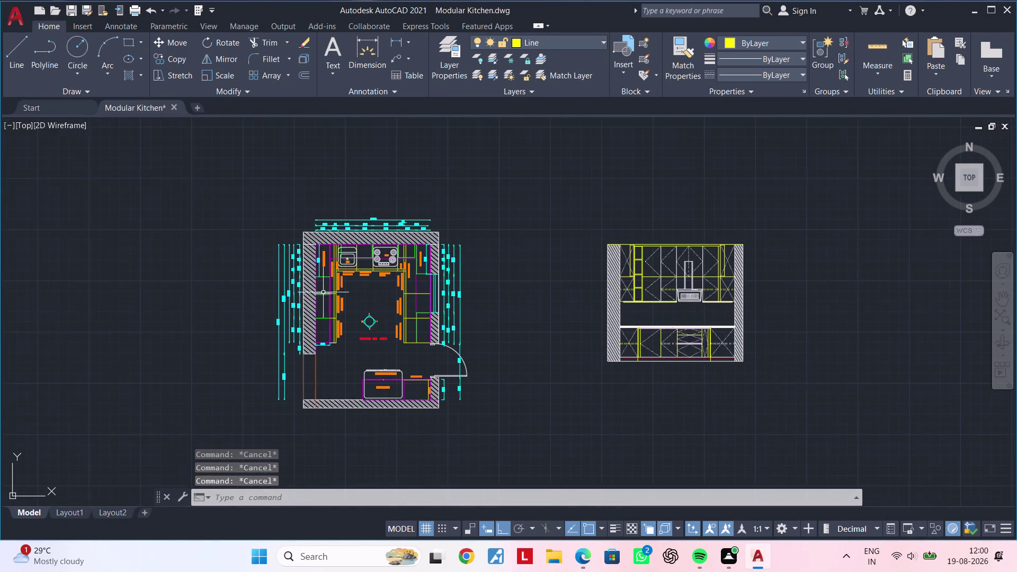
Copy the 'Blind Corner Unit' label from the kitchen plan.
scroll(up, 3)
scroll(down, 3)
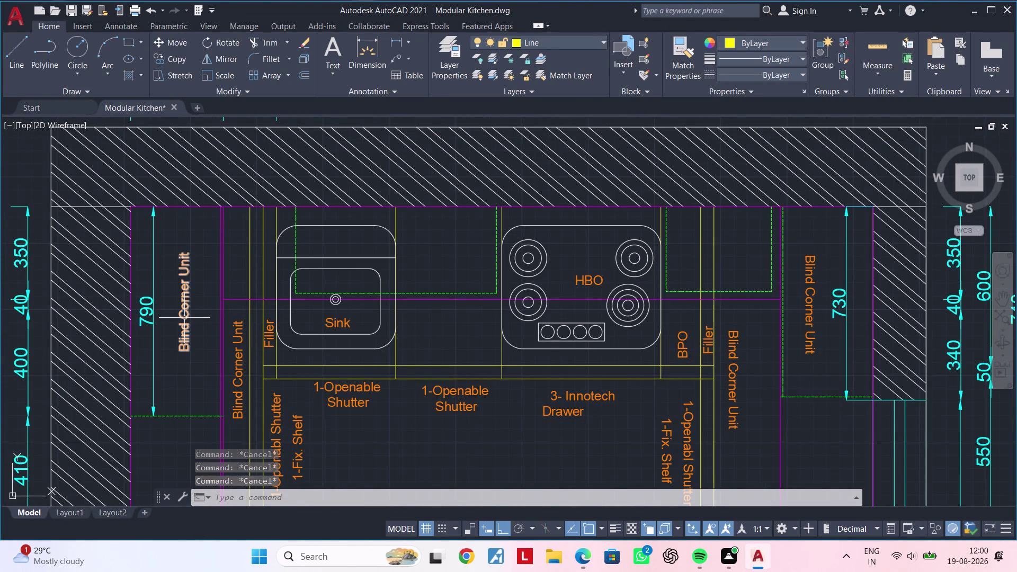
click(185, 318)
key(c)
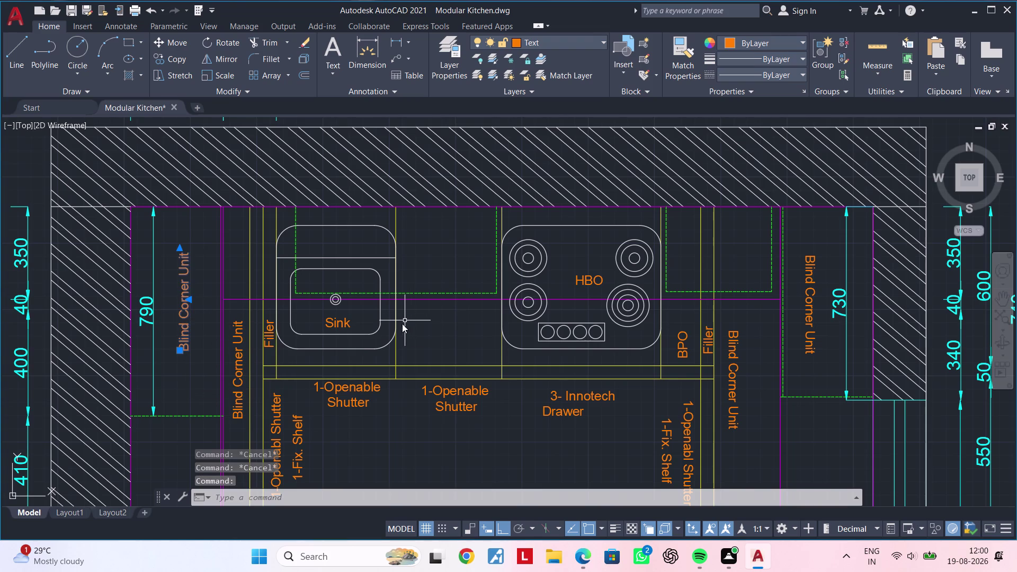
text(o)
key(space)
click(194, 324)
Place the label copy in the elevation's left tall unit.
scroll(down, 3)
middle_drag(633, 325, 632, 325)
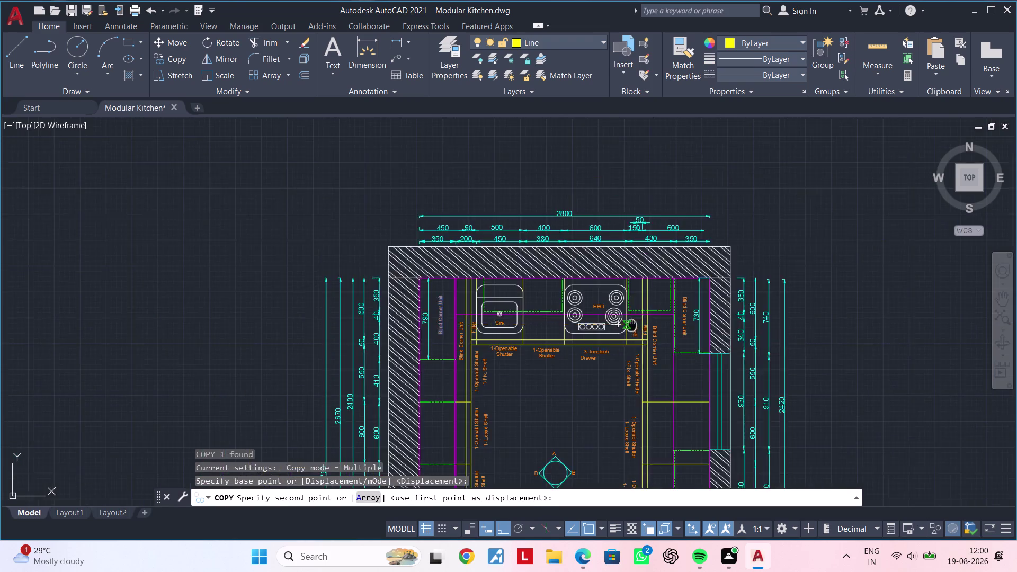
middle_drag(631, 325, 104, 323)
scroll(up, 3)
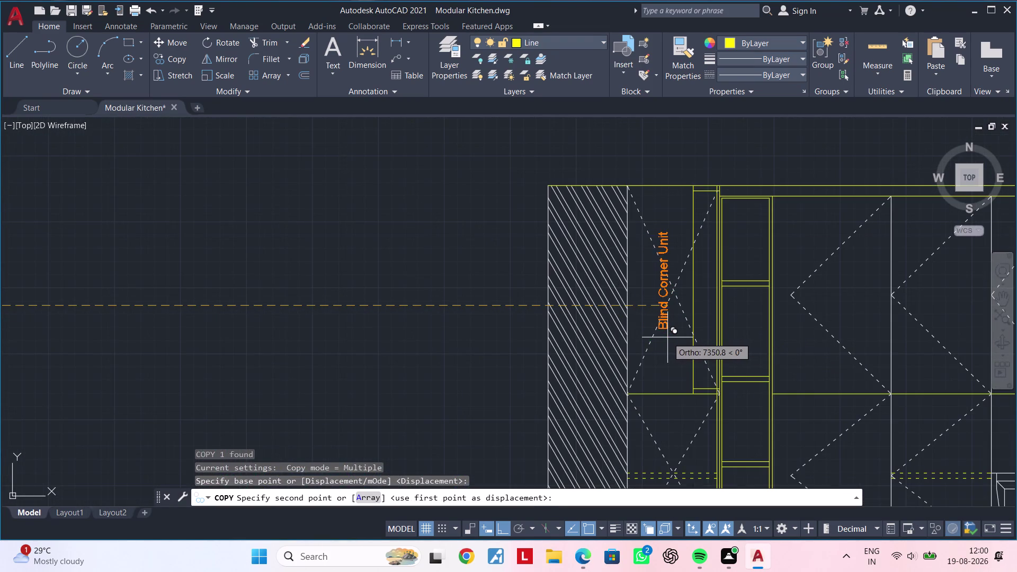
click(668, 338)
key(Escape)
key(Escape)
Narrow the copied label's text width so it wraps onto two lines.
double_click(666, 326)
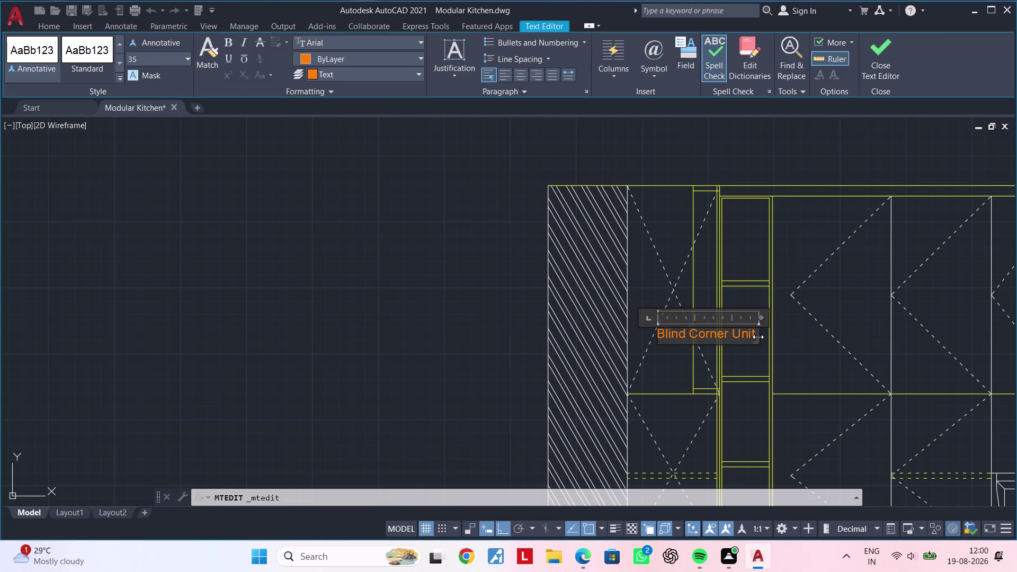
click(727, 333)
key(Return)
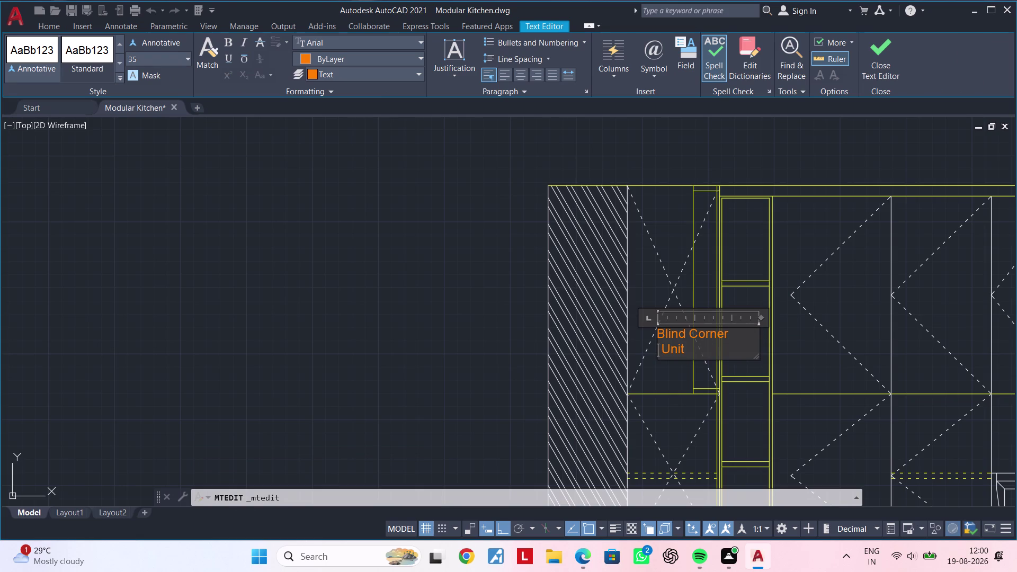
key(space)
key(space)
key(space)
key(space)
key(space)
click(668, 379)
click(667, 323)
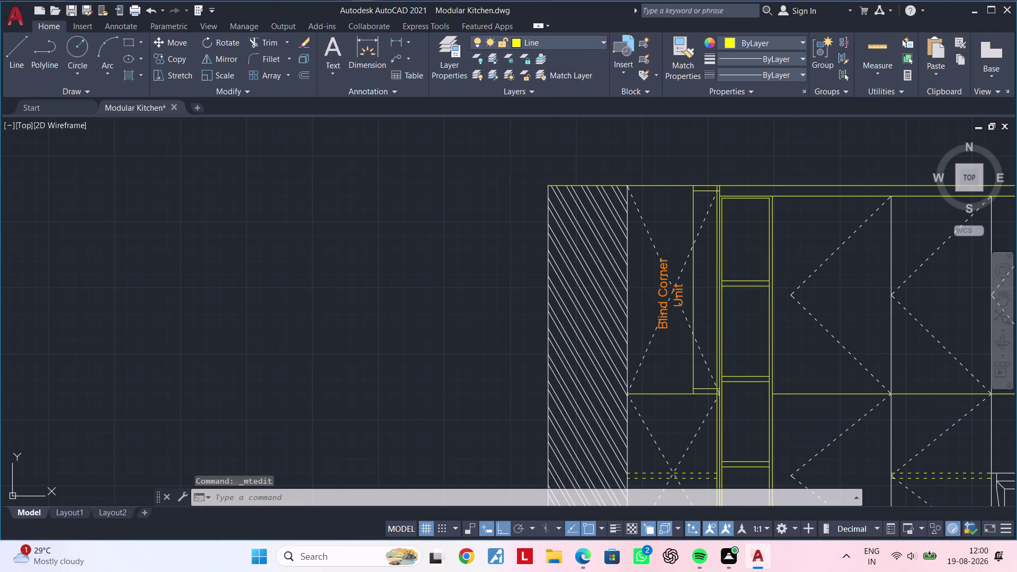
Rotate the Blind Corner Unit label back to horizontal.
key(r)
key(o)
key(space)
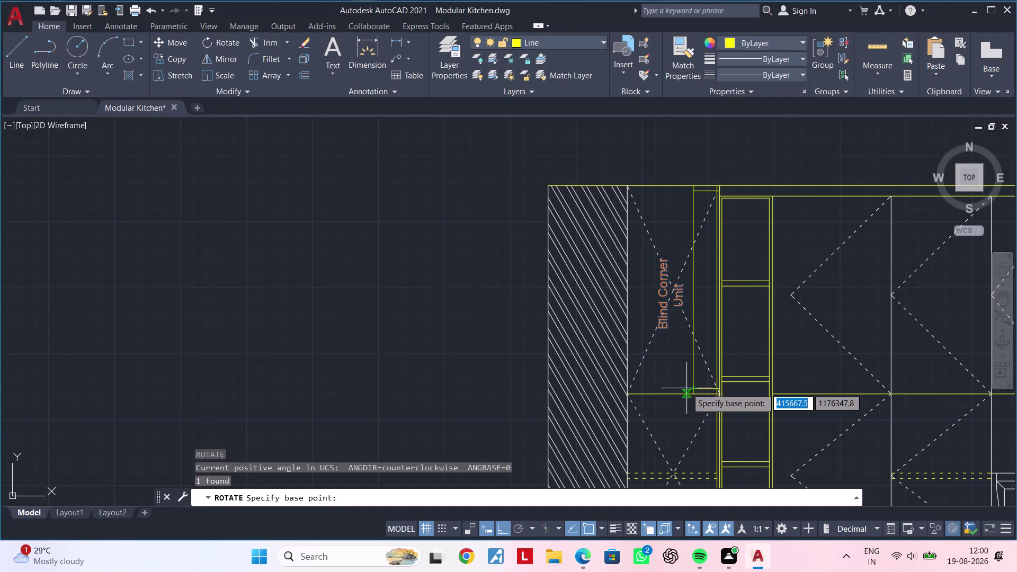
click(664, 365)
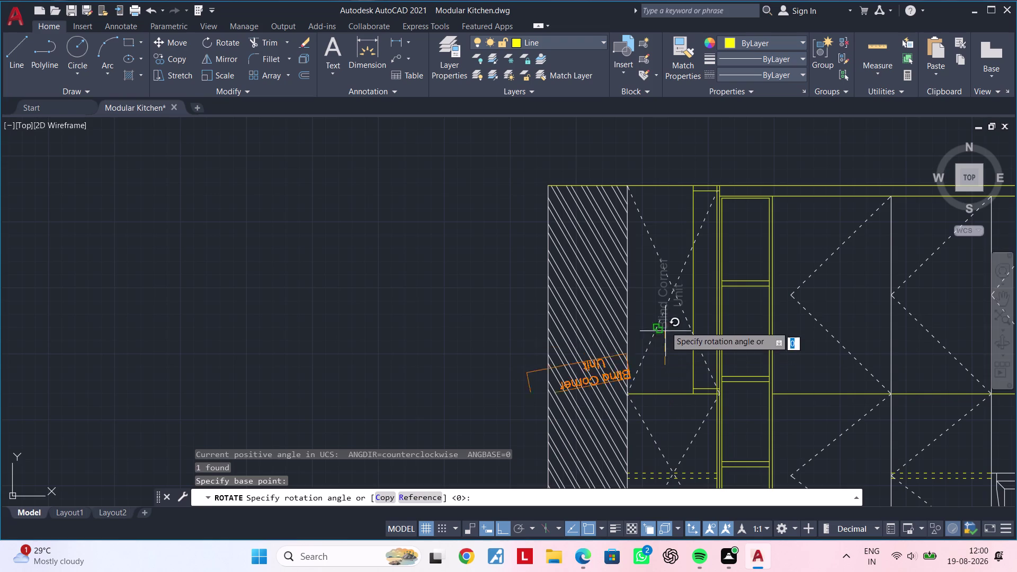
click(661, 412)
key(Escape)
Move the horizontal label into the left corner cabinet.
click(743, 366)
text(m)
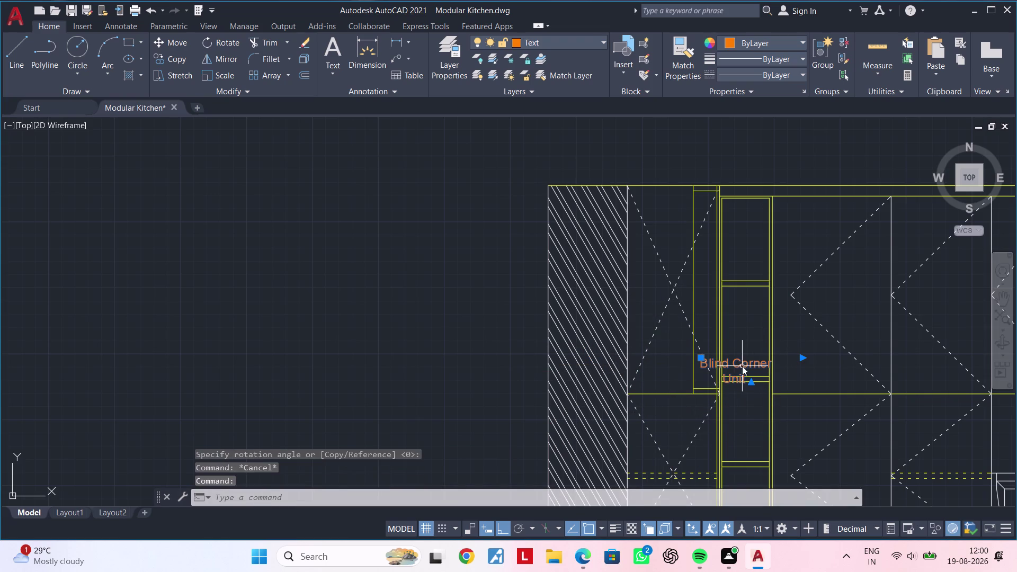
key(space)
double_click(742, 366)
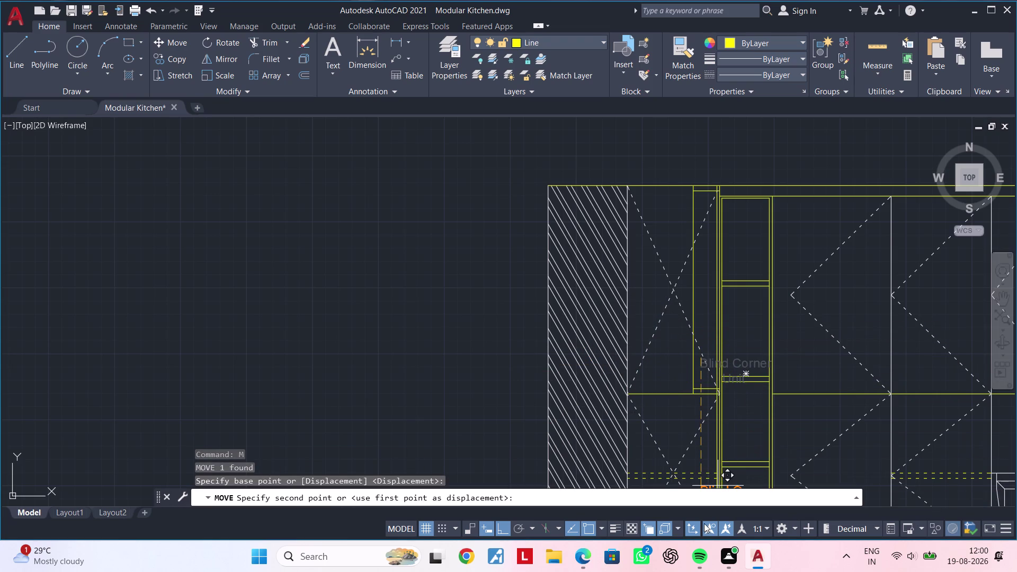
click(503, 526)
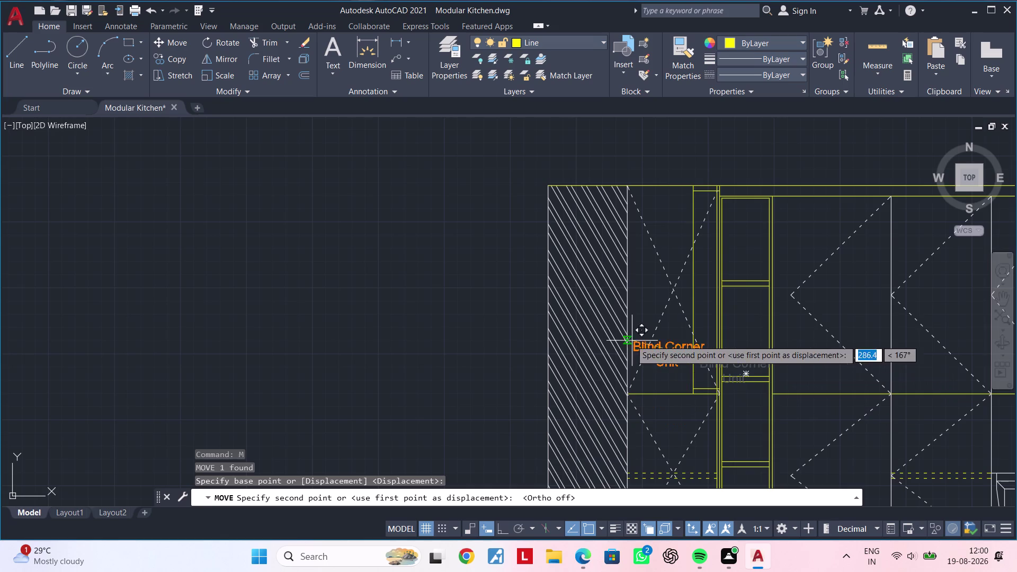
scroll(up, 3)
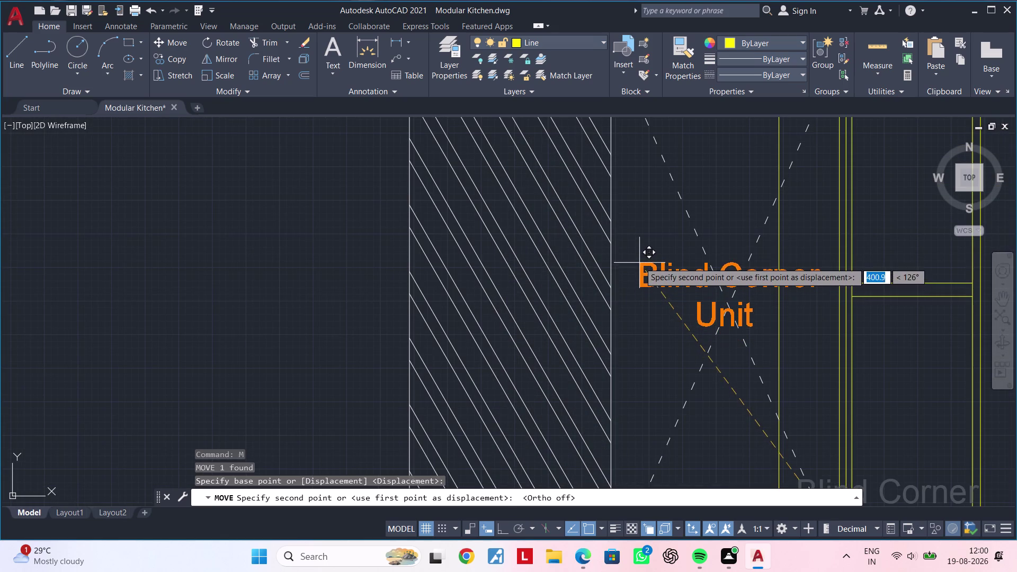
click(639, 262)
scroll(down, 3)
scroll(down, 3)
middle_drag(720, 358, 687, 305)
key(Escape)
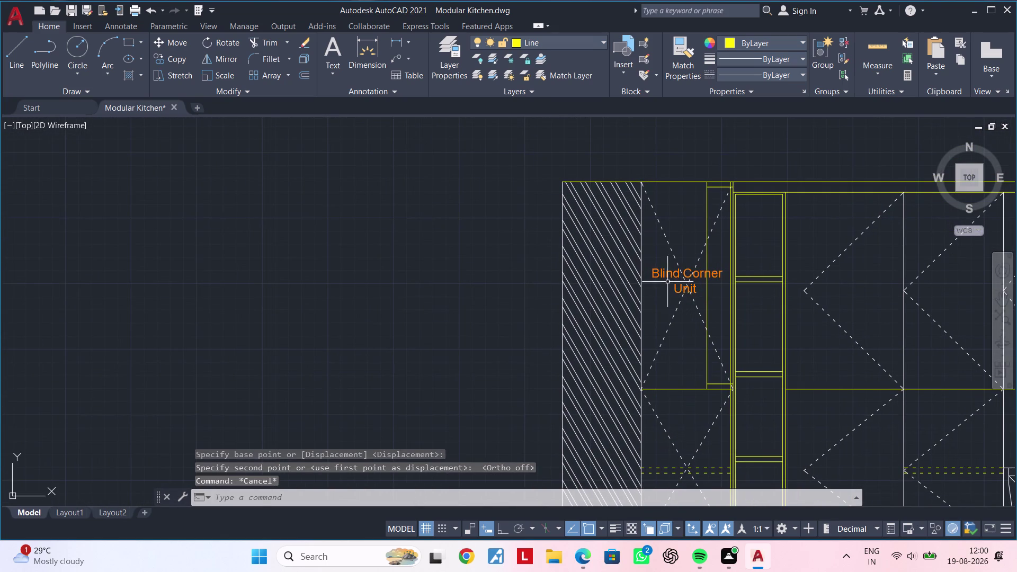
Copy the label into the lower left corner cabinet.
click(664, 276)
key(c)
key(o)
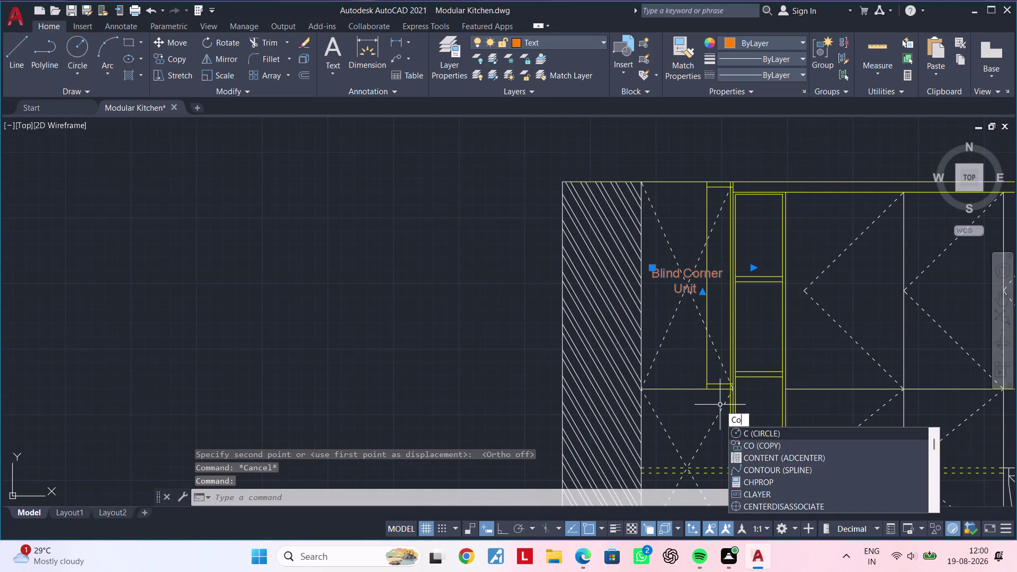
key(space)
click(692, 276)
middle_drag(709, 418, 690, 296)
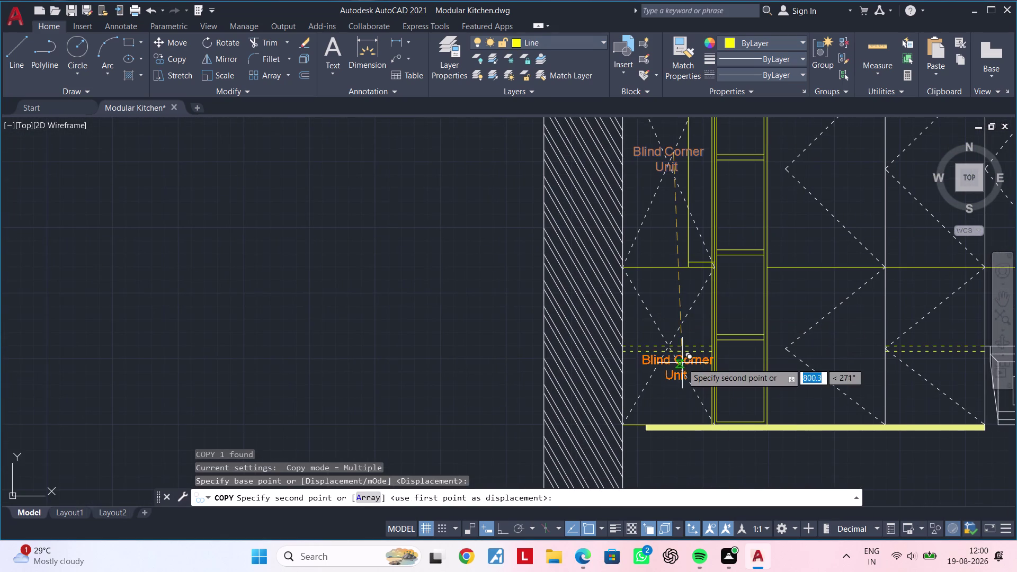
click(672, 312)
Close the antivirus renewal page and copy the label into the upper right corner cabinet.
scroll(down, 3)
middle_drag(769, 321, 431, 323)
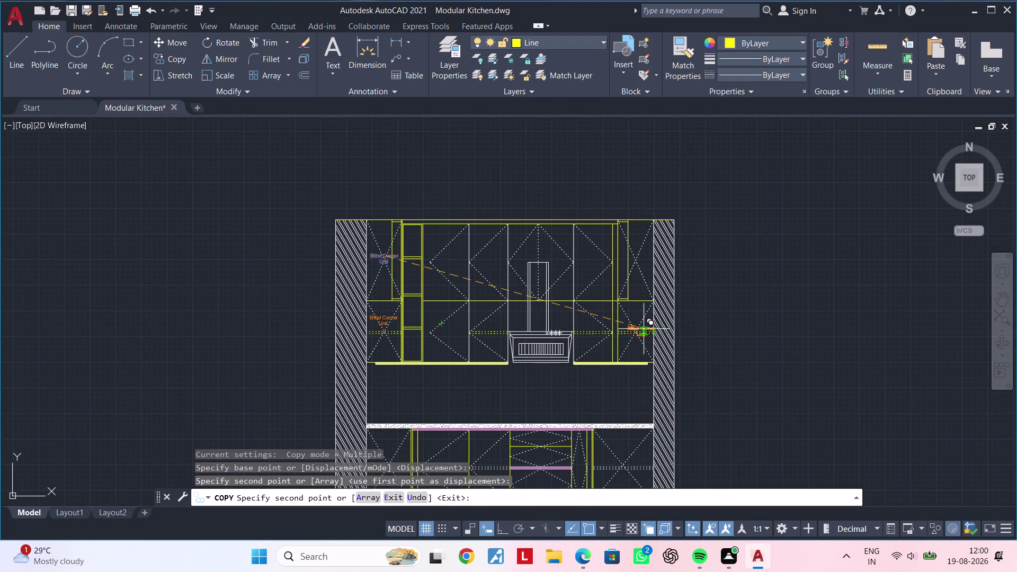
click(624, 367)
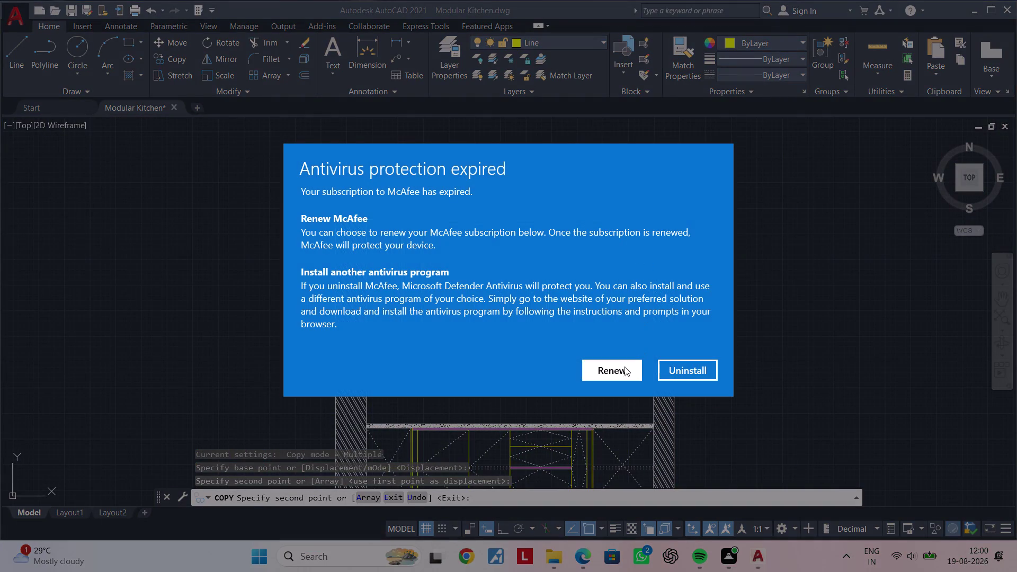
scroll(up, 3)
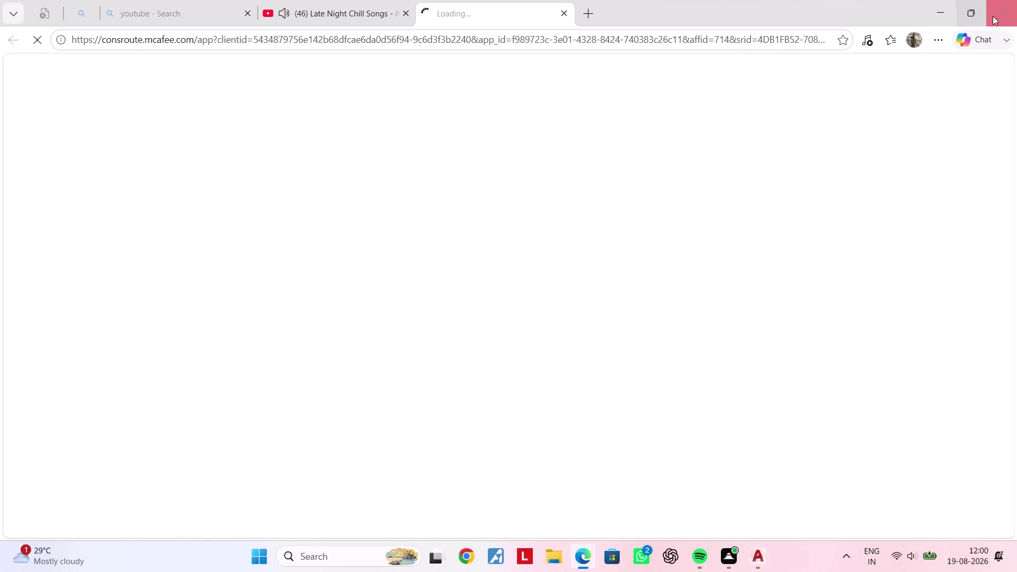
click(994, 16)
scroll(up, 3)
middle_drag(665, 210, 651, 280)
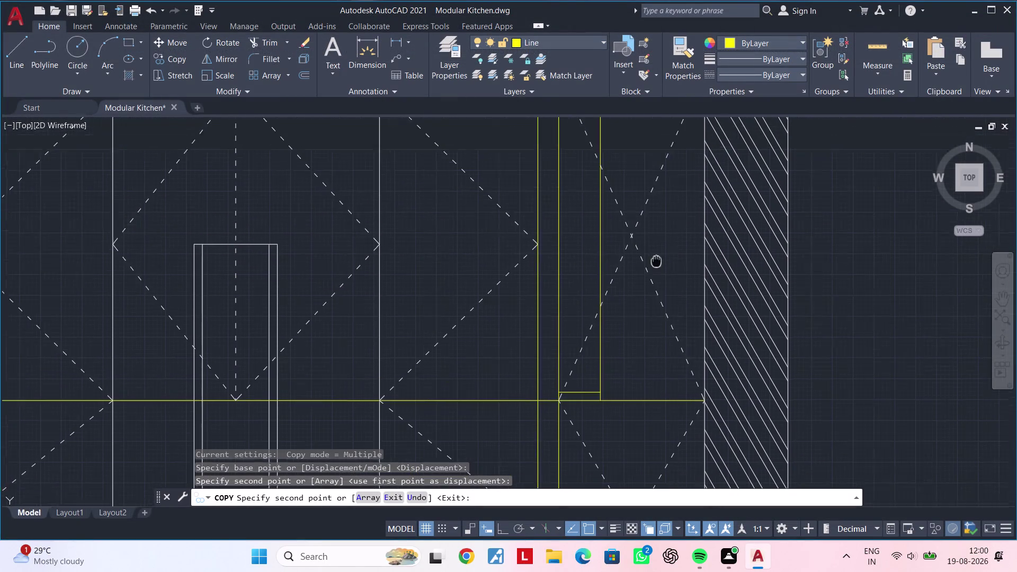
middle_drag(650, 280, 649, 295)
click(642, 244)
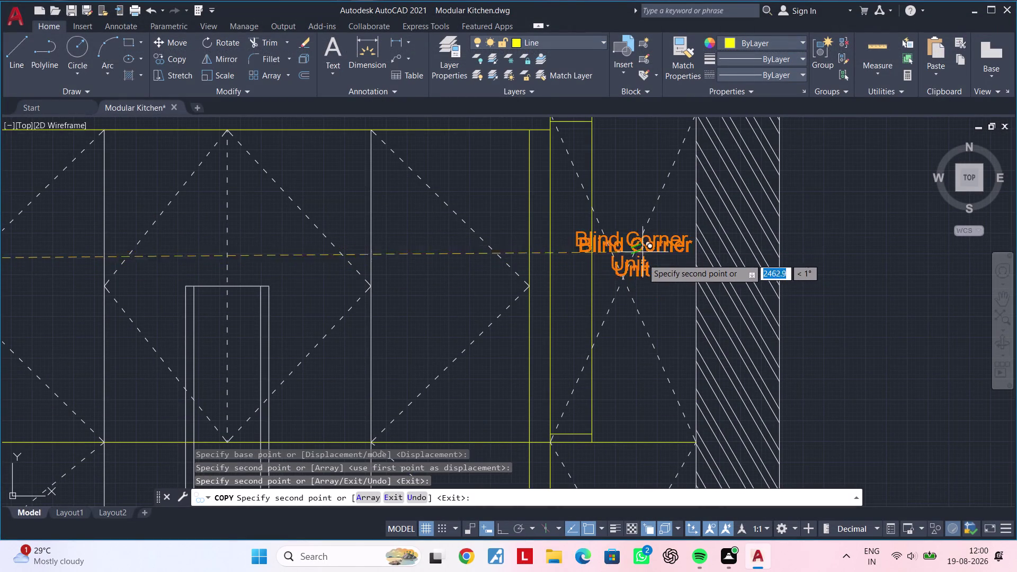
Copy the label into the lower right corner cabinet.
scroll(down, 3)
middle_drag(646, 365, 658, 231)
scroll(up, 3)
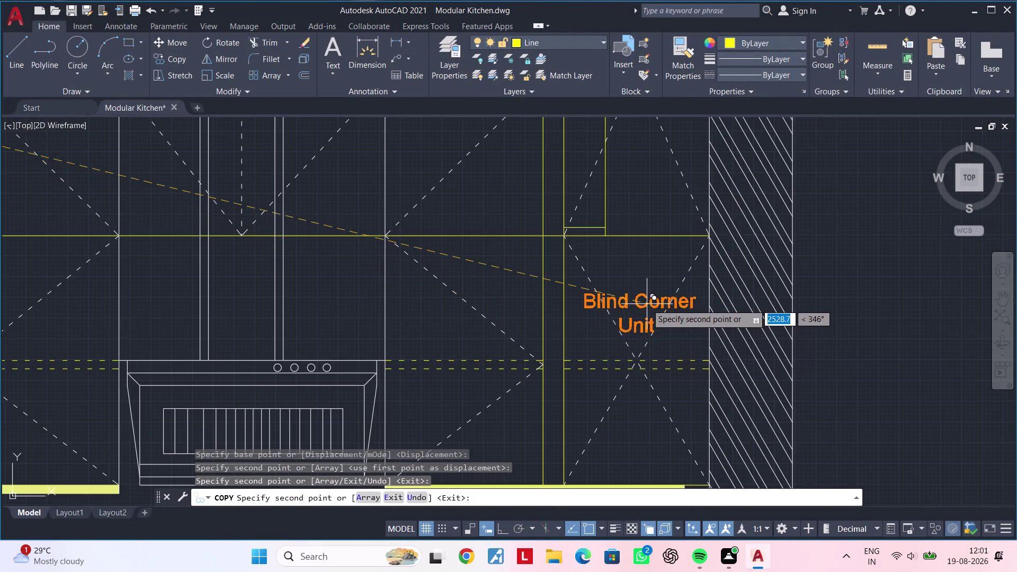
click(646, 304)
Copy the label into the upper cabinet beside the hood.
scroll(down, 3)
middle_drag(637, 373, 736, 336)
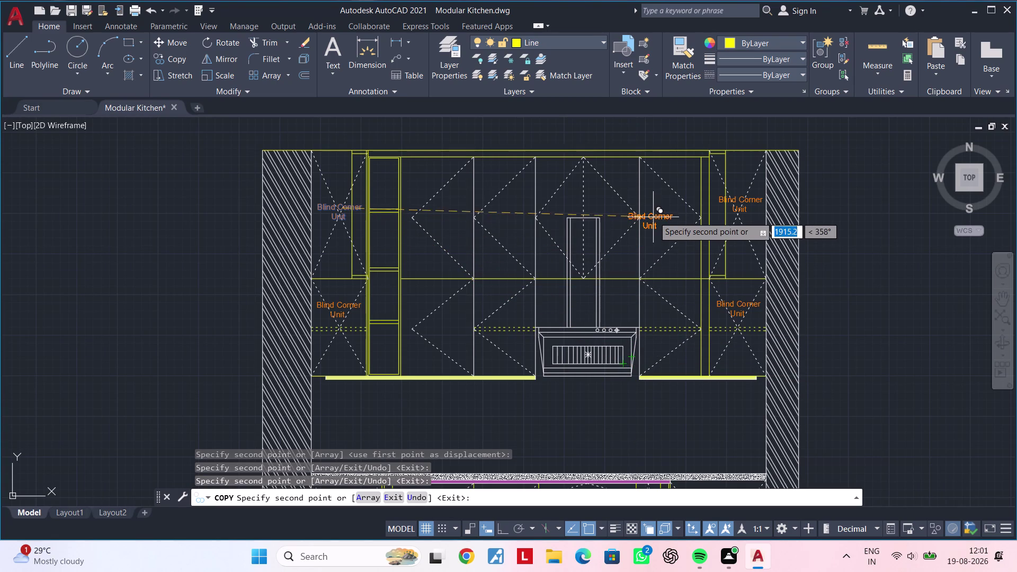
scroll(up, 3)
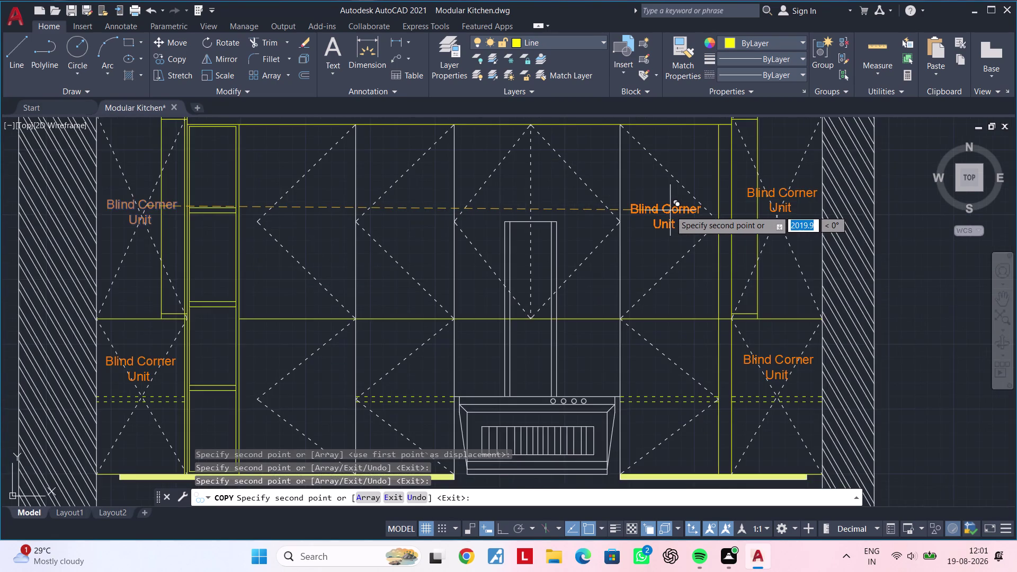
scroll(up, 3)
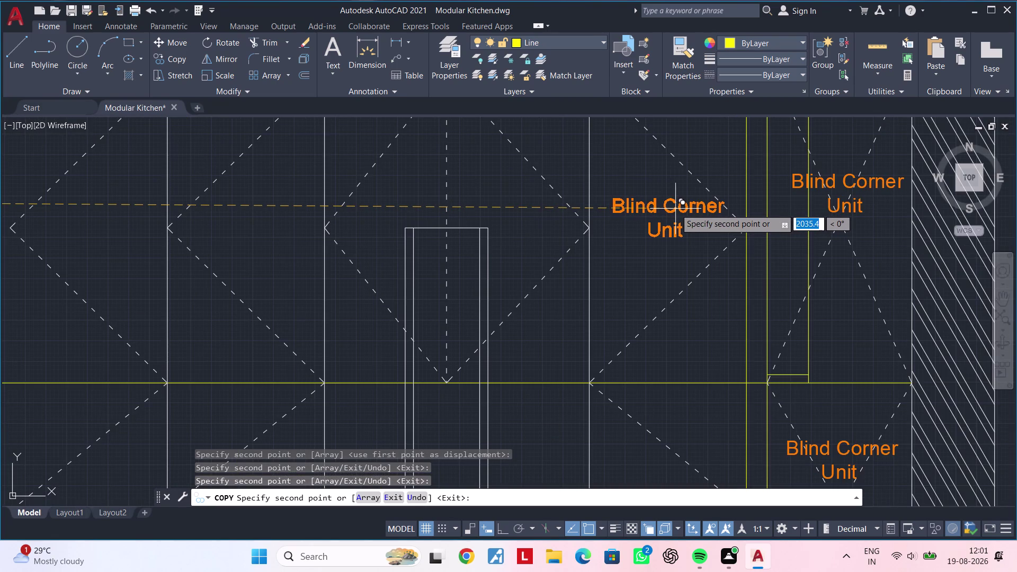
click(676, 209)
key(Escape)
key(Escape)
Clear the old 'Blind Corner Unit' text from the copied label.
double_click(709, 205)
click(725, 207)
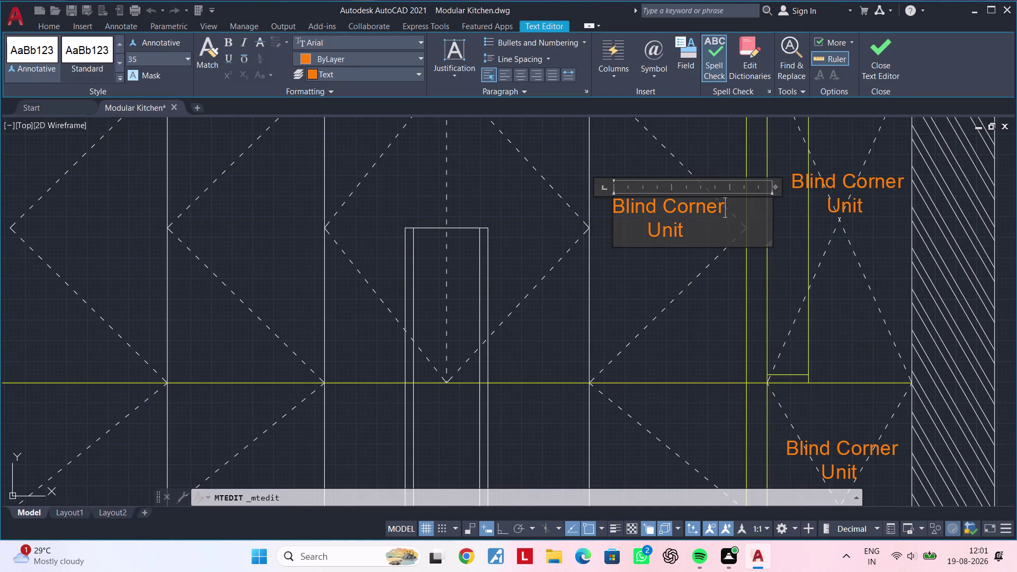
key(BackSpace)
key(BackSpace)
key(BackSpace)
key(BackSpace)
key(BackSpace)
key(BackSpace)
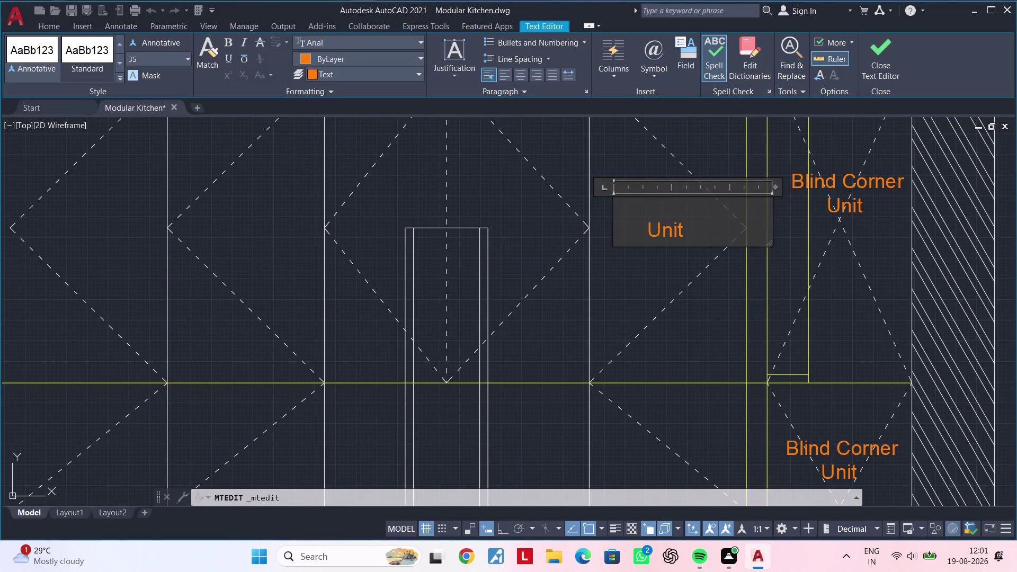
key(BackSpace)
key(BackSpace)
key(BackSpace)
click(699, 226)
key(BackSpace)
key(BackSpace)
key(BackSpace)
key(BackSpace)
key(BackSpace)
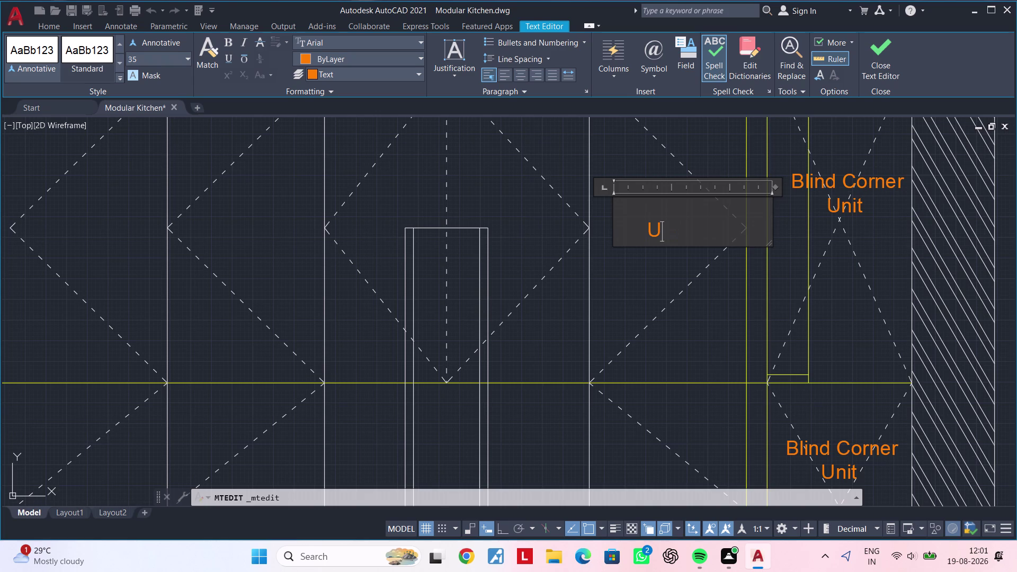
key(BackSpace)
key(BackSpace)
key(BackSpace)
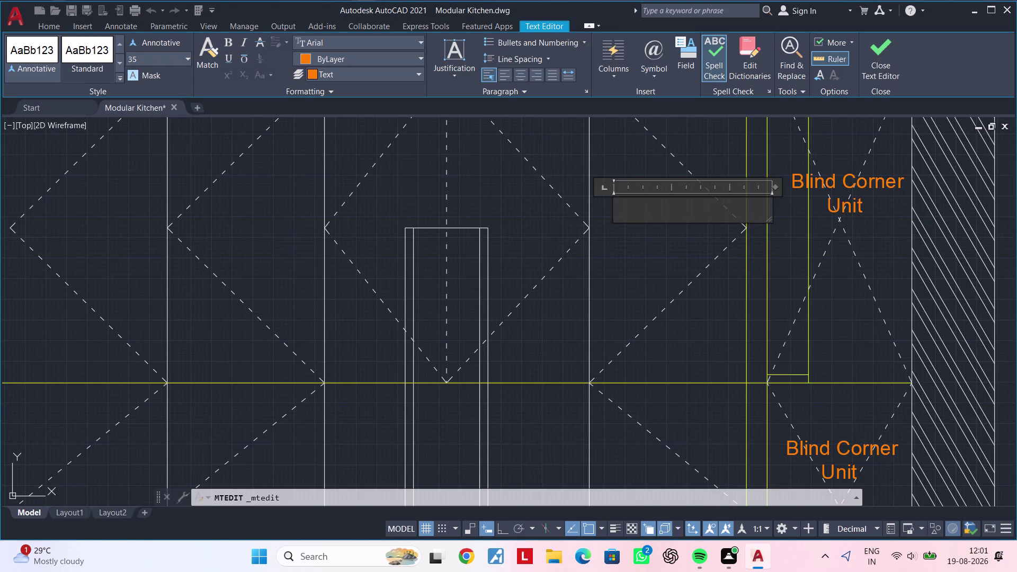
Write '1- Openable' as the label's first line.
key(1)
key(minus)
key(space)
text(op)
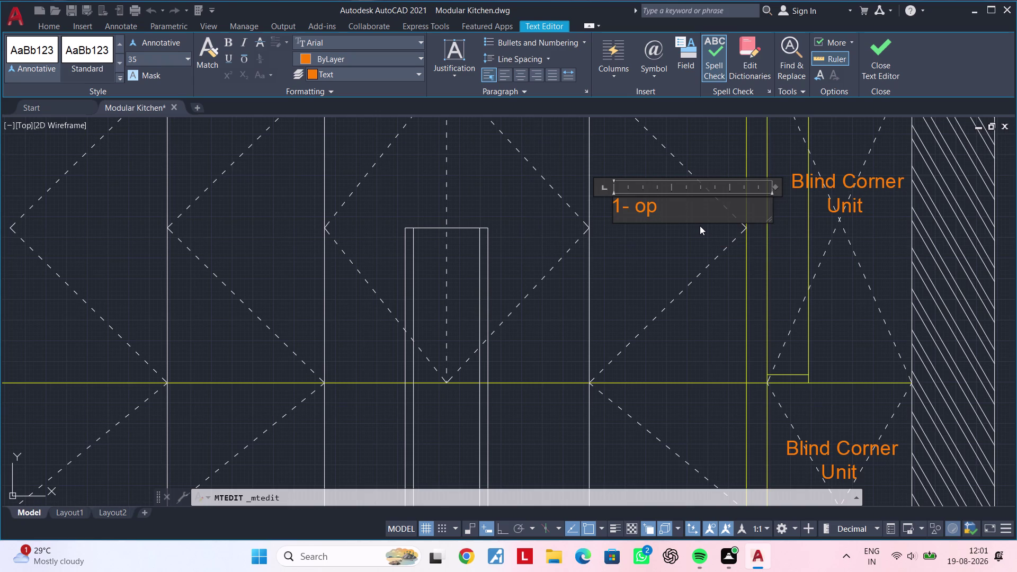
key(n)
key(BackSpace)
key(BackSpace)
key(BackSpace)
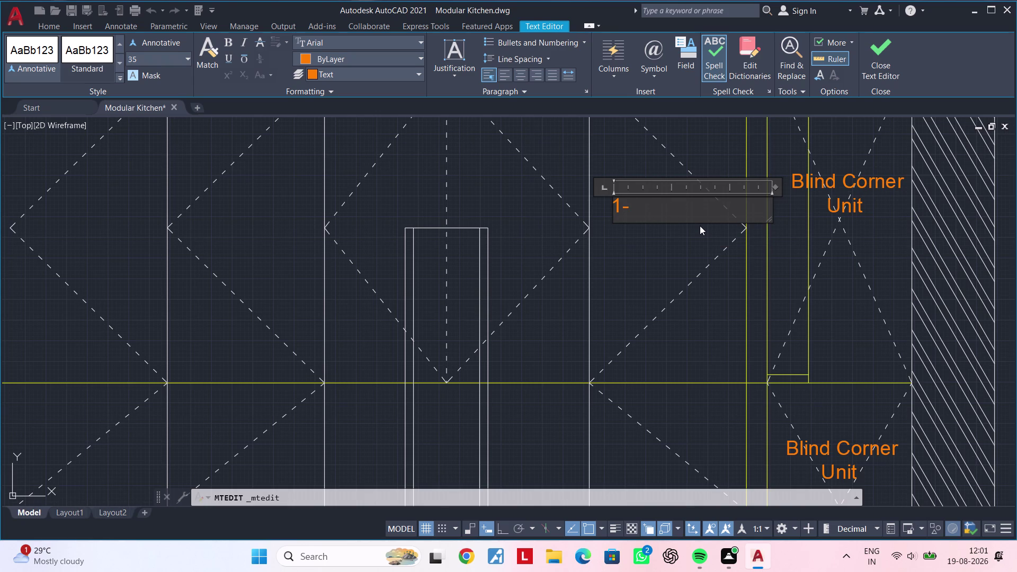
text(Op)
text(en)
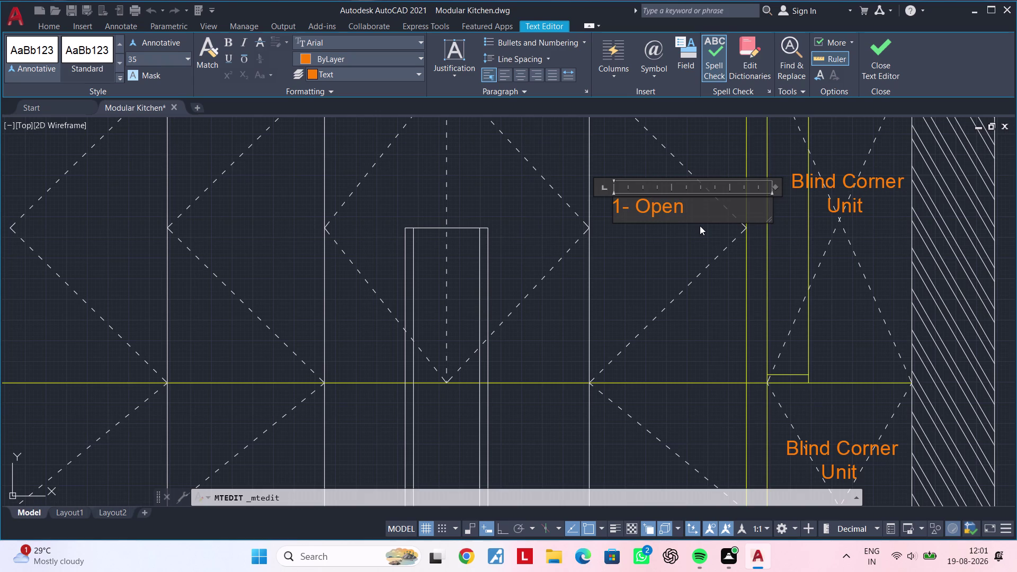
key(a)
text(ble)
key(Return)
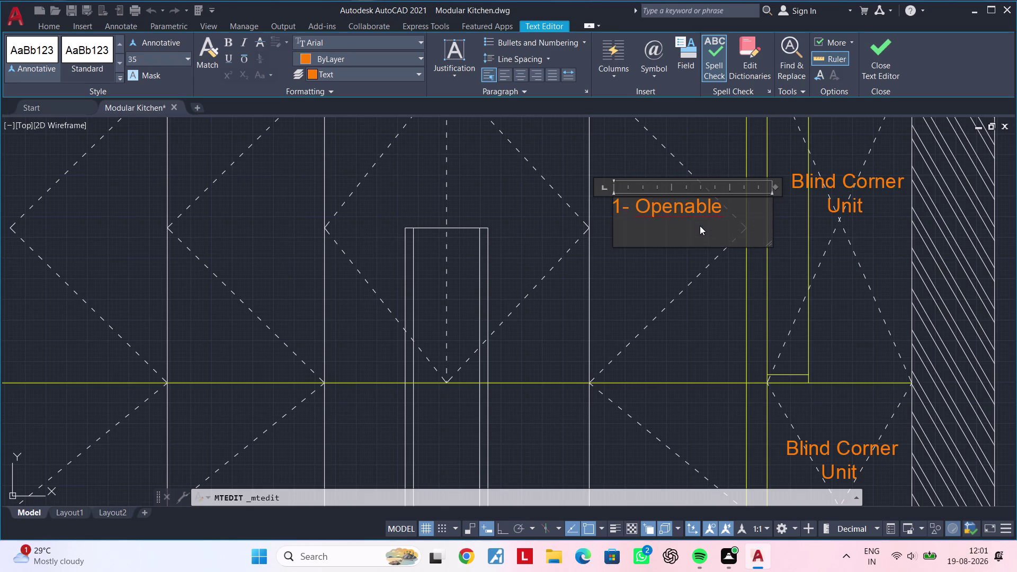
Add 'Shutter' as an indented second line and close the text editor.
key(space)
key(space)
text(sh)
text(e)
key(BackSpace)
key(BackSpace)
key(BackSpace)
key(shift+s)
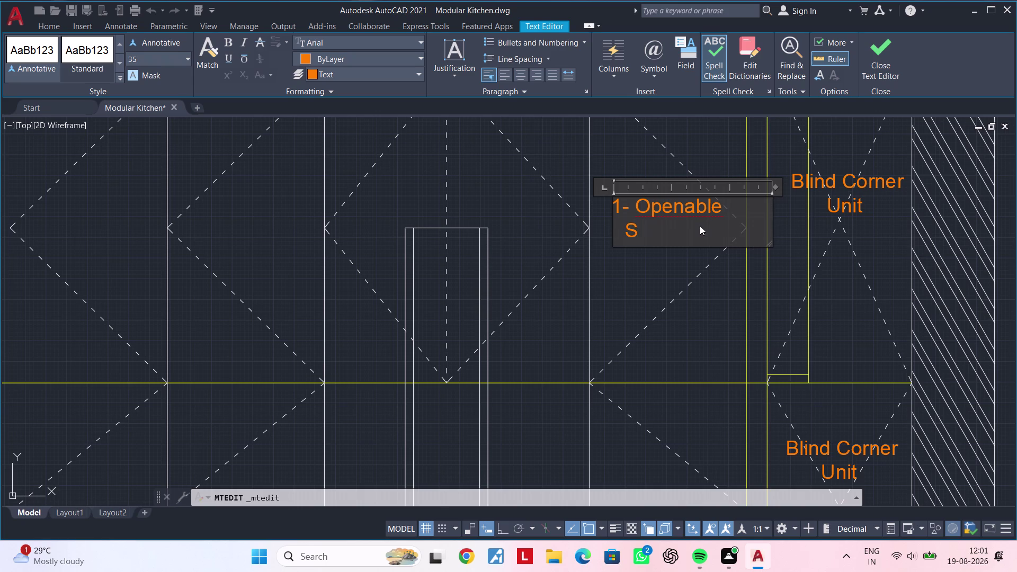
key(h)
text(utt)
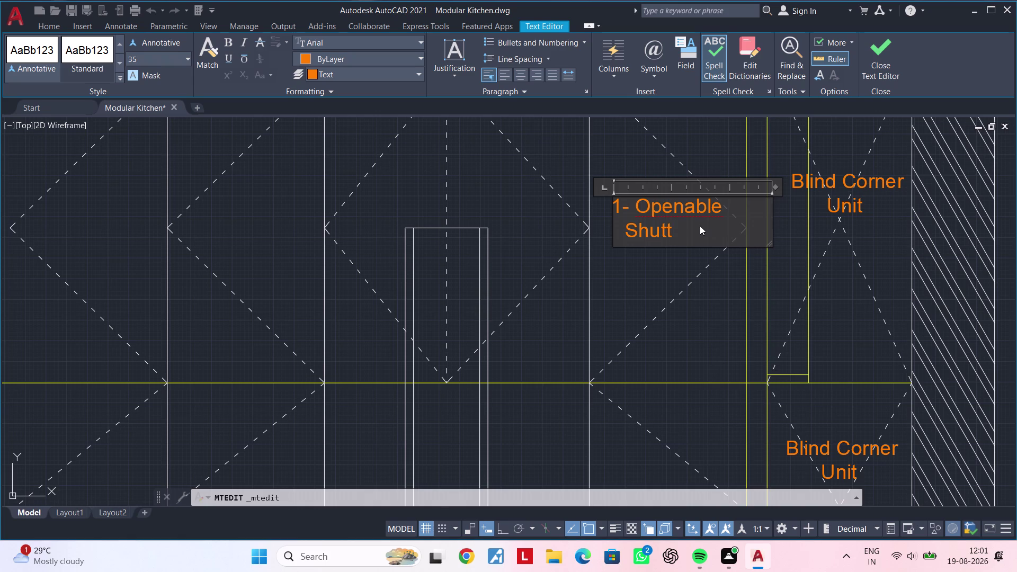
text(er)
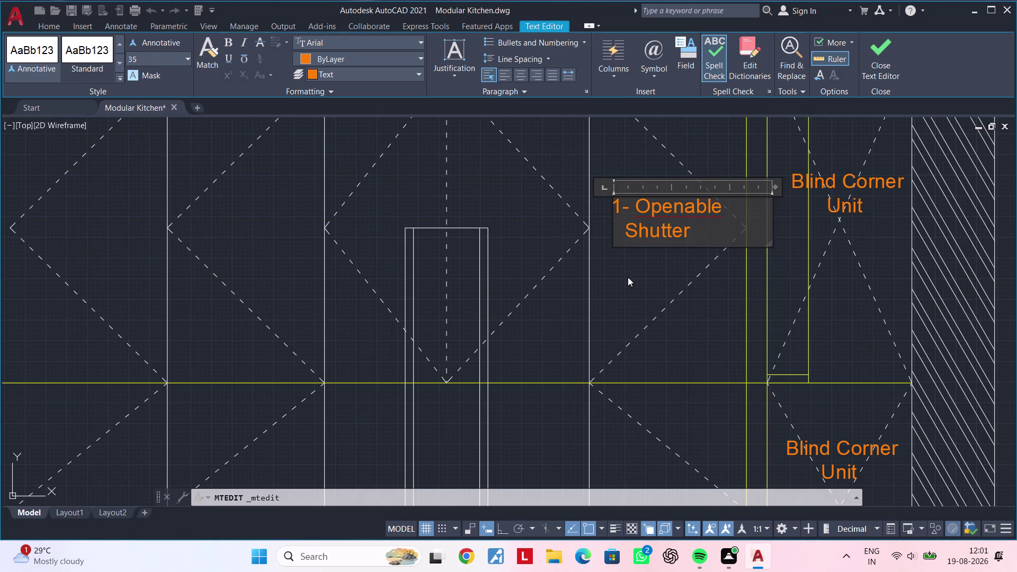
click(627, 277)
double_click(679, 230)
click(621, 232)
key(space)
key(space)
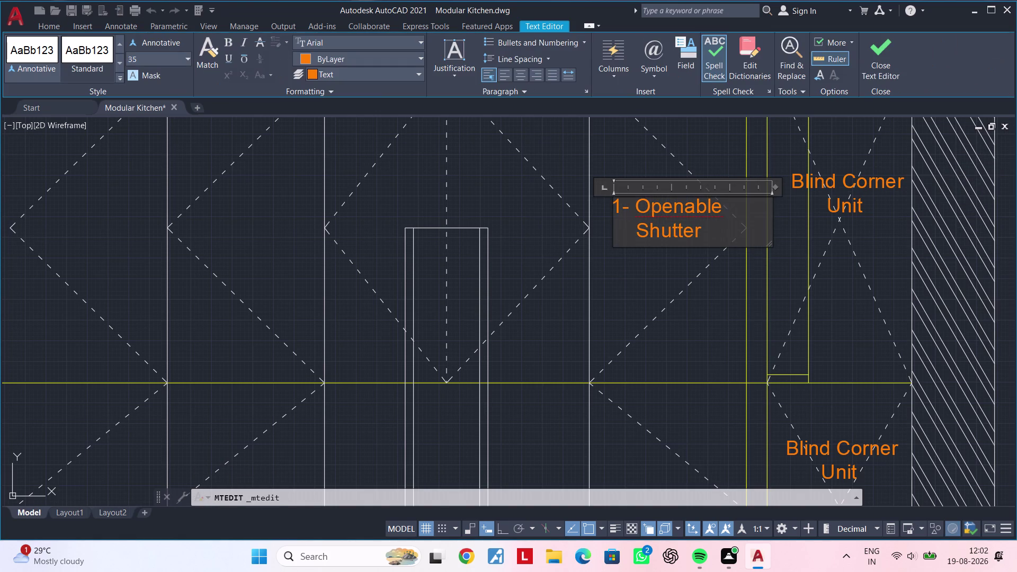
key(space)
click(636, 265)
Search the web for YouTube in a new browser tab.
scroll(down, 3)
middle_drag(639, 265, 643, 252)
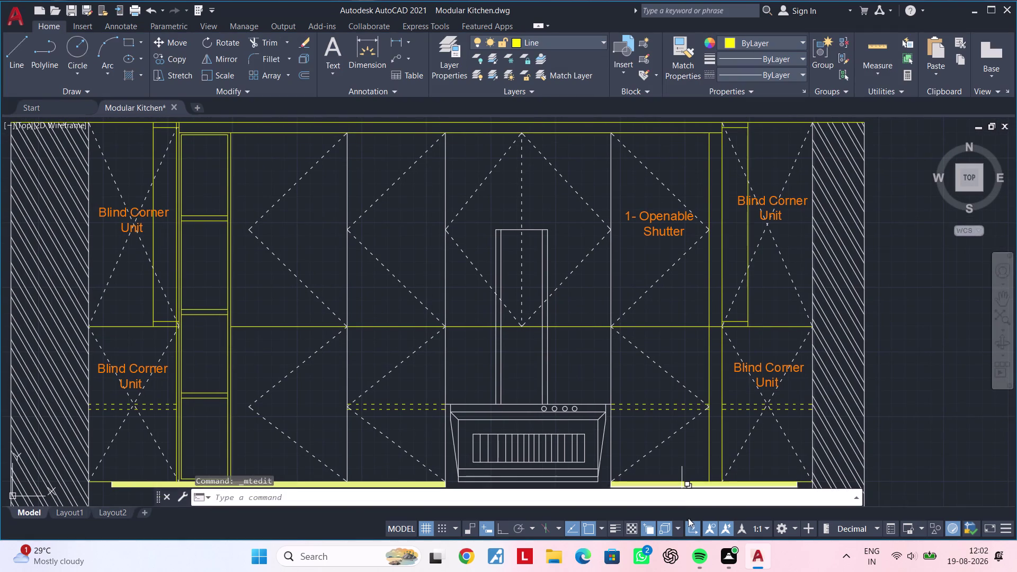
click(586, 551)
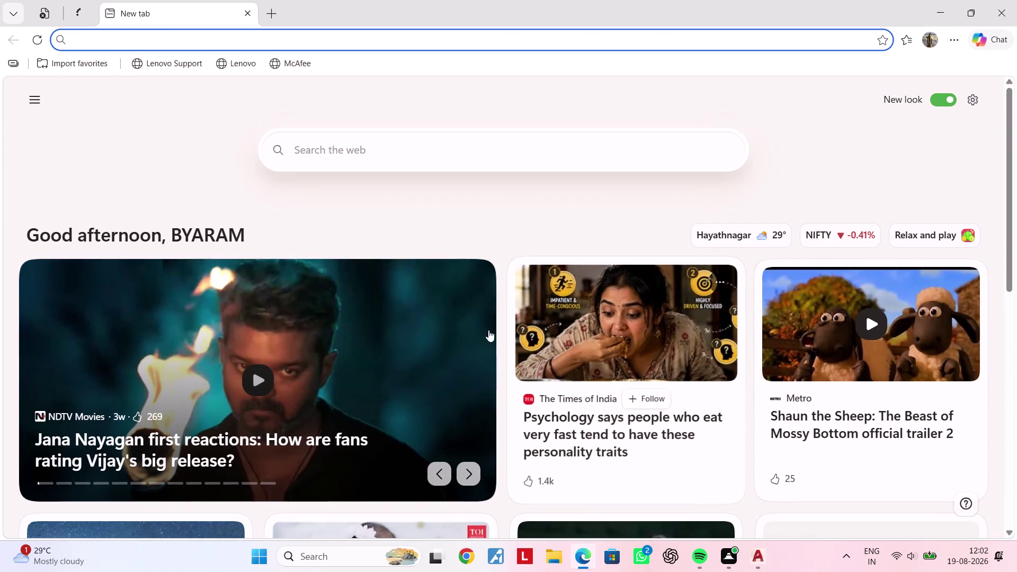
click(285, 38)
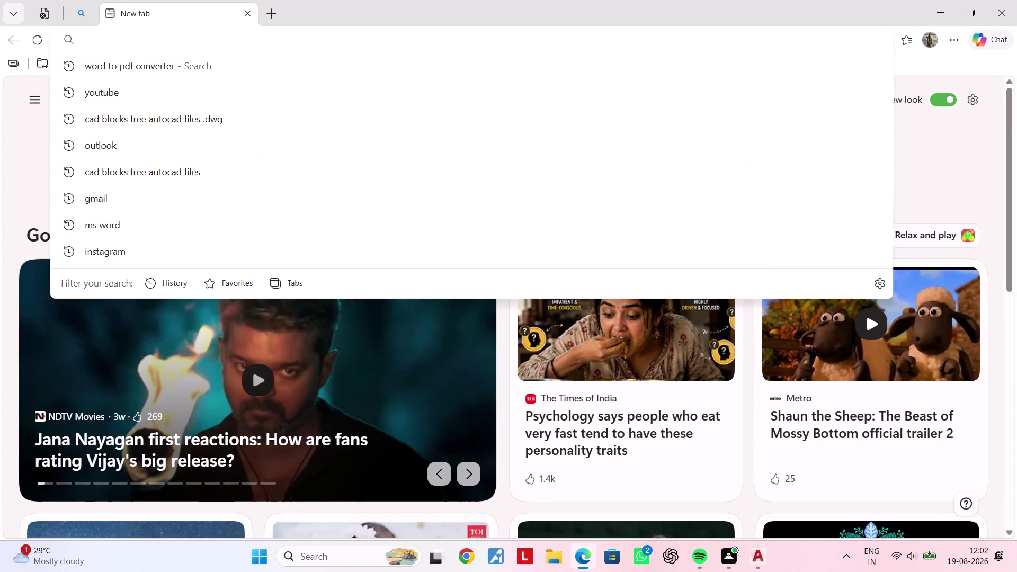
click(177, 97)
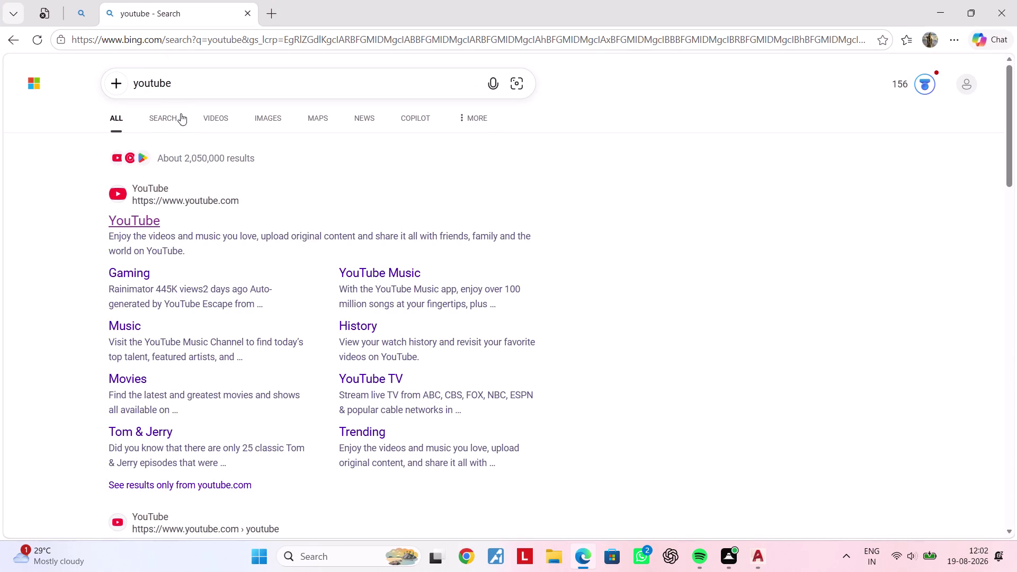
Play the Late Night Chill Songs playlist on YouTube and return to AutoCAD.
click(142, 214)
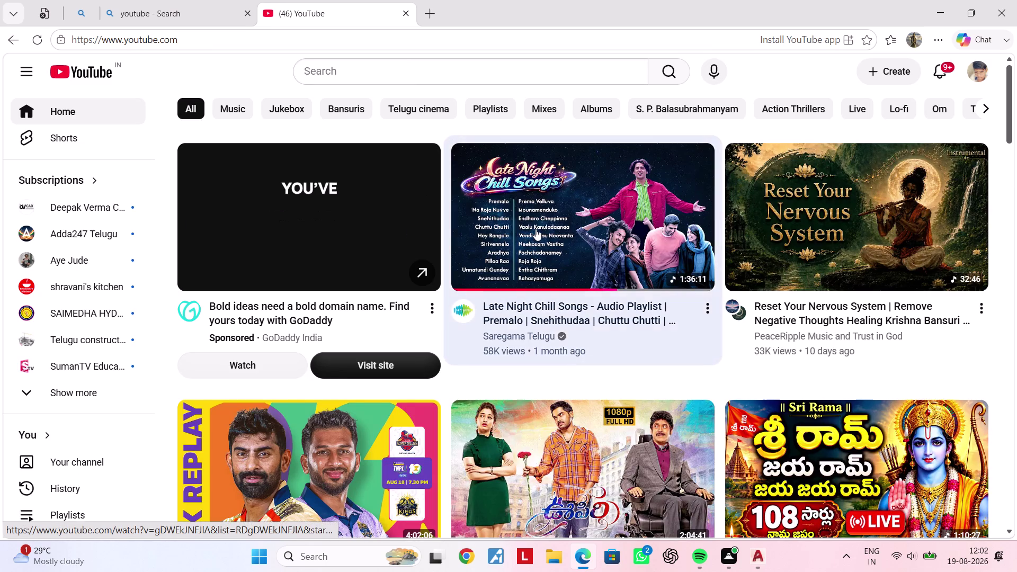
click(535, 229)
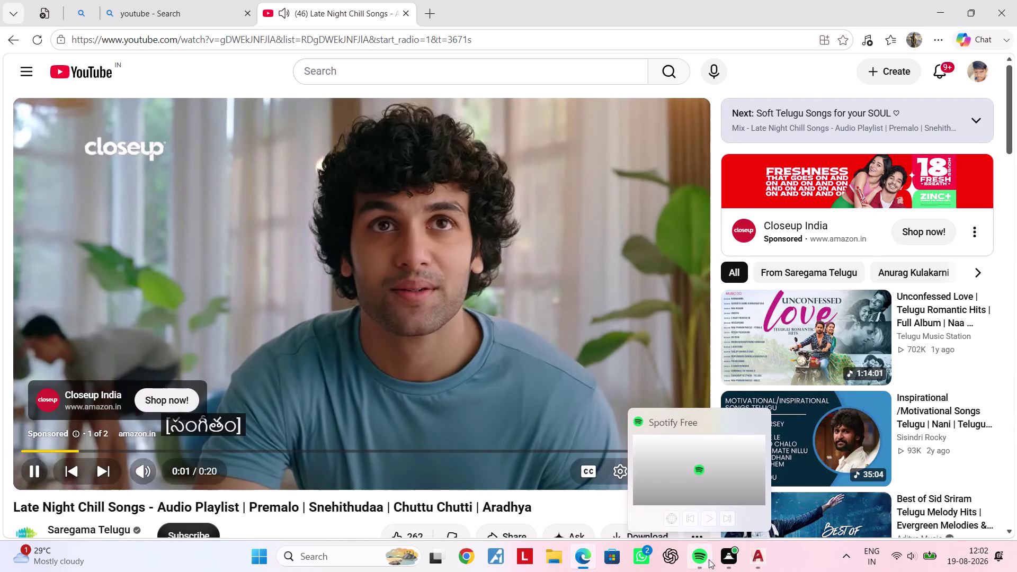
click(754, 560)
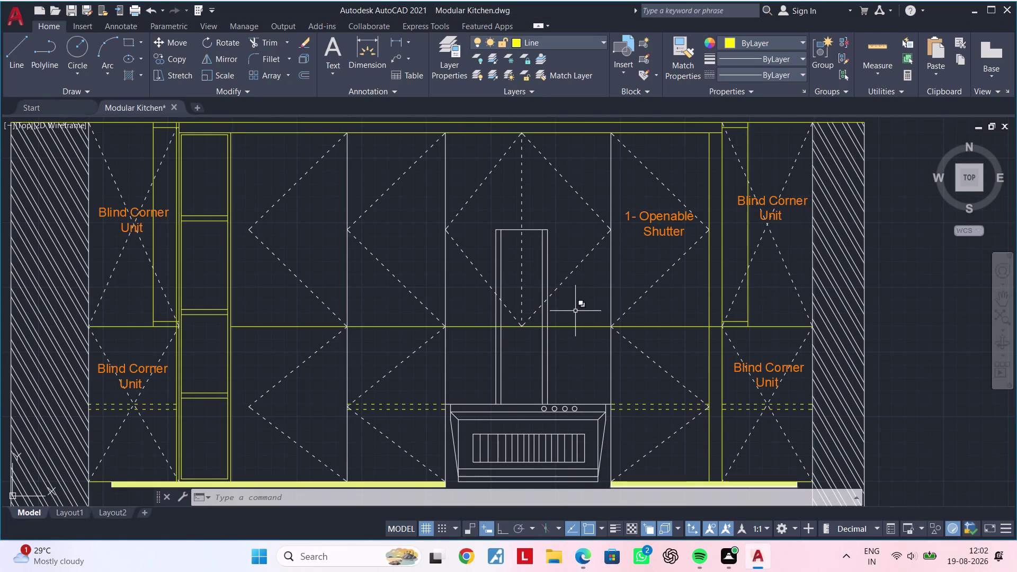
Start copying the '1- Openable Shutter' label from a base point on it.
middle_drag(641, 255, 596, 240)
middle_drag(596, 240, 640, 245)
key(Escape)
key(Escape)
key(Escape)
key(Escape)
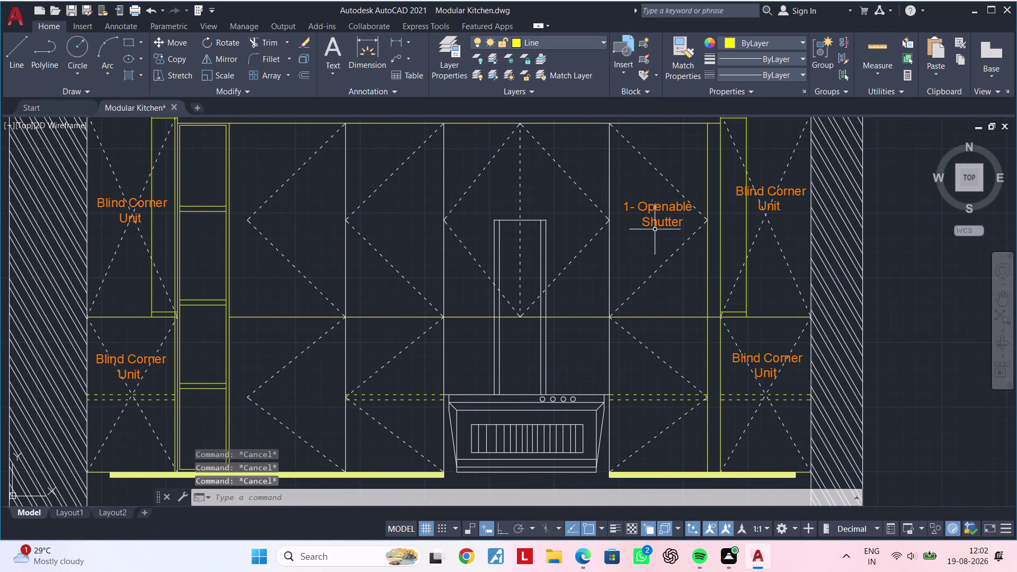
click(656, 223)
text(co)
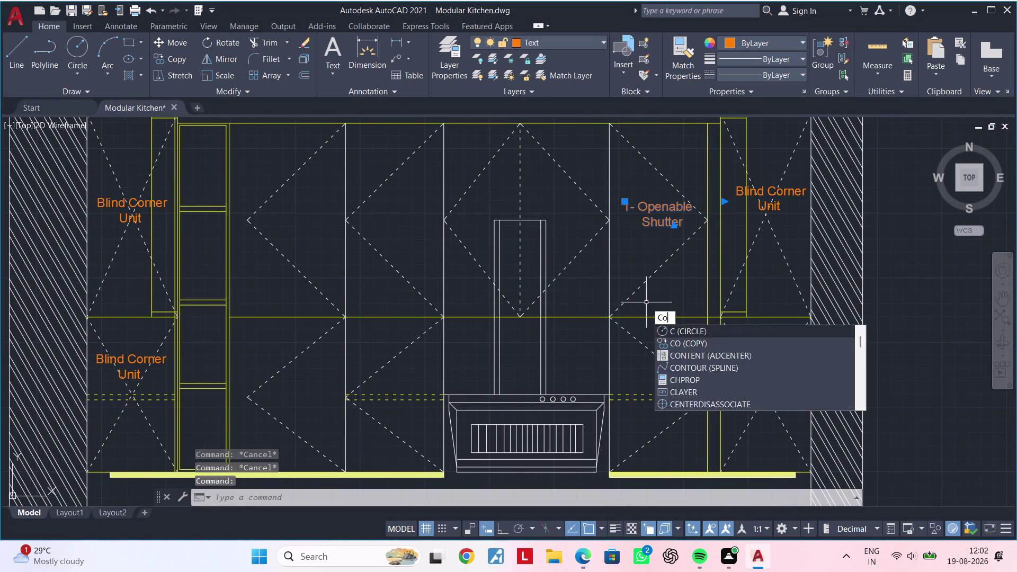
key(space)
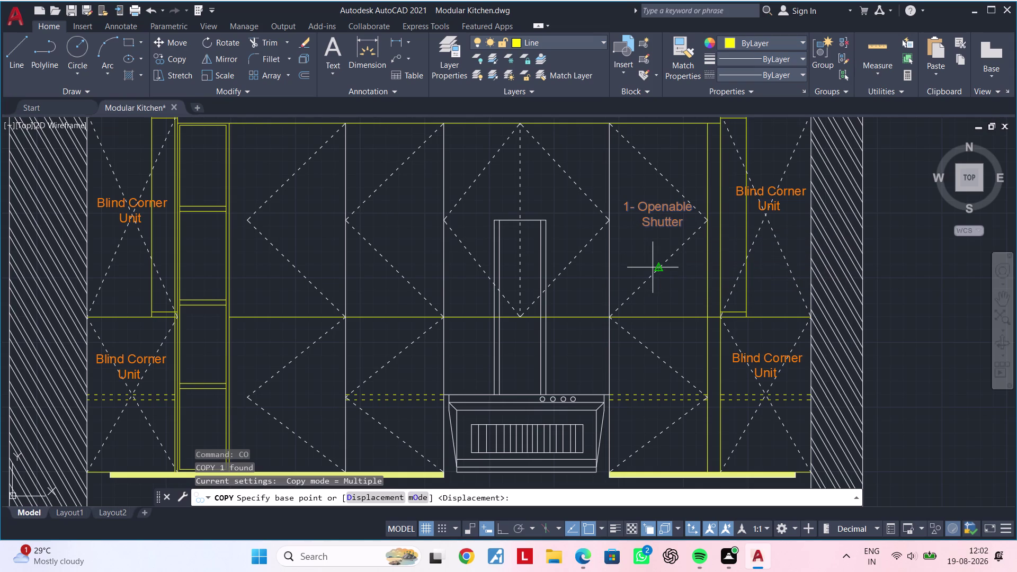
click(667, 214)
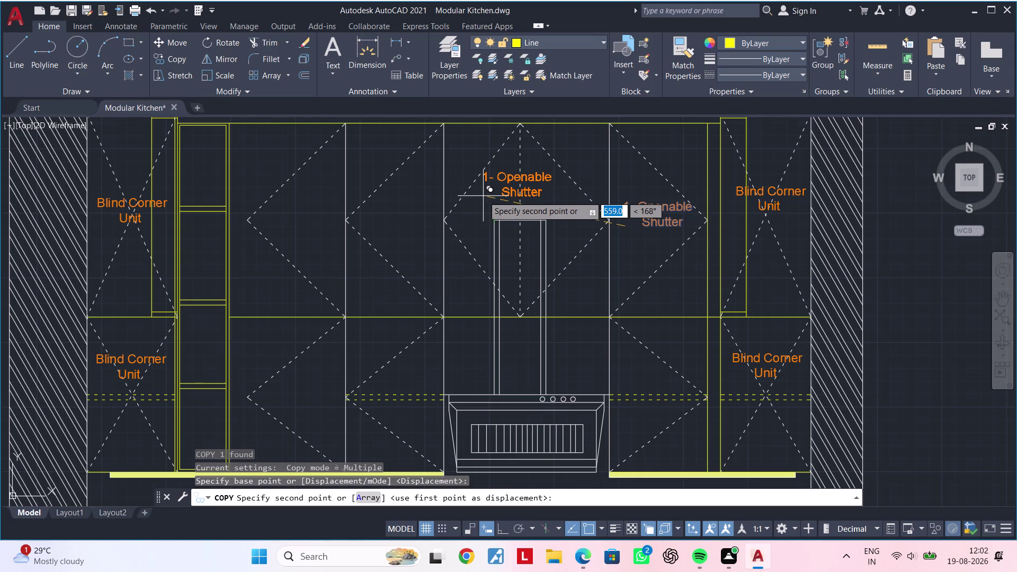
Place label copies on three upper cabinet shutters.
click(468, 194)
middle_drag(442, 215, 450, 216)
middle_drag(475, 218, 634, 219)
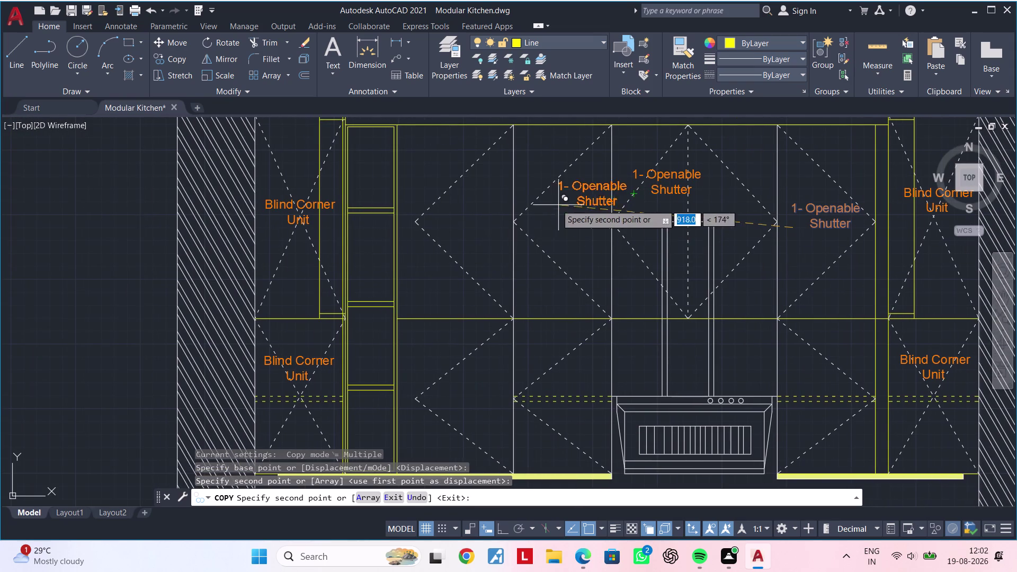
click(534, 198)
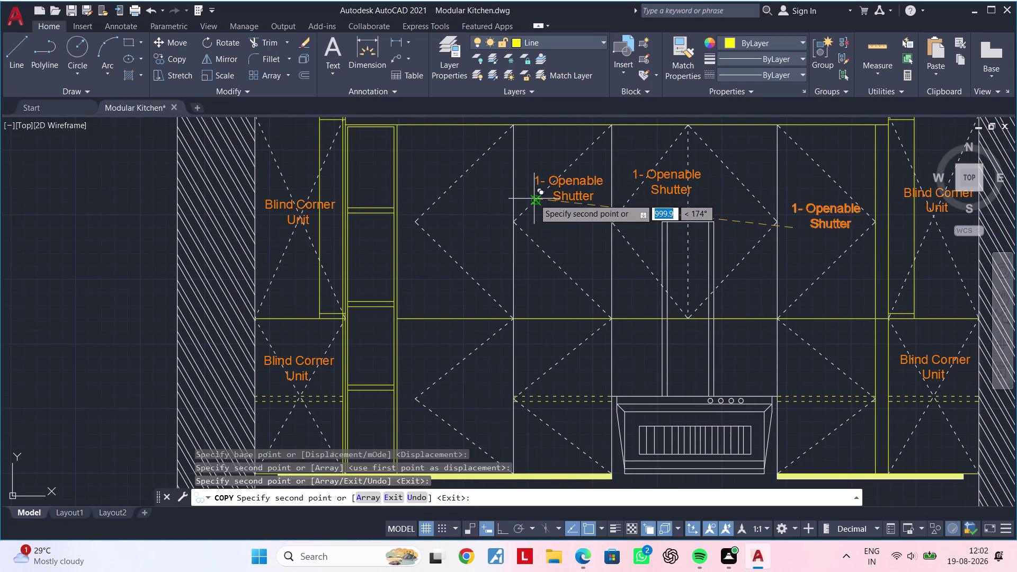
click(421, 202)
Place label copies on the lower left shutter and the shutter below the counter.
scroll(down, 3)
middle_drag(453, 244, 463, 200)
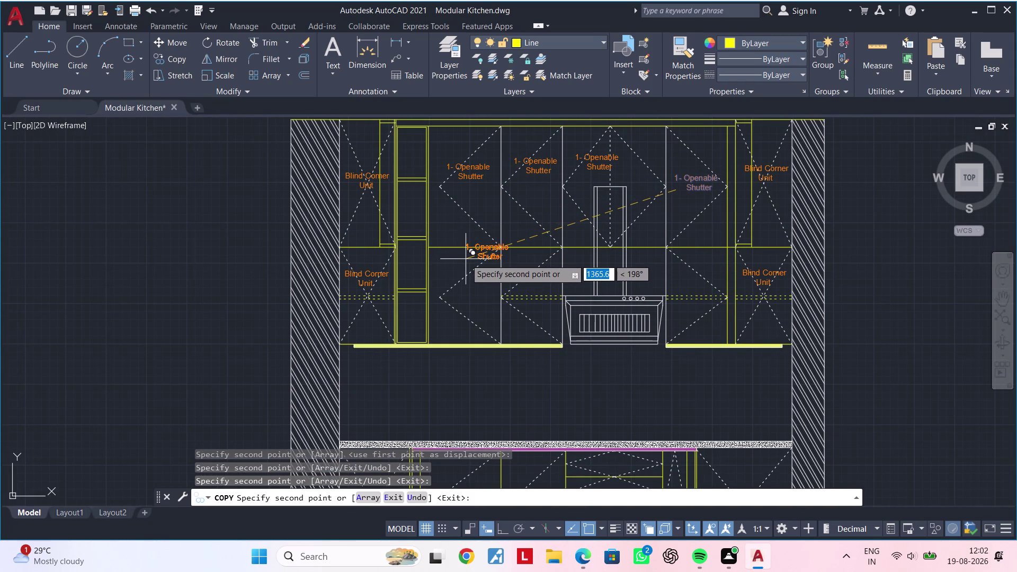
scroll(up, 3)
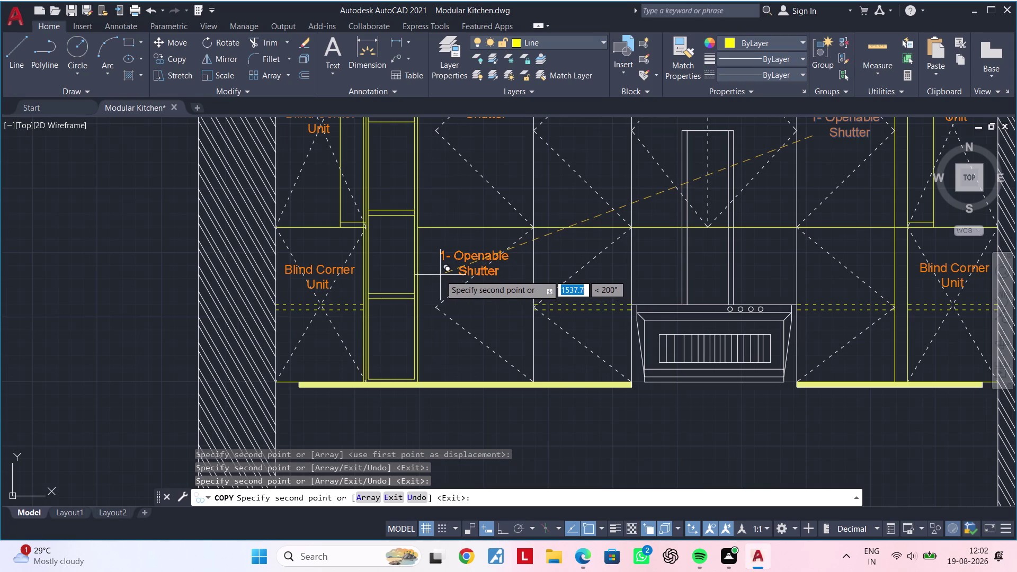
click(440, 275)
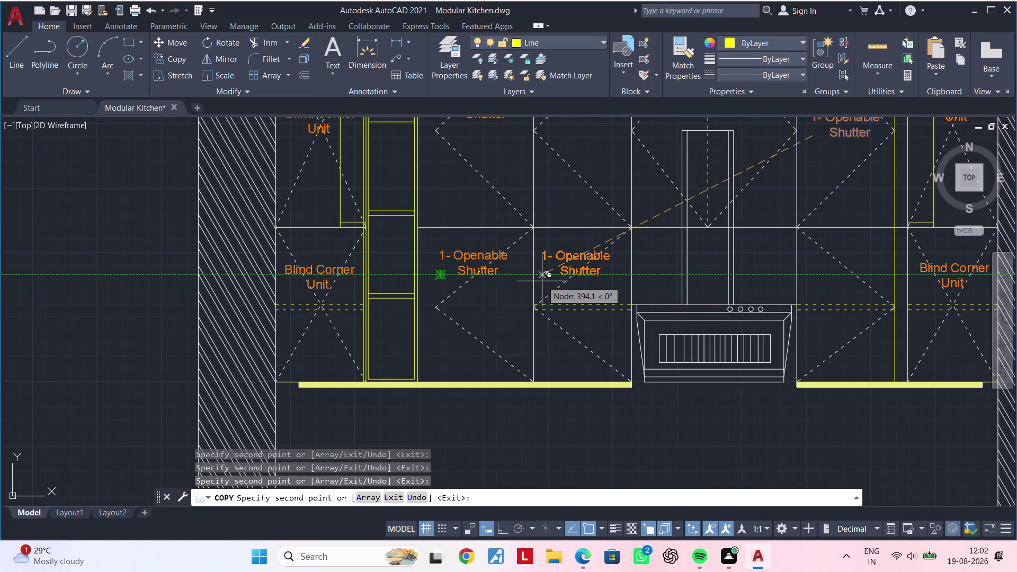
scroll(down, 3)
middle_drag(612, 283, 495, 279)
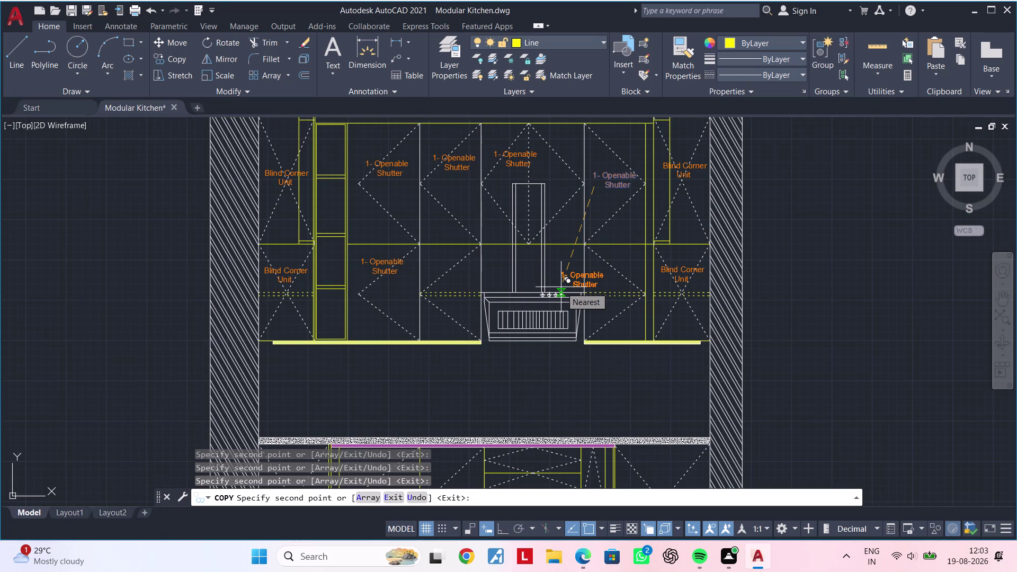
middle_drag(398, 341, 530, 186)
middle_drag(486, 323, 509, 285)
scroll(up, 3)
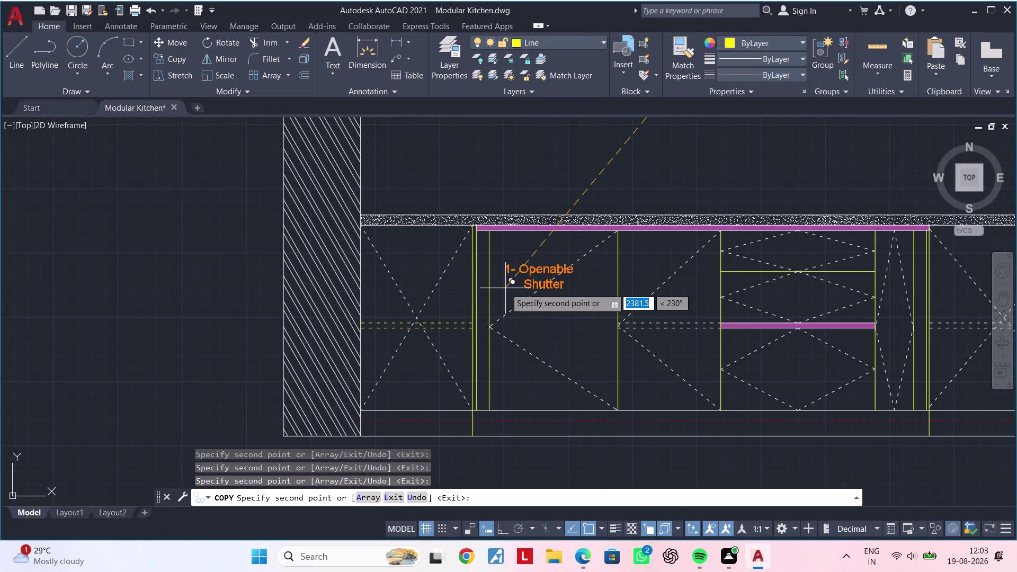
click(509, 287)
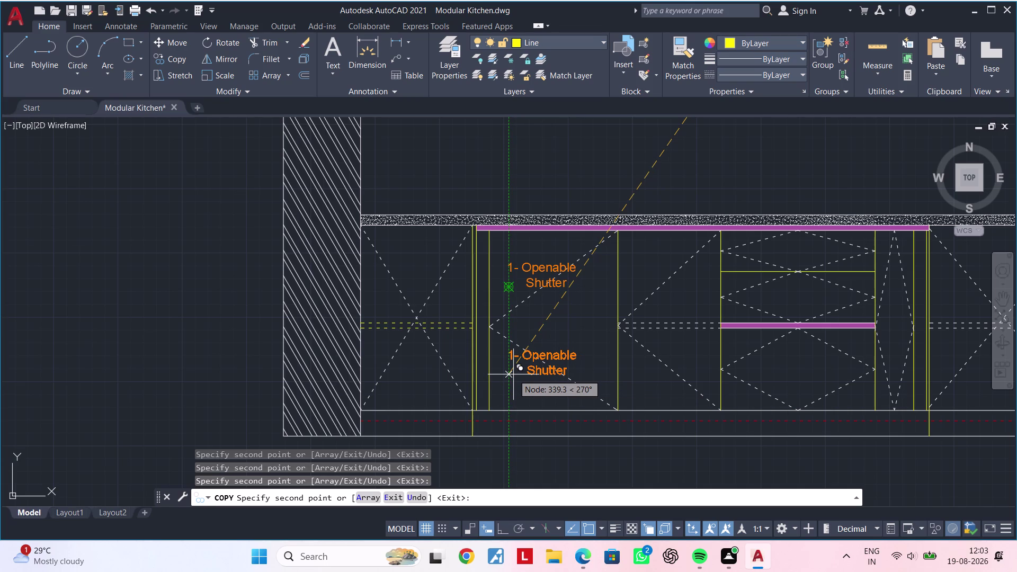
End copying and look over the placed labels and upper cabinets.
key(Escape)
key(Escape)
middle_drag(556, 327, 542, 424)
scroll(down, 3)
middle_drag(630, 284, 621, 307)
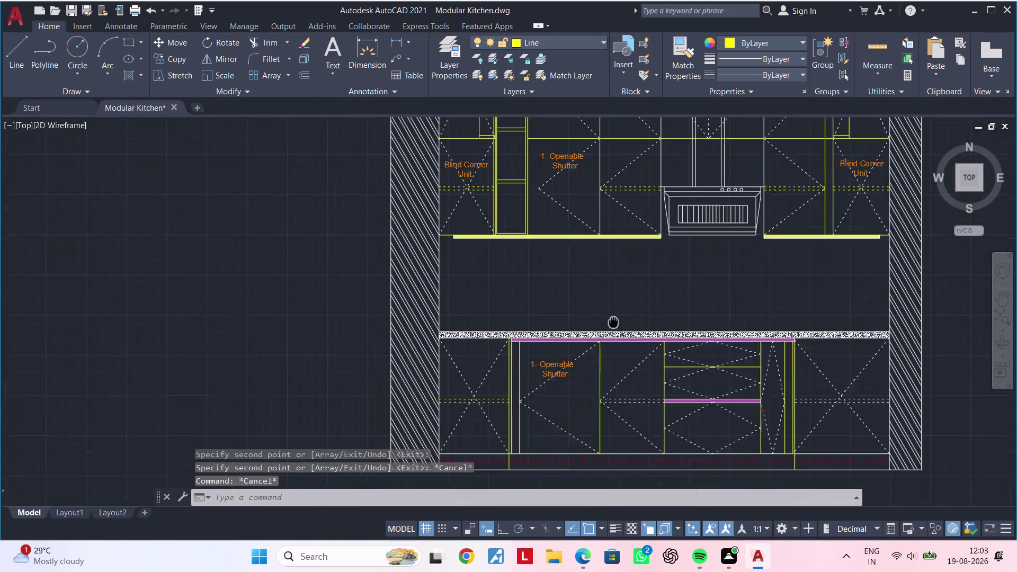
middle_drag(620, 307, 585, 394)
middle_drag(632, 339, 605, 412)
Edit the middle upper label, joining its text onto one line and deleting 'Shutter'.
scroll(up, 3)
double_click(661, 213)
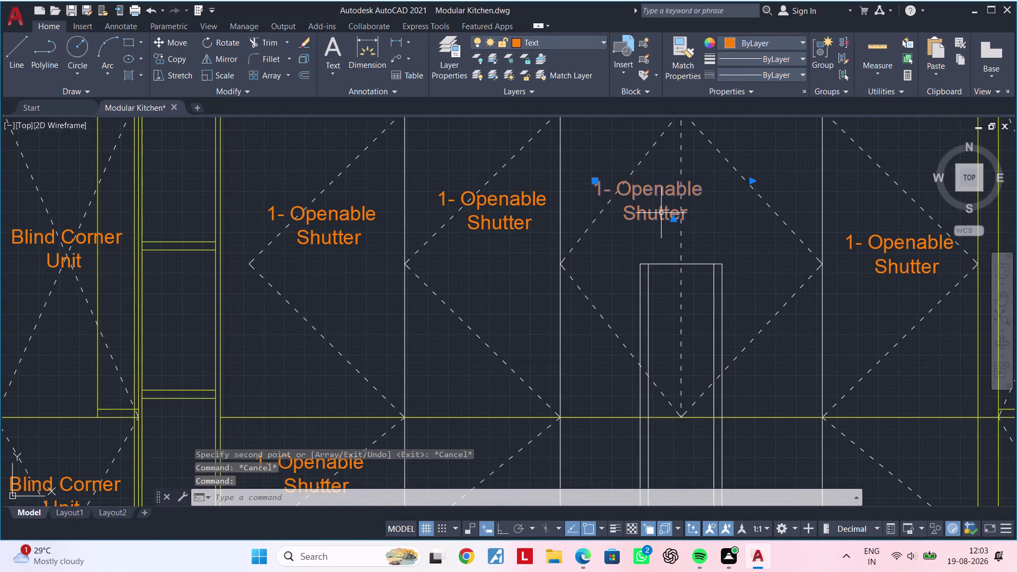
click(693, 213)
click(620, 215)
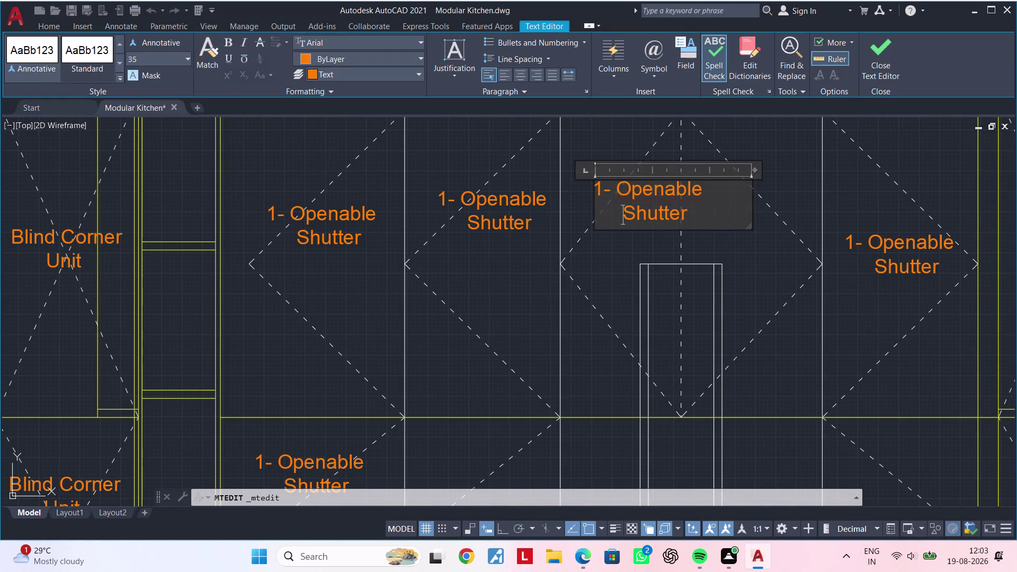
key(BackSpace)
key(BackSpace)
key(BackSpace)
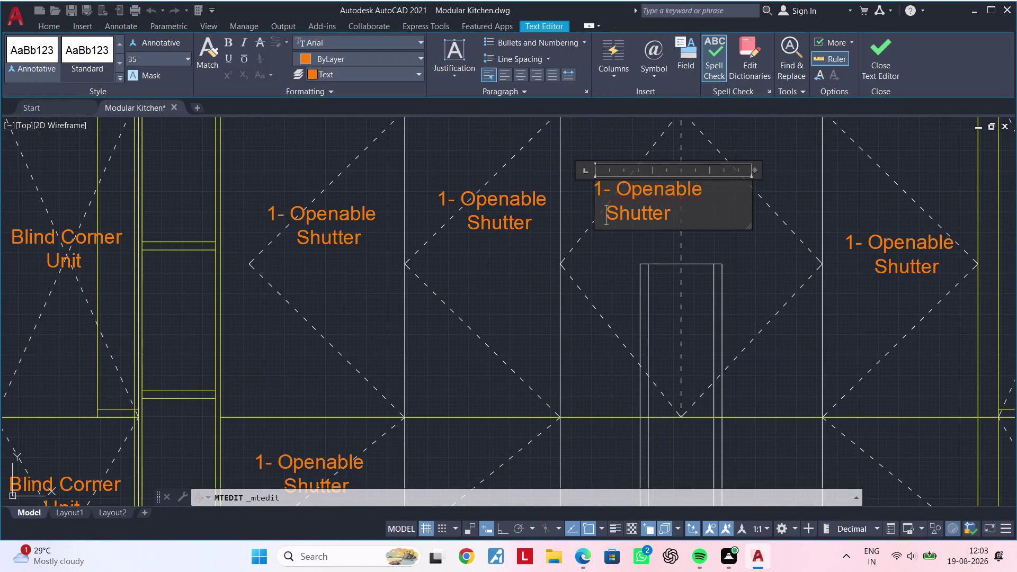
key(BackSpace)
key(BackSpace)
key(BackSpace)
key(space)
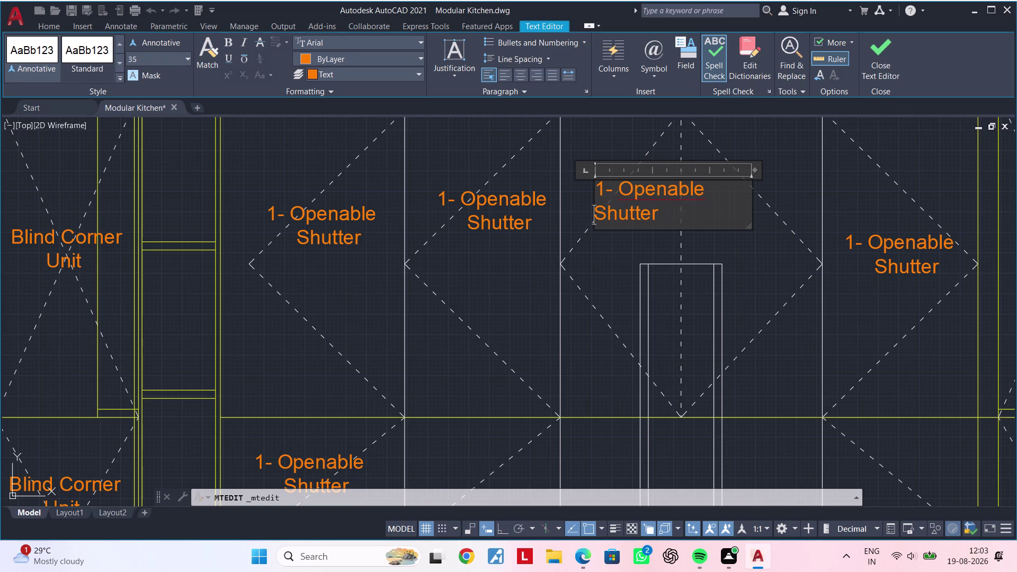
click(676, 221)
key(BackSpace)
key(BackSpace)
key(BackSpace)
key(BackSpace)
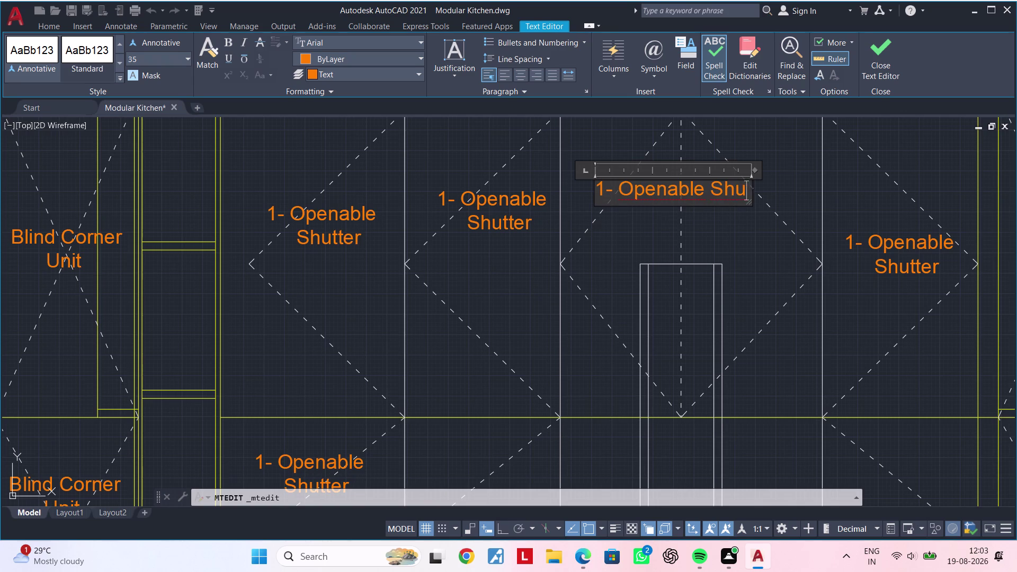
key(BackSpace)
key(BackSpace)
key(BackSpace)
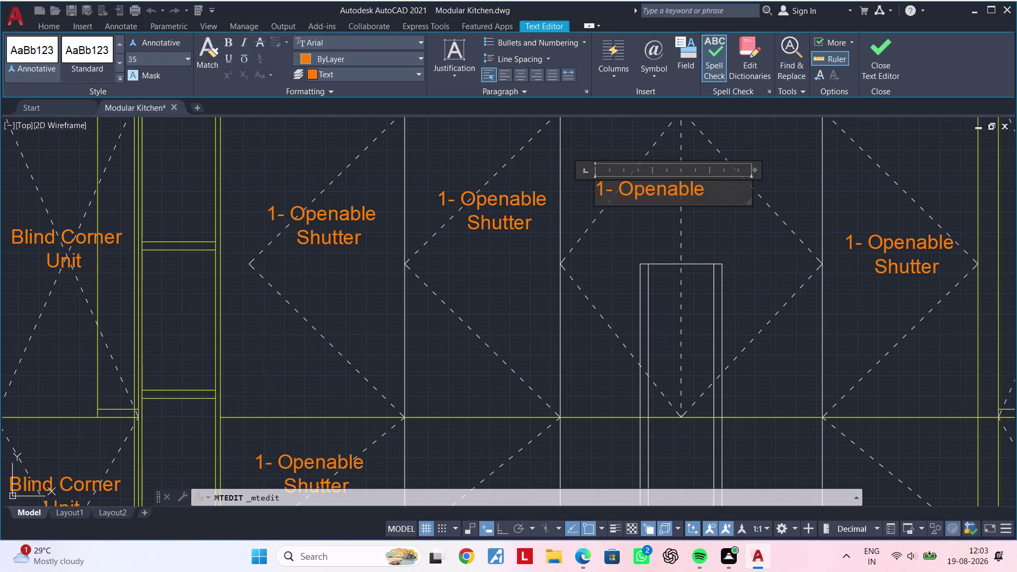
Change the shutter count from 1 to 2 and retype 'Shutter' in the label.
key(Left)
key(Left)
key(Left)
key(Left)
key(Left)
key(Left)
key(Left)
key(Left)
key(Left)
key(Left)
key(Left)
key(BackSpace)
key(2)
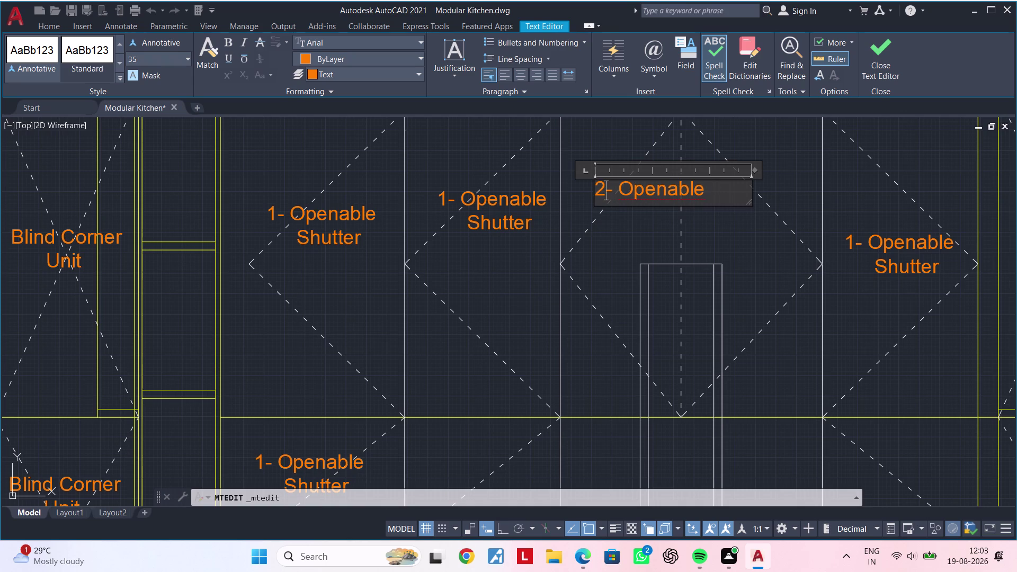
key(Right)
key(Right)
key(Right)
key(s)
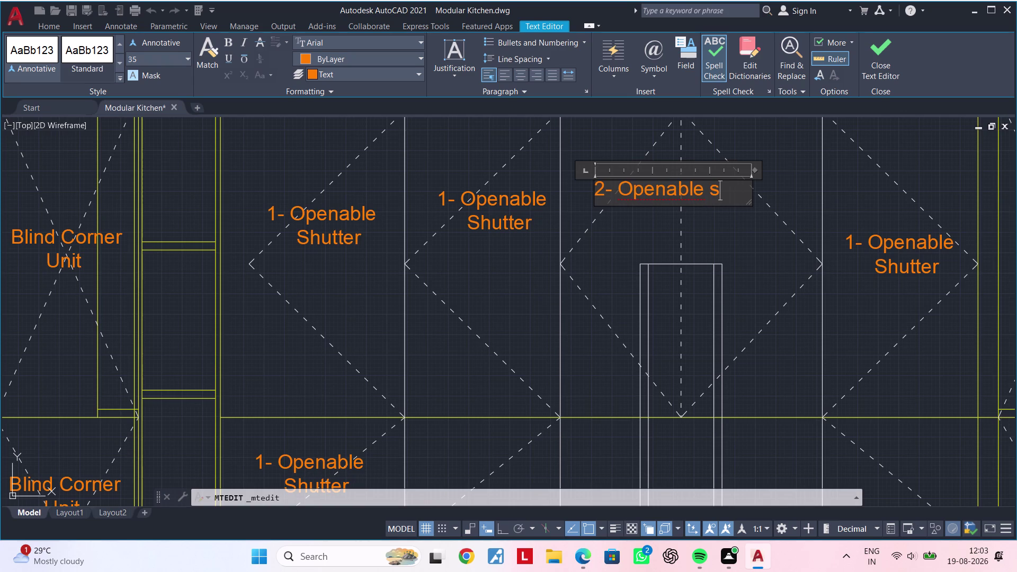
key(BackSpace)
key(shift+s)
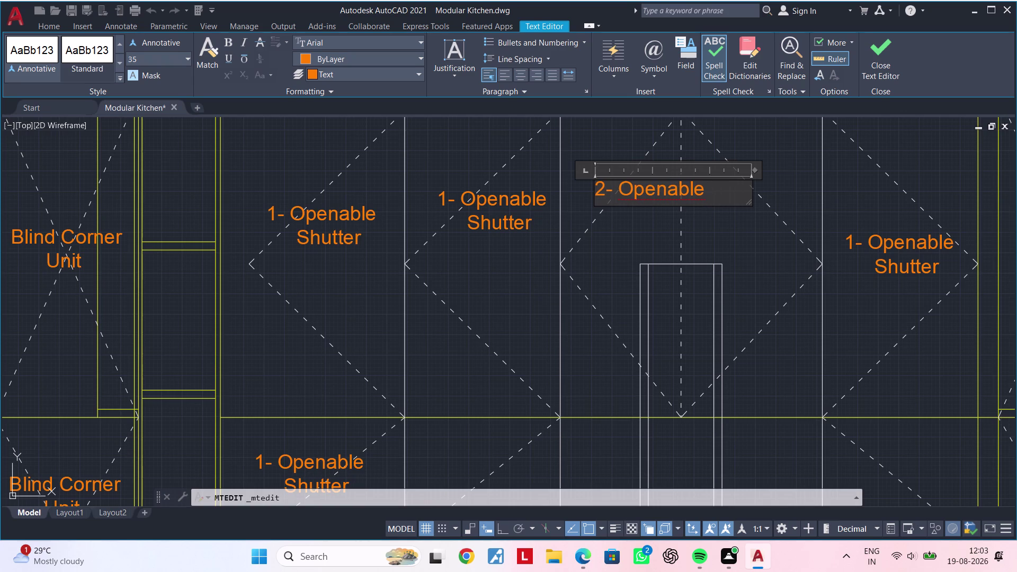
key(e)
key(BackSpace)
text(h)
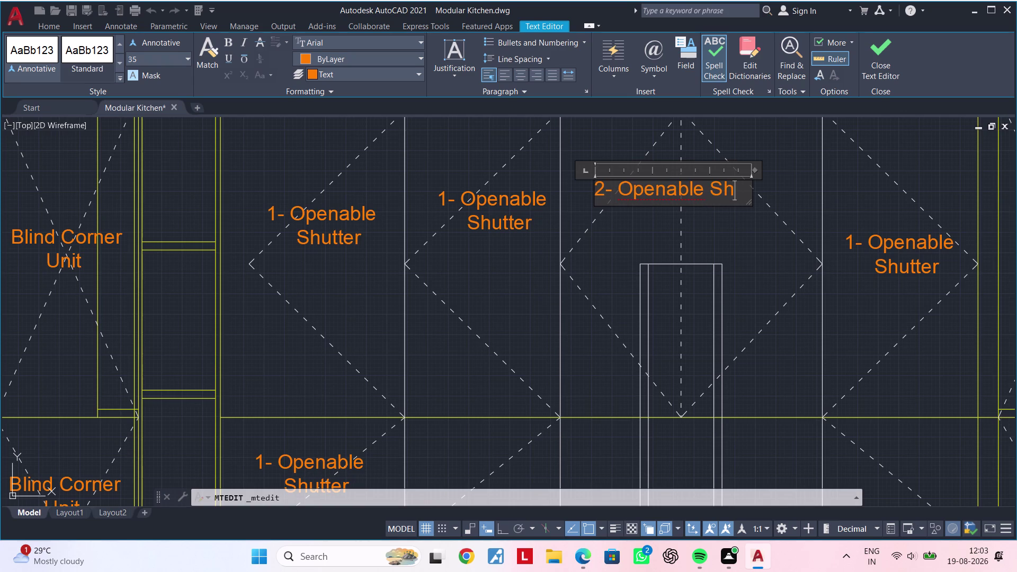
text(ett)
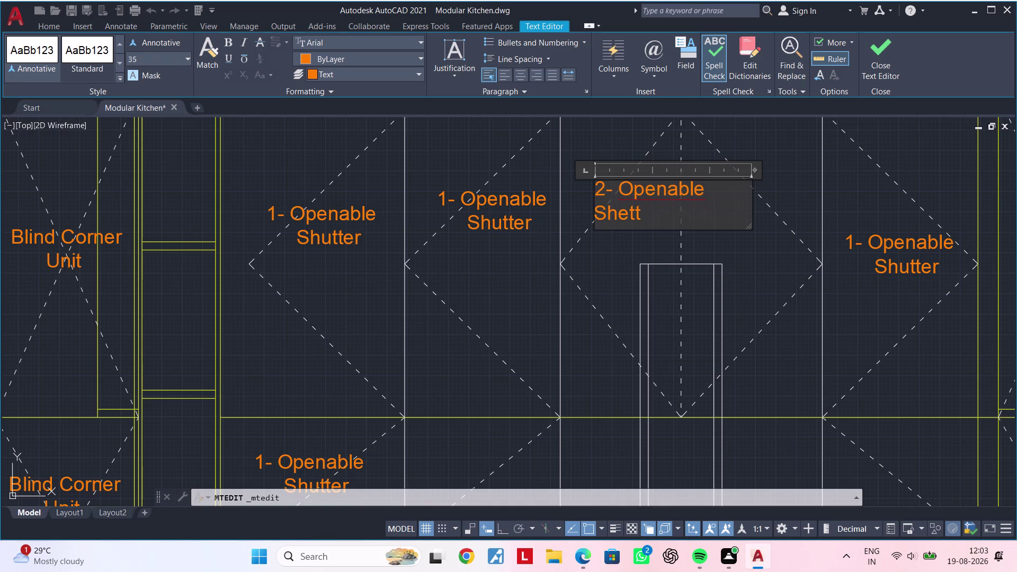
key(BackSpace)
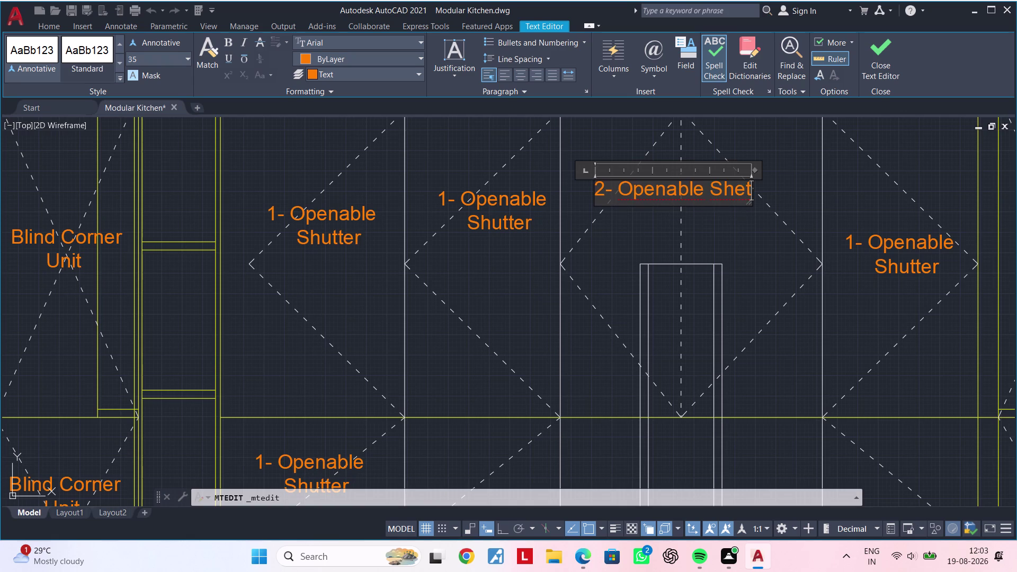
key(BackSpace)
key(BackSpace)
text(u)
text(tter)
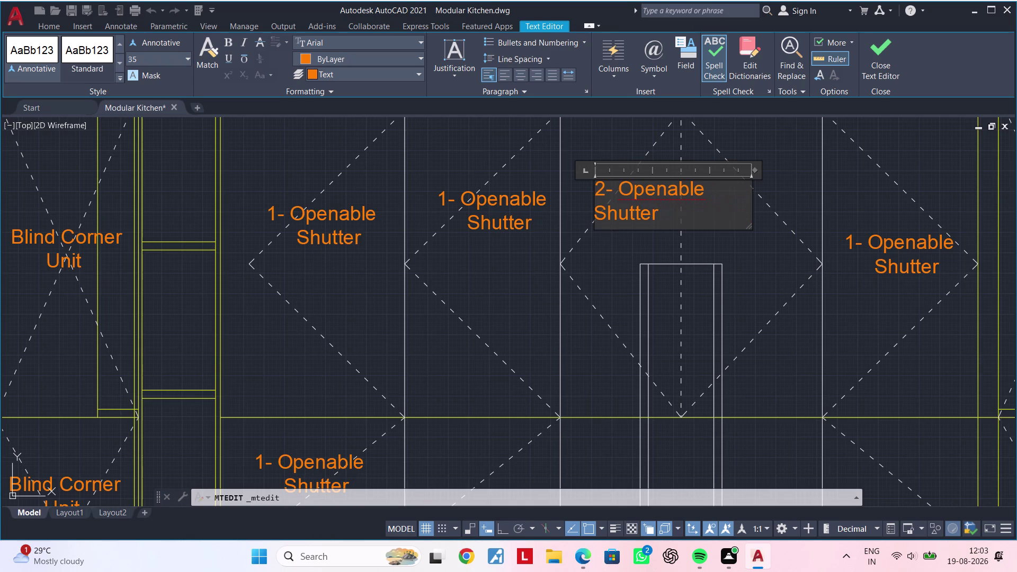
Make repeated short attempts to widen the '2- Openable Shutter' text box.
double_click(754, 170)
click(760, 170)
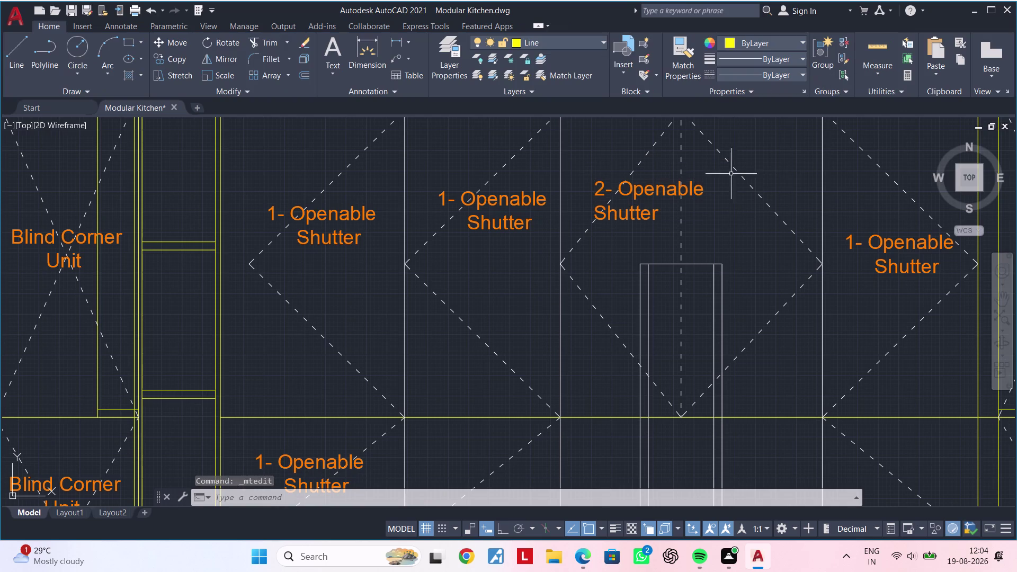
double_click(696, 190)
double_click(709, 171)
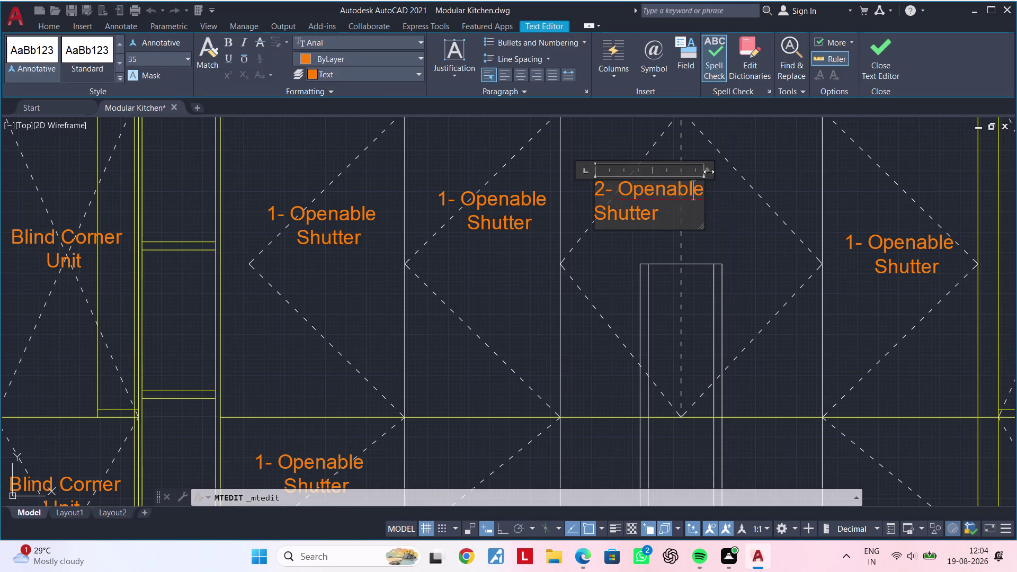
click(725, 171)
click(733, 171)
triple_click(697, 193)
click(706, 172)
drag(706, 172, 723, 171)
click(725, 171)
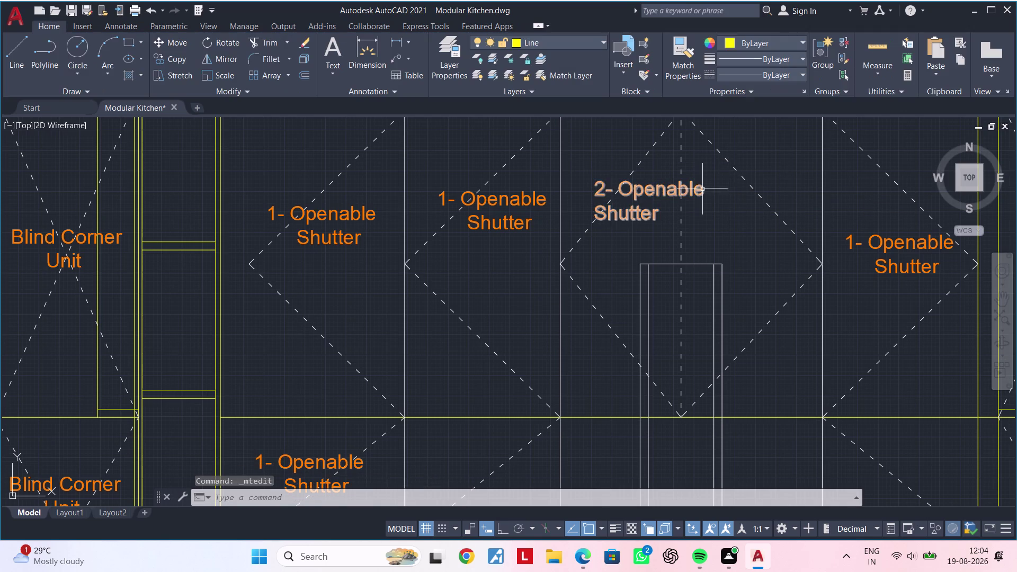
double_click(699, 190)
click(707, 171)
drag(718, 171, 726, 170)
click(725, 170)
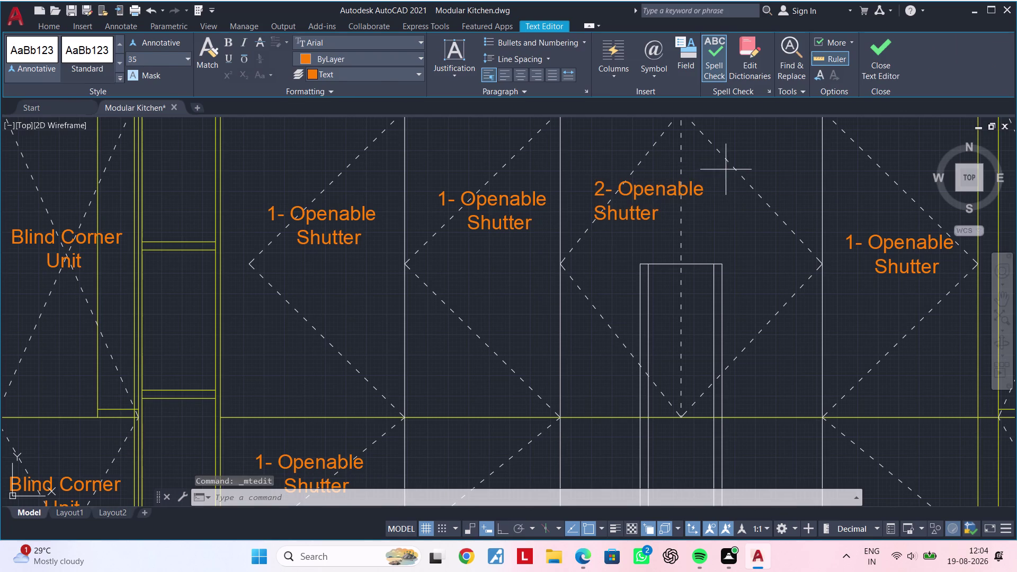
click(703, 178)
key(Escape)
key(Escape)
key(Escape)
triple_click(701, 193)
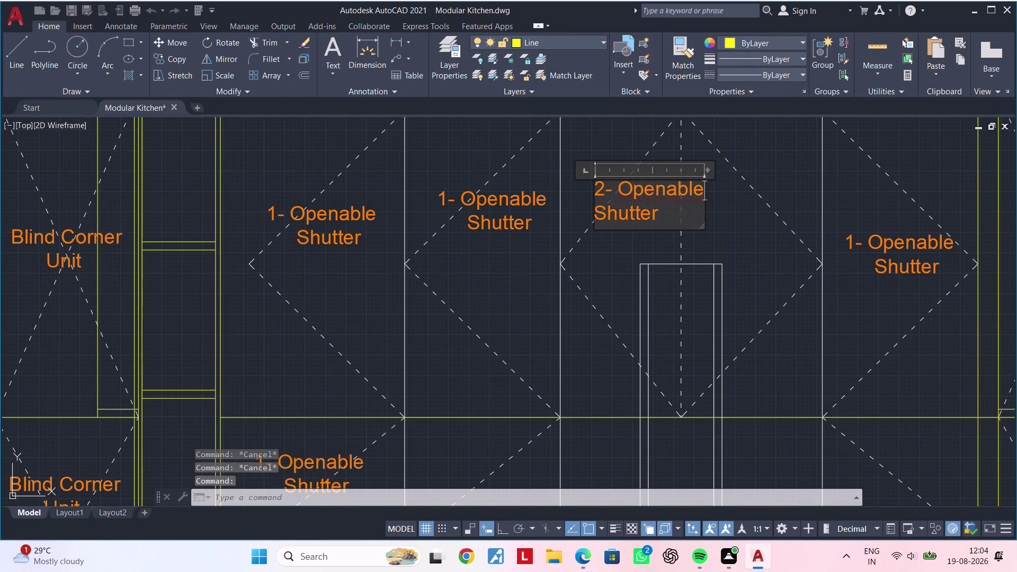
click(708, 171)
drag(708, 171, 724, 168)
click(724, 168)
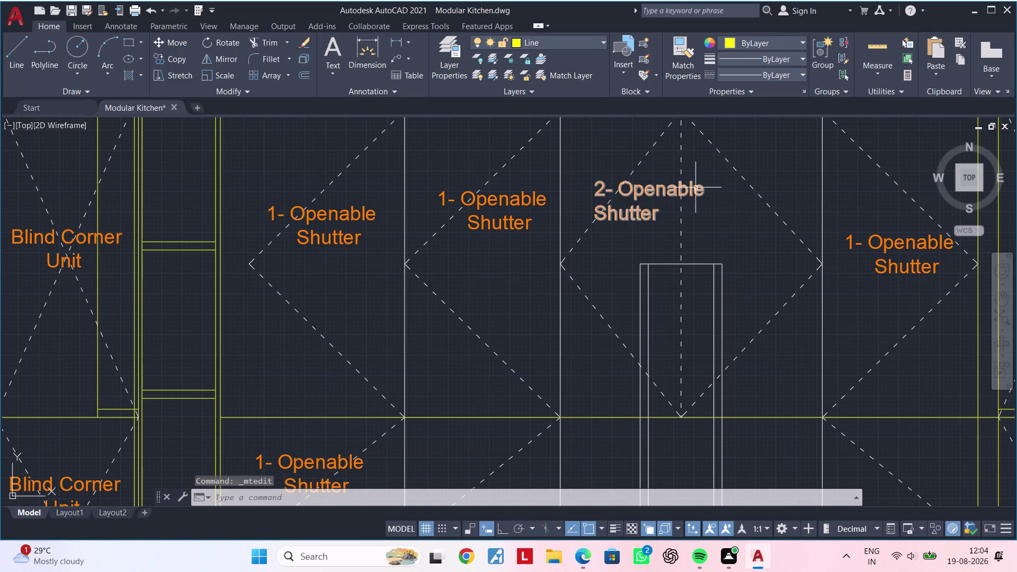
double_click(695, 189)
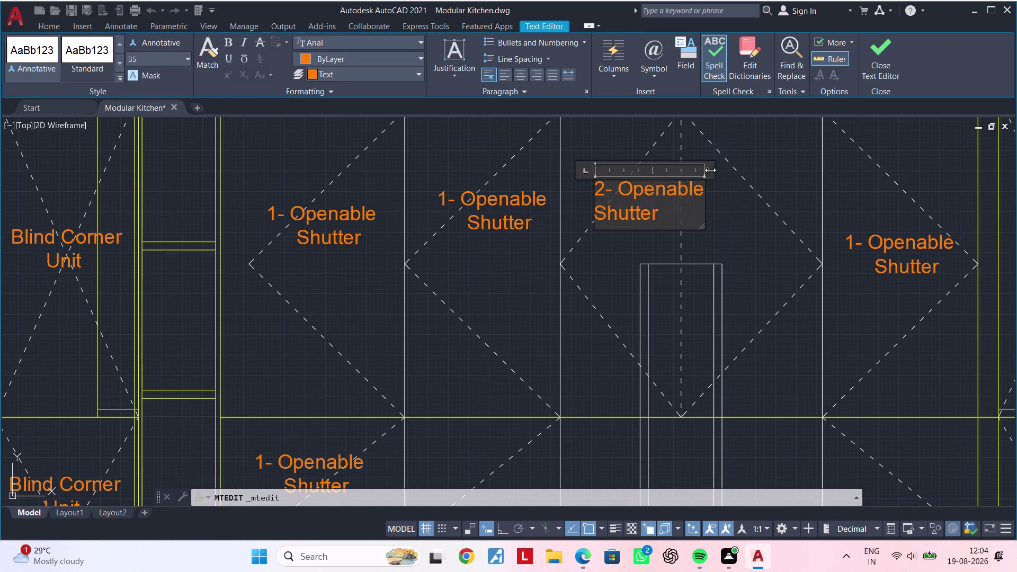
click(709, 170)
drag(709, 170, 723, 170)
click(723, 170)
key(Escape)
click(697, 184)
key(Escape)
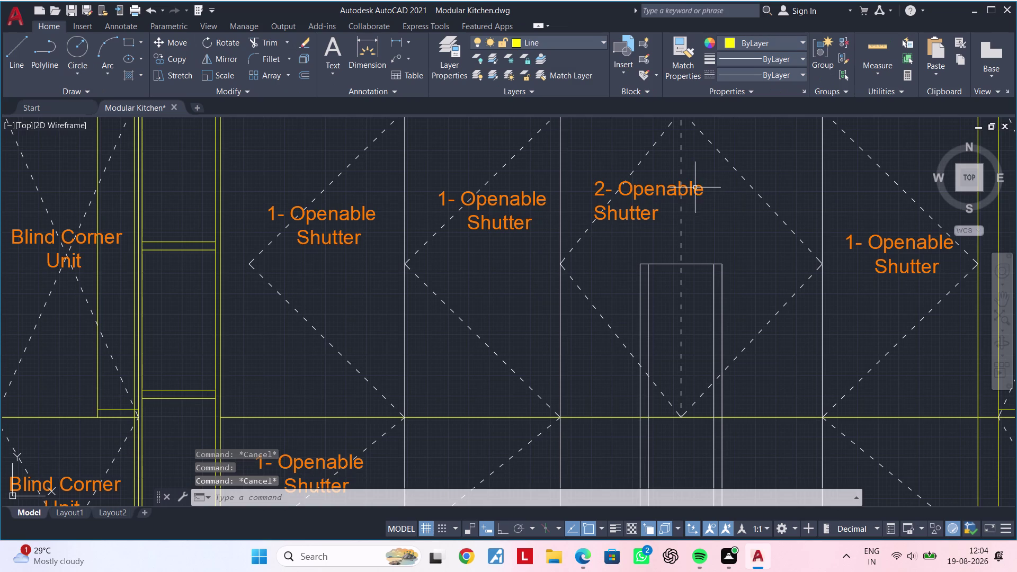
Drag the label's width far right so '2- Openable Shutter' fits one line, then close editing.
double_click(690, 186)
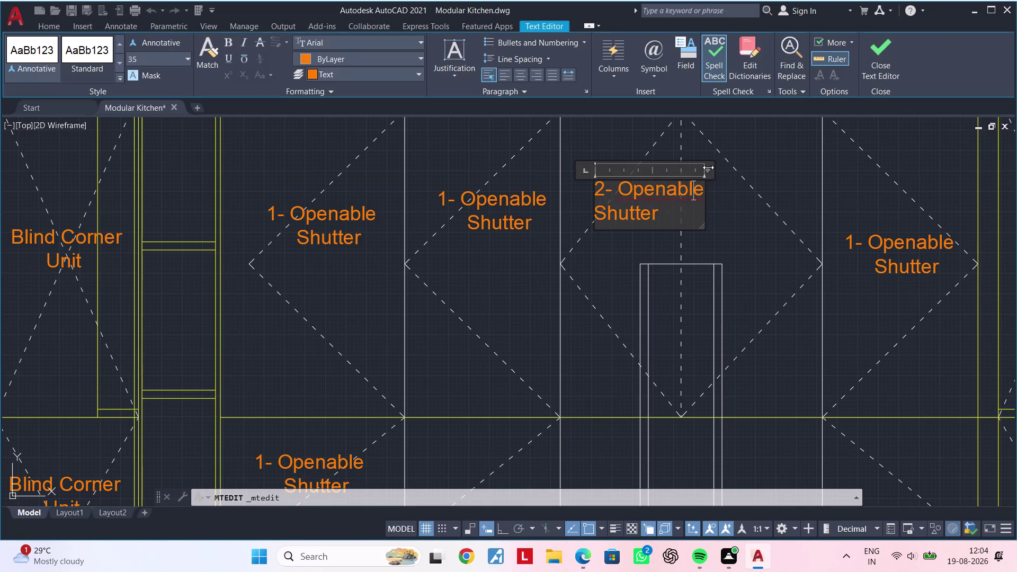
drag(708, 168, 788, 159)
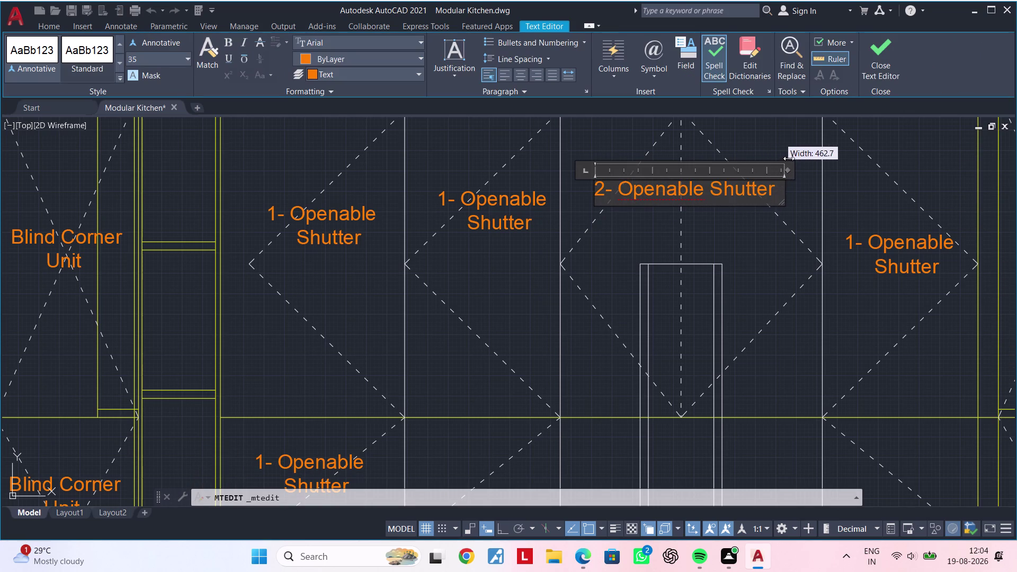
drag(787, 159, 790, 159)
key(Escape)
key(Escape)
scroll(down, 3)
double_click(729, 224)
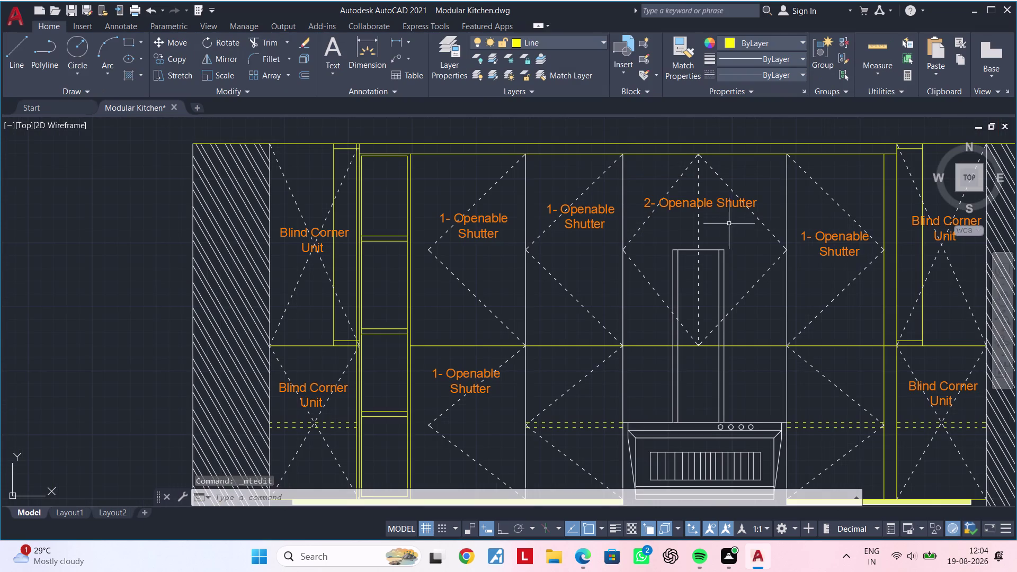
Cancel pending commands and pan around the elevation near the 2- Openable Shutter label.
key(Escape)
middle_drag(743, 237, 813, 213)
key(Escape)
key(Escape)
scroll(down, 3)
middle_drag(802, 222, 799, 198)
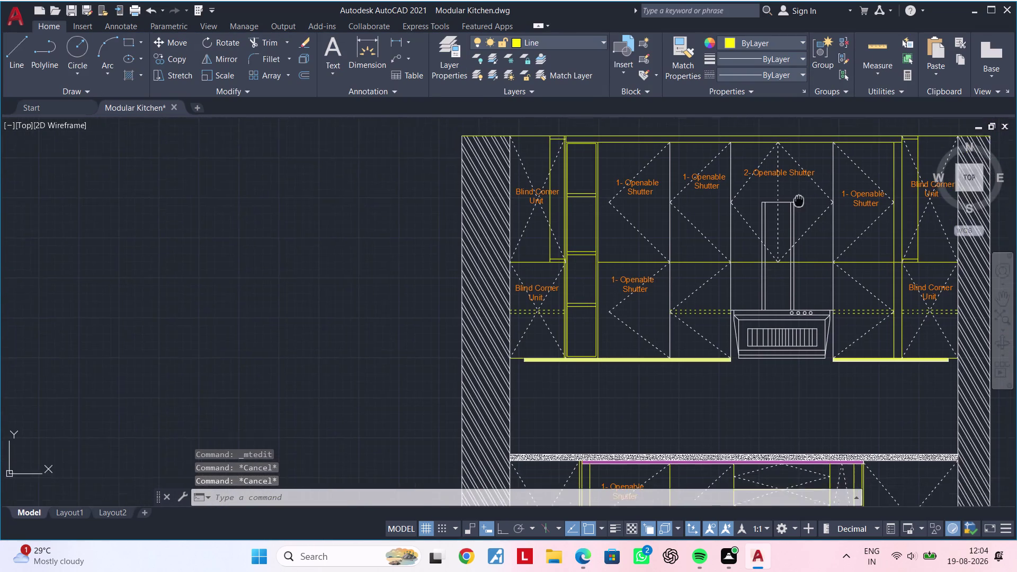
middle_drag(799, 197, 798, 185)
key(Escape)
middle_drag(818, 263, 805, 244)
key(Escape)
key(Escape)
key(Escape)
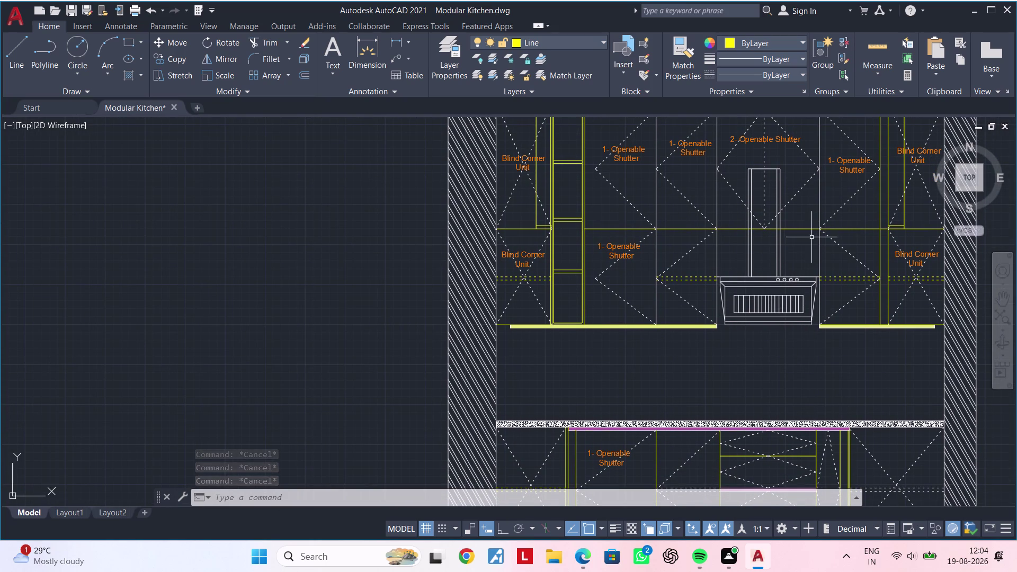
middle_drag(812, 237, 755, 270)
click(728, 174)
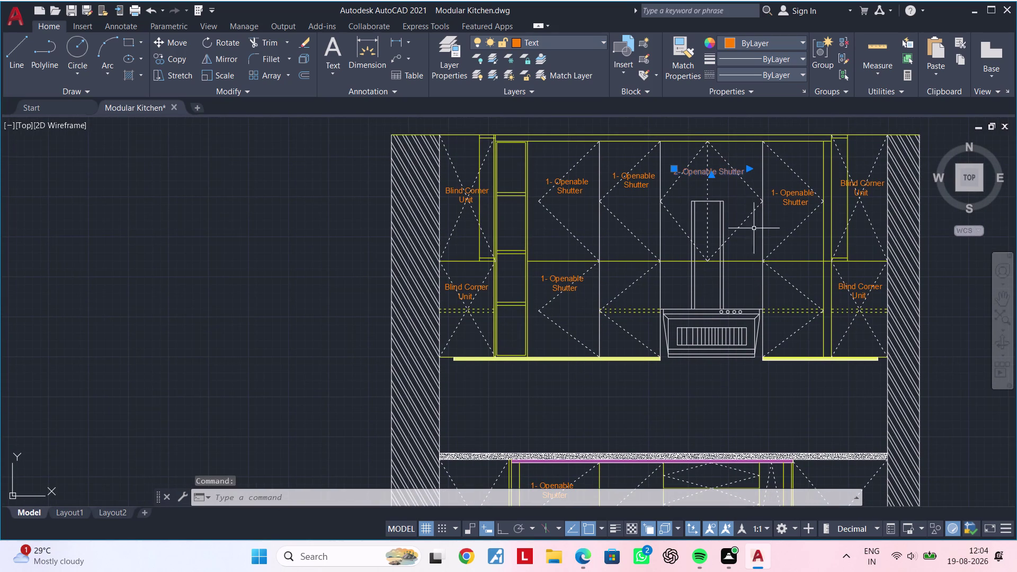
key(Escape)
key(Escape)
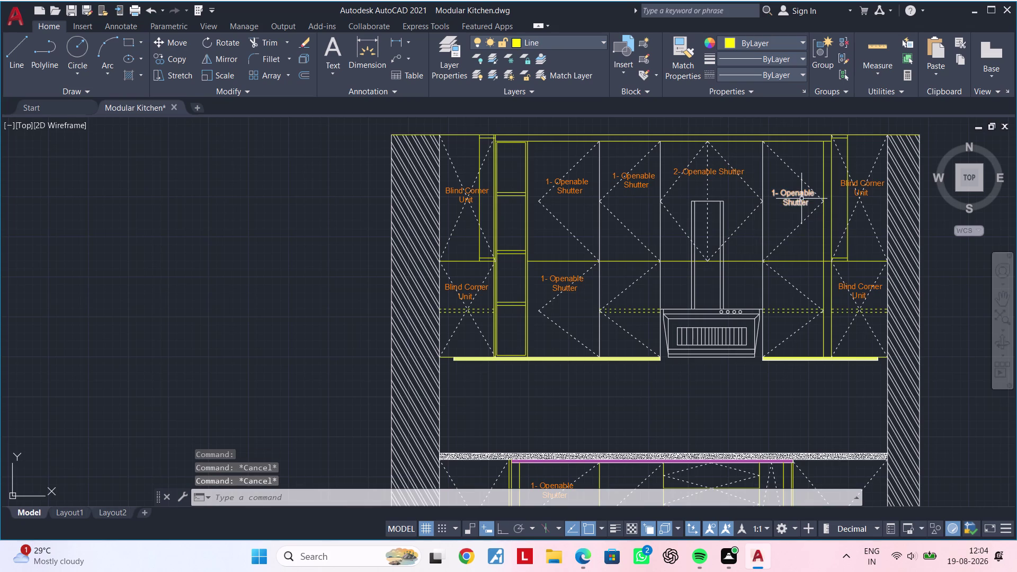
scroll(down, 3)
In the kitchen top plan, select the 1- Loose Shelf and 1-Openabl Shutter labels.
middle_drag(671, 292, 863, 264)
scroll(up, 3)
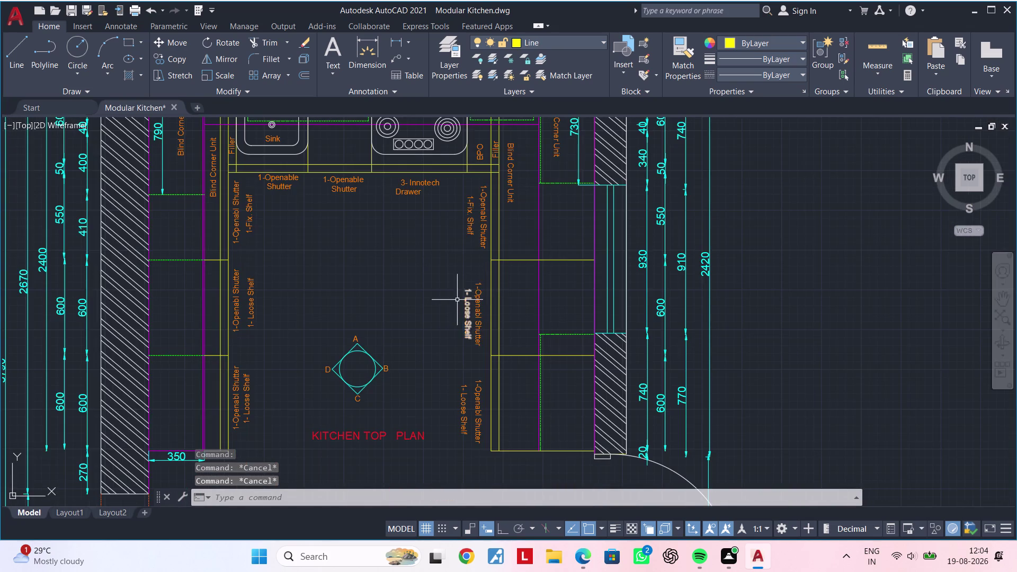
scroll(up, 3)
click(484, 312)
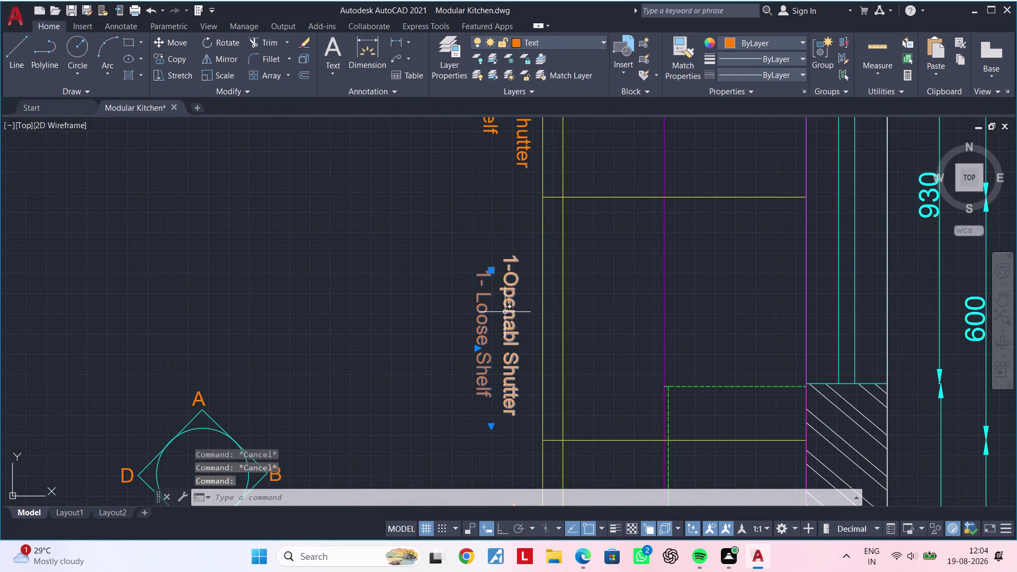
click(509, 312)
Copy the two labels with CO into the upper cabinet right of the hood.
key(c)
key(o)
key(space)
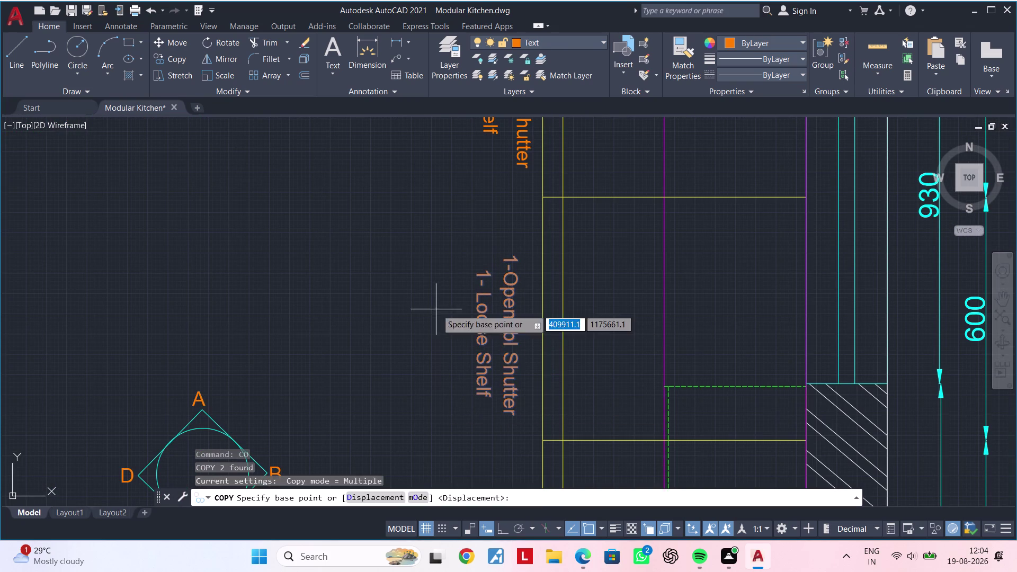
click(485, 305)
scroll(down, 3)
middle_drag(775, 301, 326, 302)
middle_drag(830, 296, 336, 296)
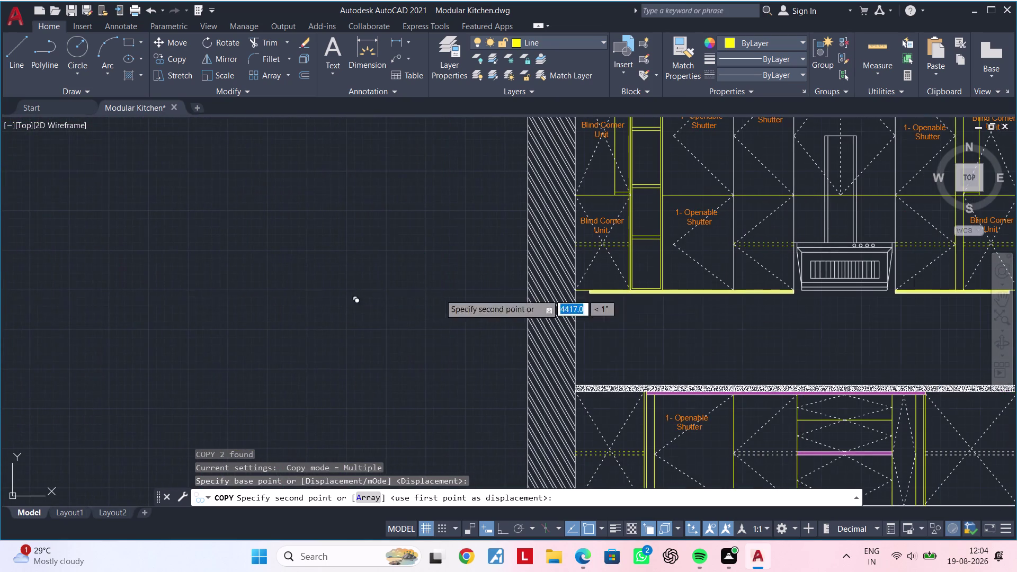
middle_drag(774, 294, 476, 295)
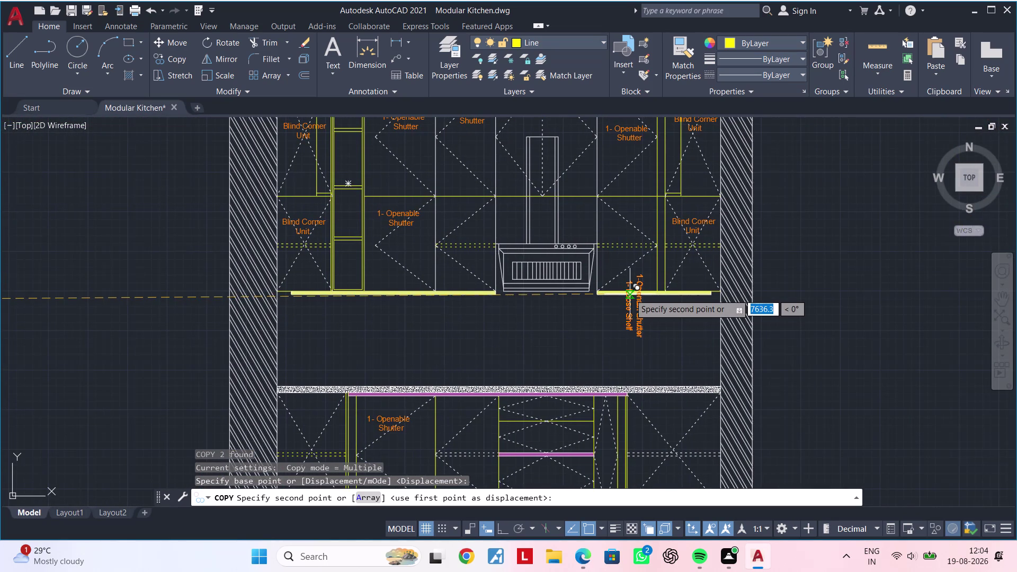
scroll(up, 3)
click(618, 203)
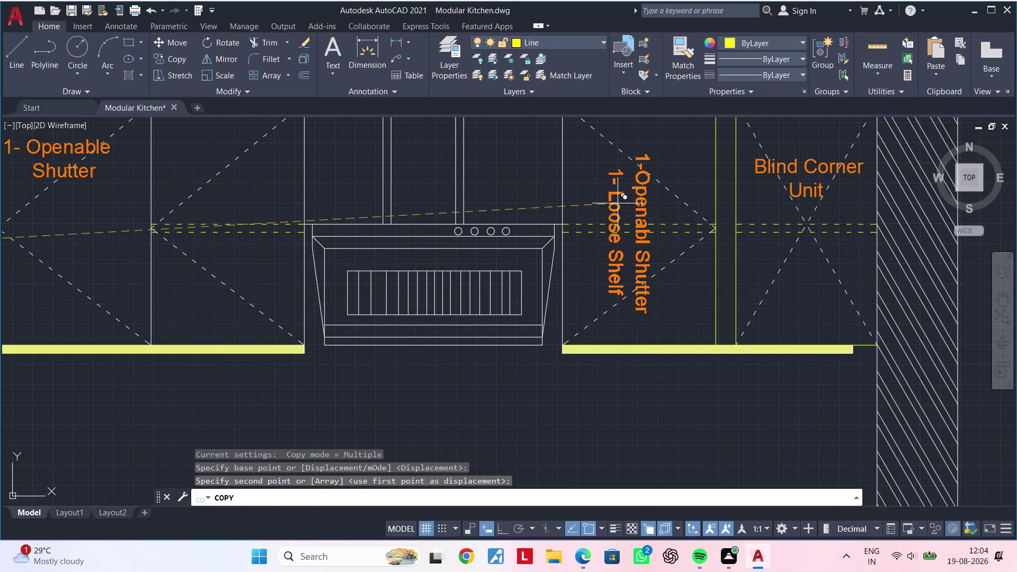
key(Escape)
click(612, 204)
Rotate the copied shutter and shelf labels, then undo the wrong rotation.
click(636, 201)
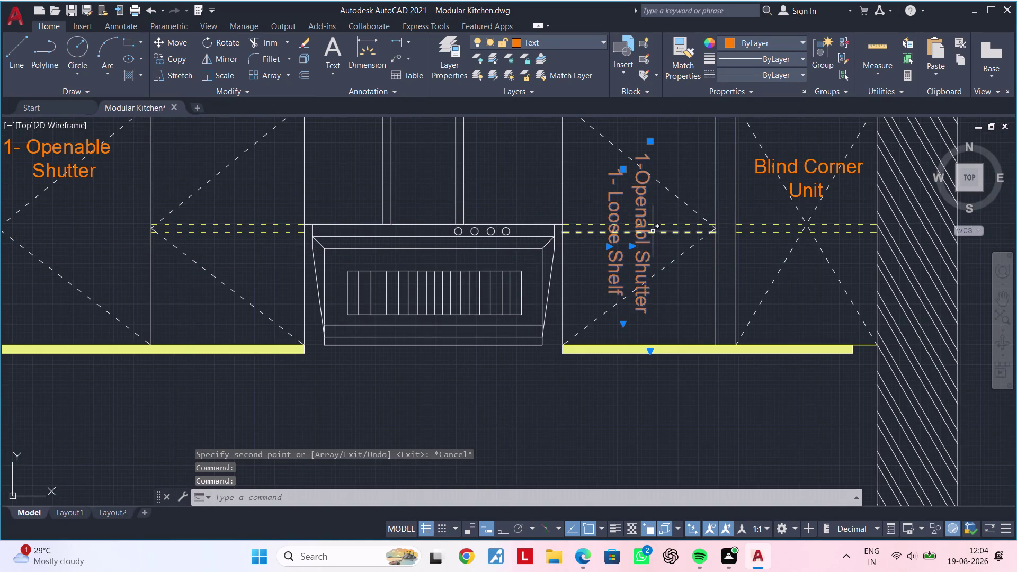
key(r)
key(o)
key(space)
click(643, 261)
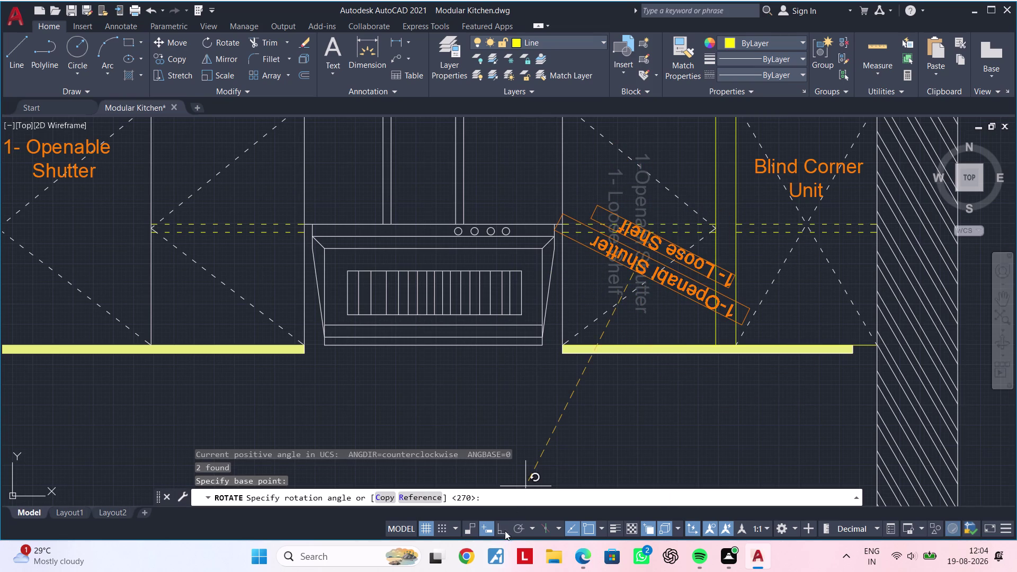
click(504, 528)
click(631, 245)
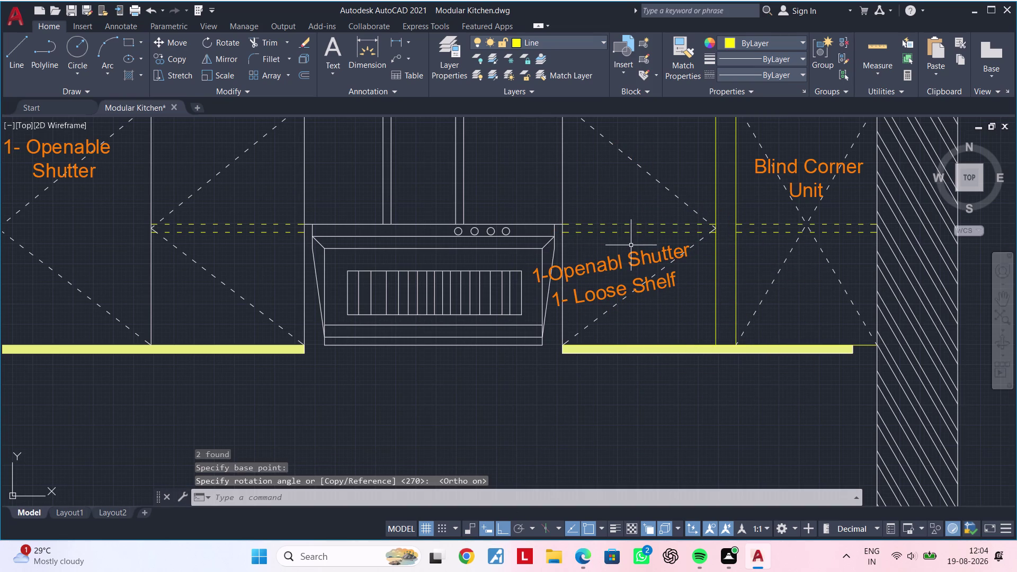
key(ctrl+z)
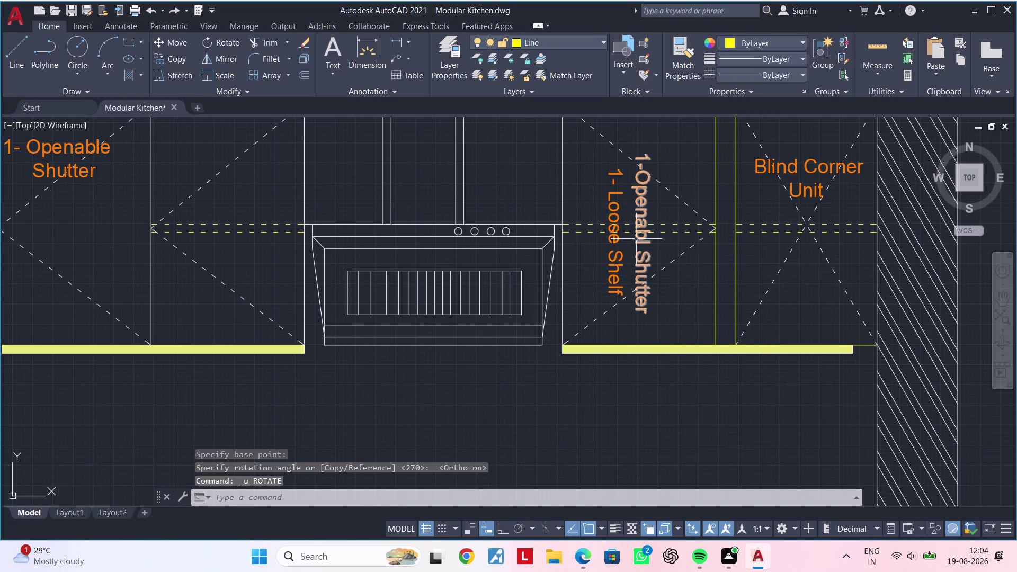
Select the two label lines, begin a copy by mistake, and cancel it.
click(638, 236)
click(615, 242)
key(c)
key(o)
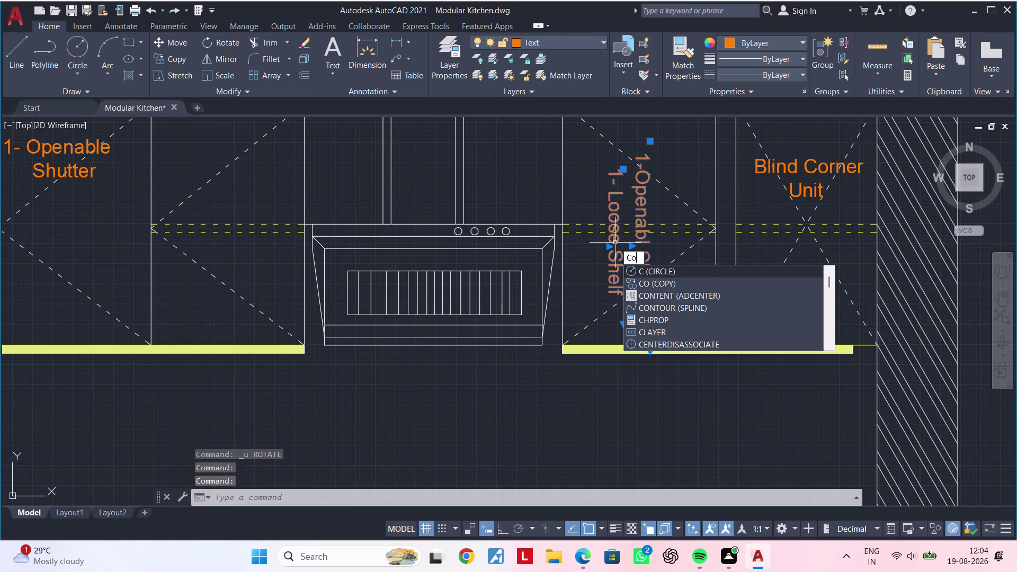
key(space)
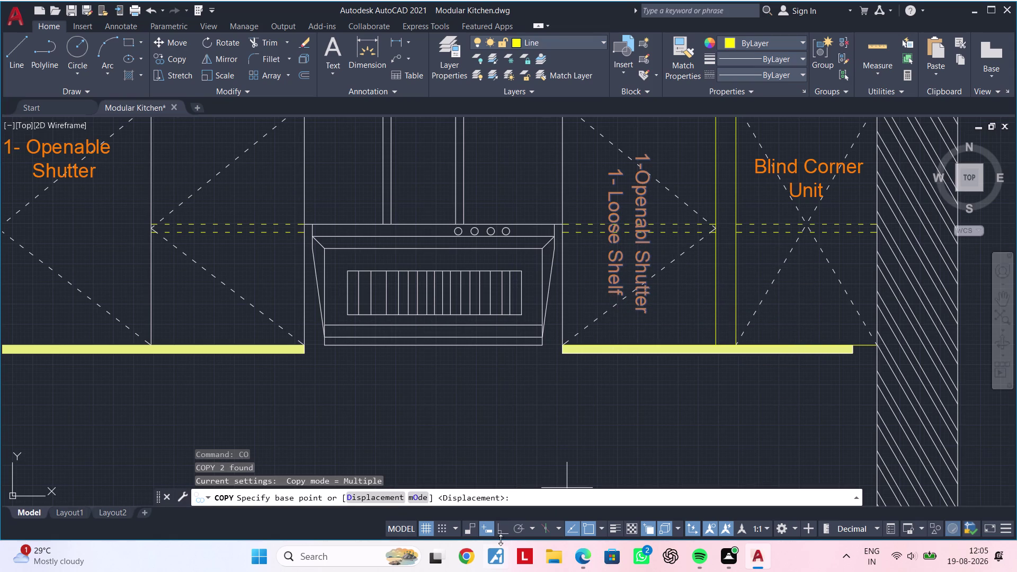
click(503, 528)
click(632, 335)
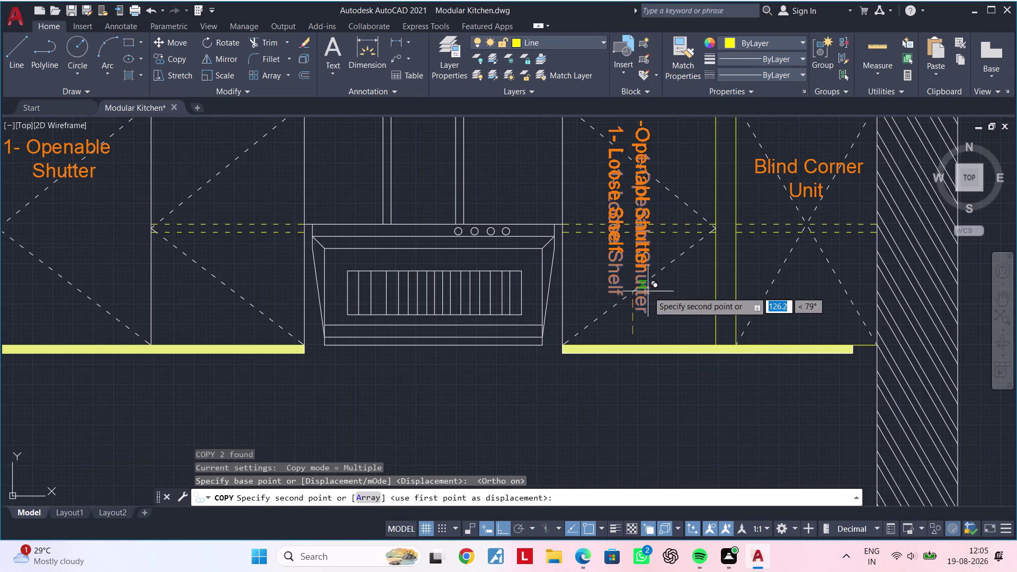
key(Escape)
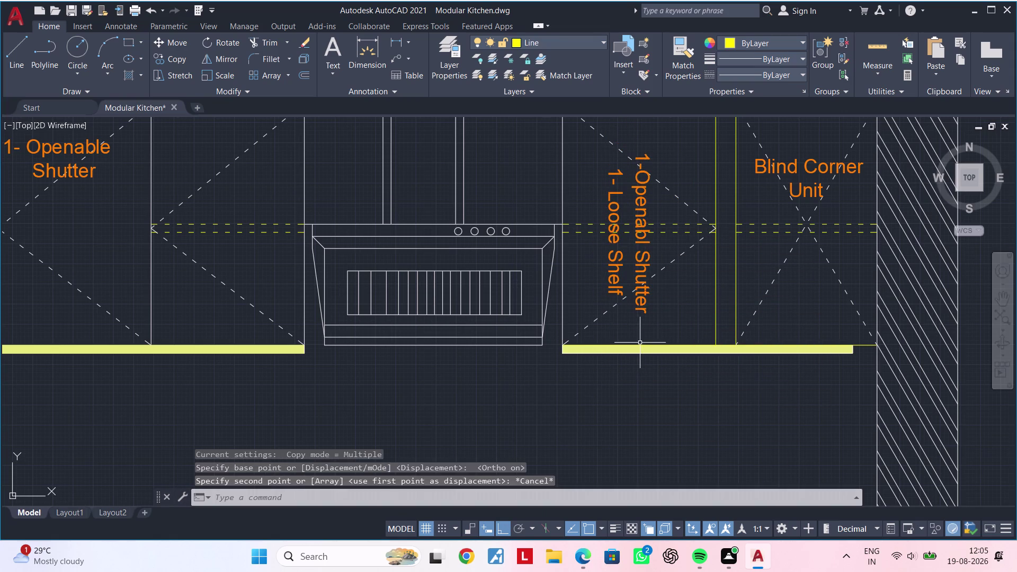
key(Escape)
key(Escape)
Rotate the two label lines again and undo the result.
click(643, 271)
click(612, 271)
key(r)
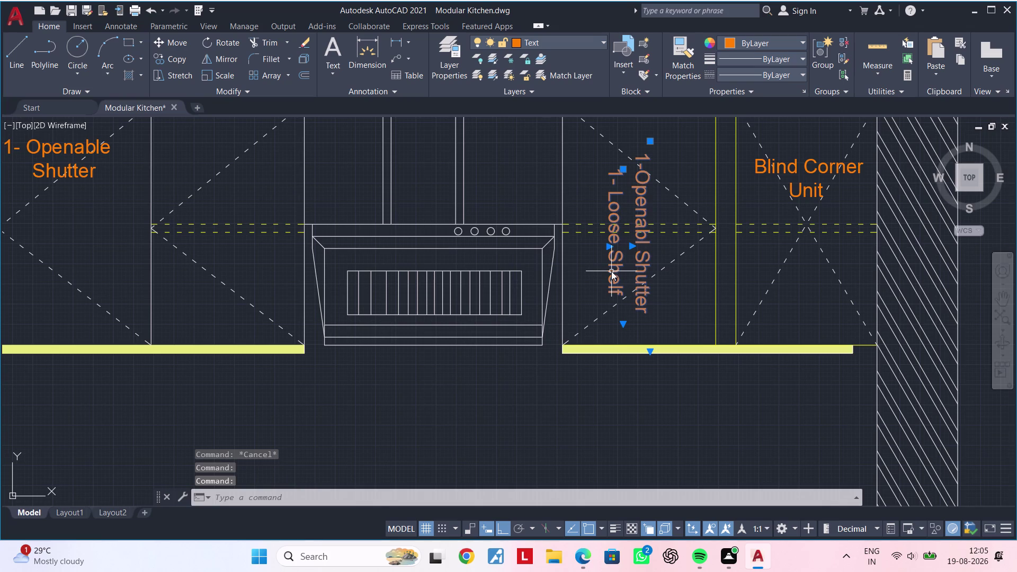
key(o)
key(space)
click(625, 321)
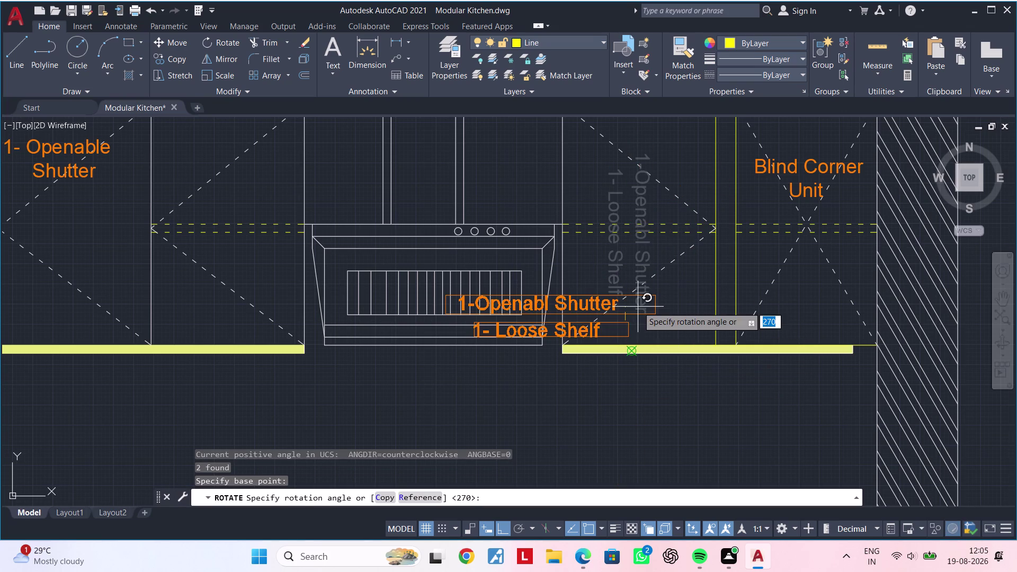
click(637, 307)
key(ctrl+z)
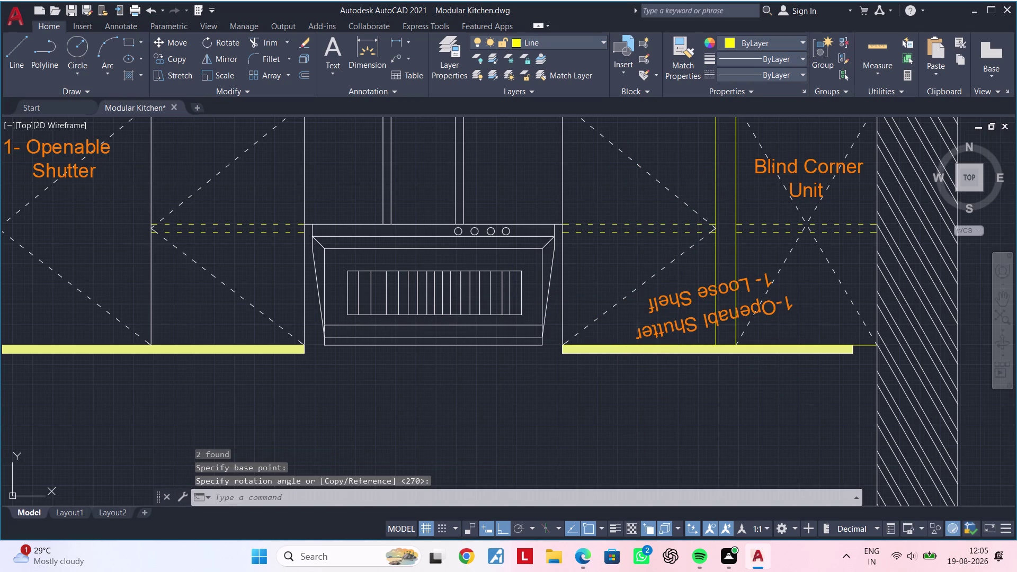
key(Escape)
Reselect the shutter and Loose Shelf lines, then cancel a stray copy command.
click(643, 265)
click(619, 265)
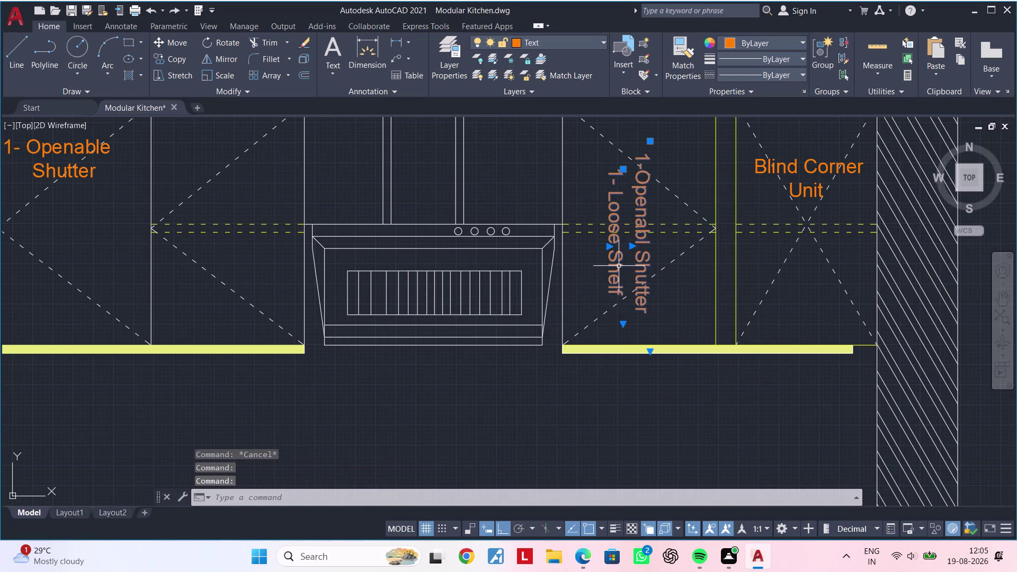
key(c)
key(o)
key(Escape)
key(Escape)
key(Escape)
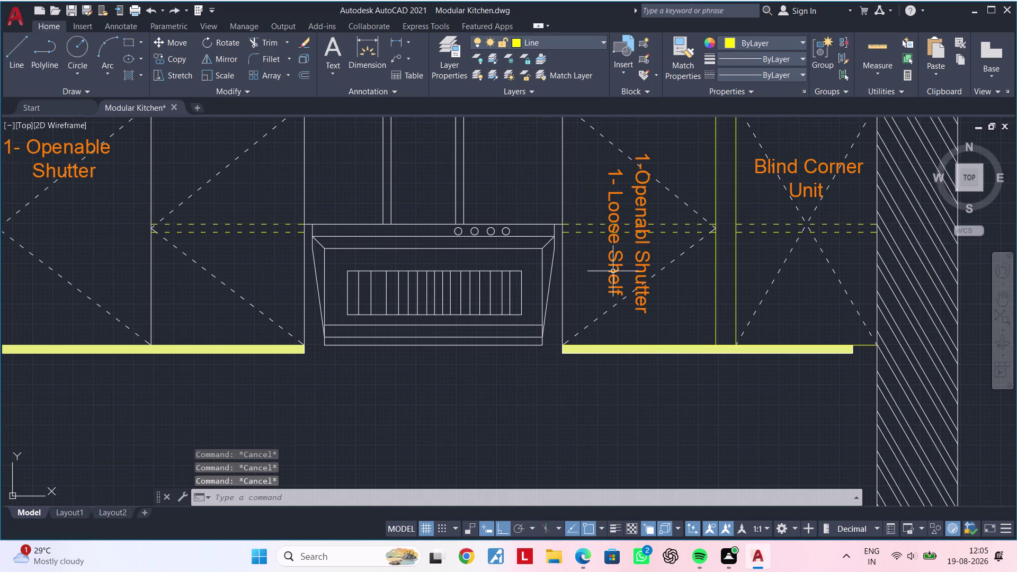
Rotate the 1-Openabl Shutter and 1- Loose Shelf lines, then undo the wrong angle.
click(613, 271)
click(639, 272)
text(ro)
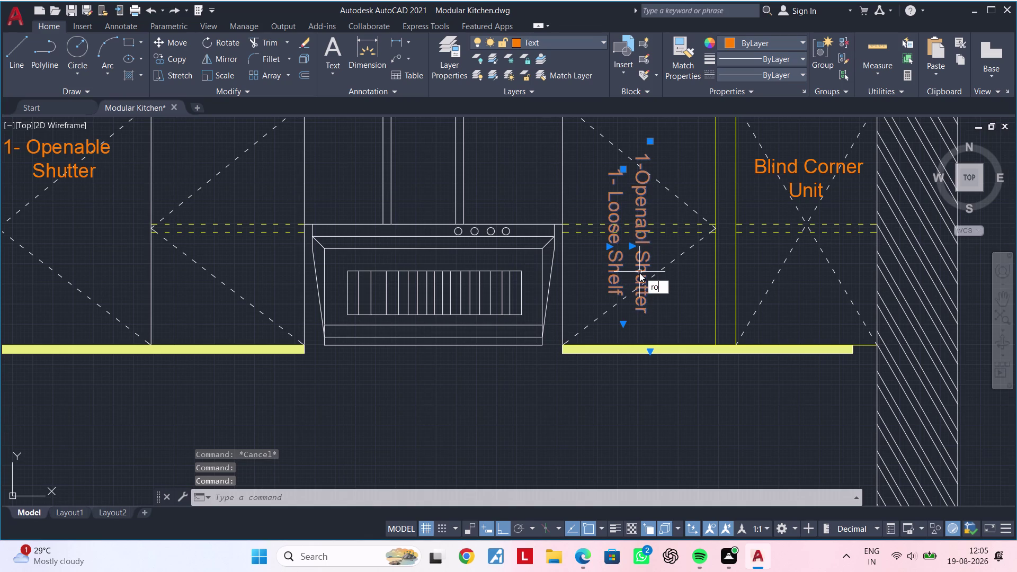
key(space)
click(642, 273)
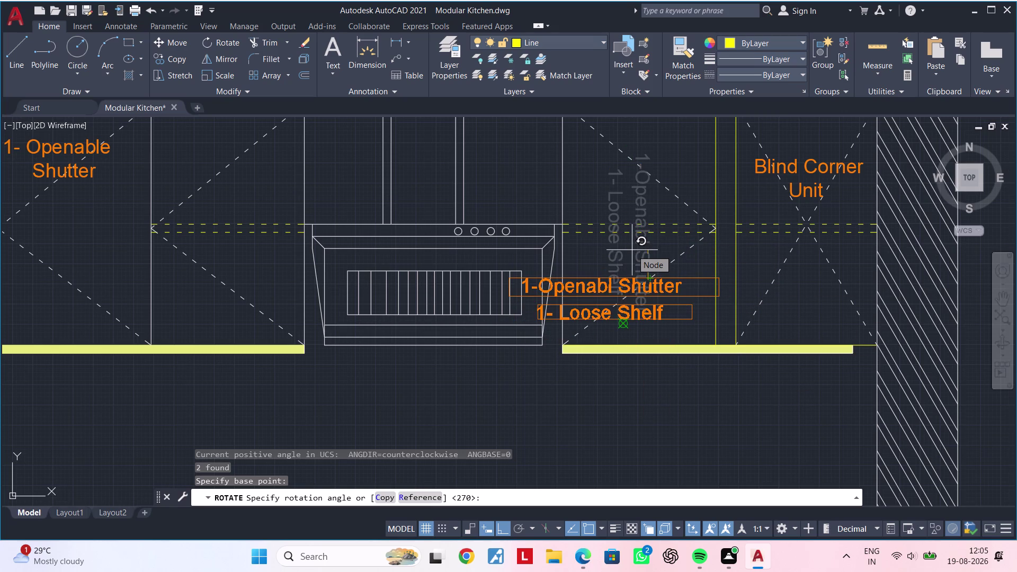
click(632, 250)
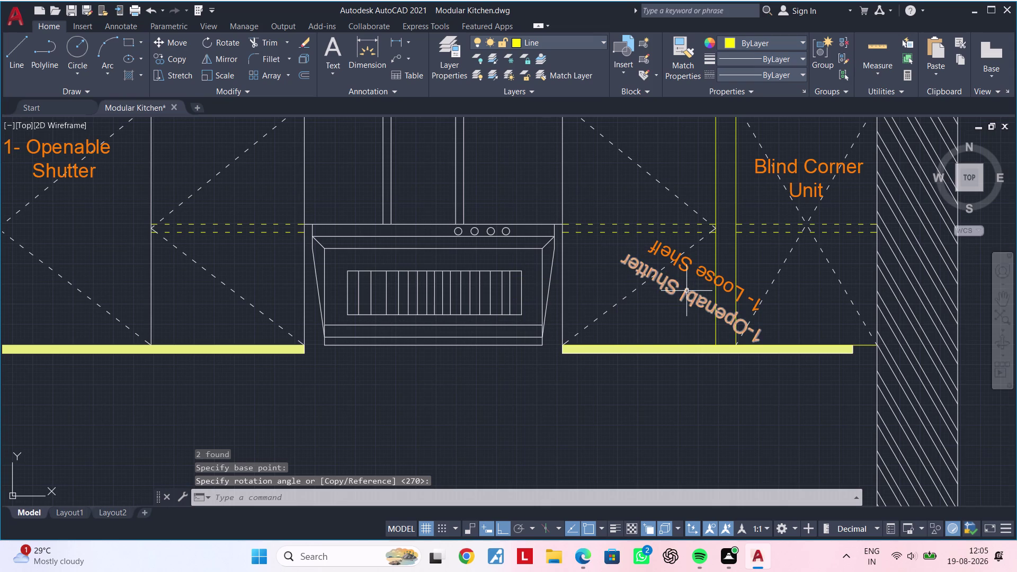
key(ctrl+z)
key(Escape)
key(Escape)
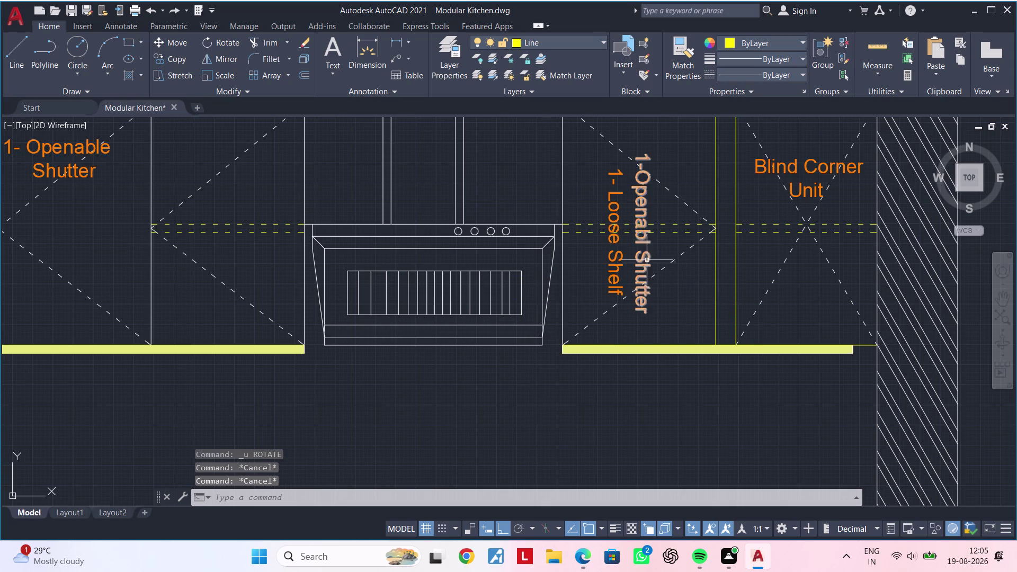
Rotate both label lines once more so they read horizontally.
click(643, 260)
click(620, 261)
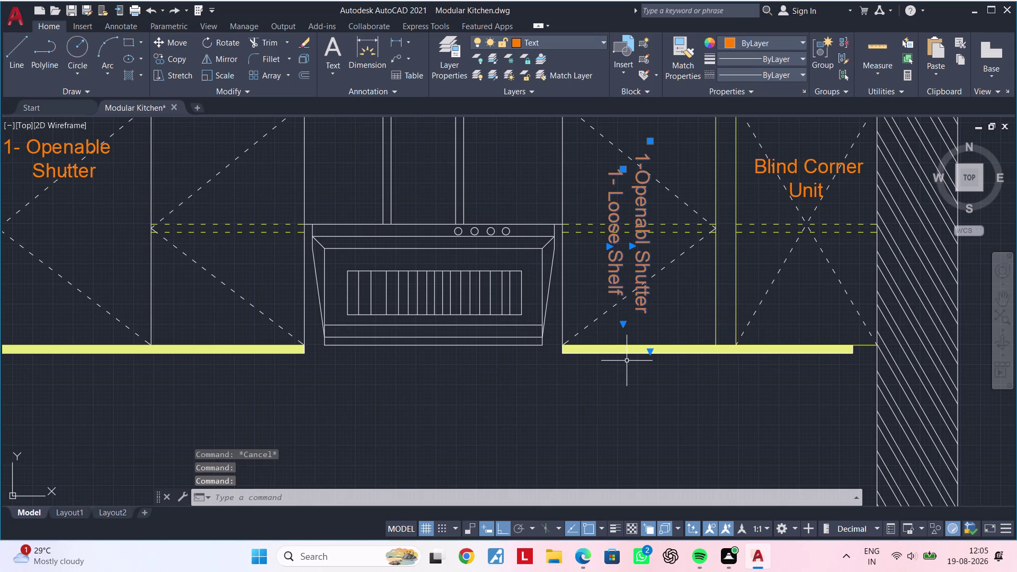
text(ro)
key(space)
click(636, 255)
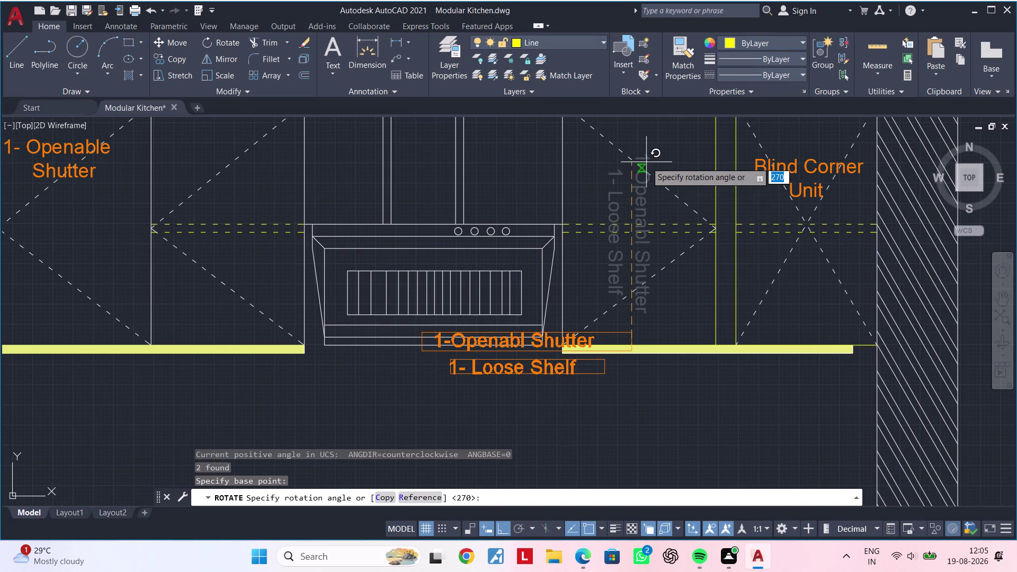
scroll(down, 3)
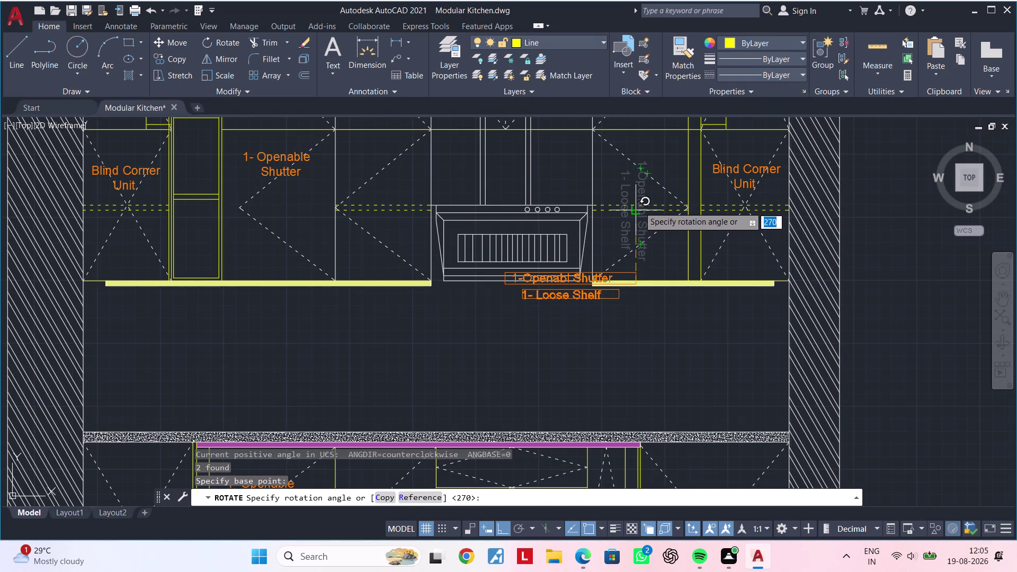
click(639, 207)
Select the horizontal 1-Openabl Shutter and 1- Loose Shelf text lines.
click(571, 295)
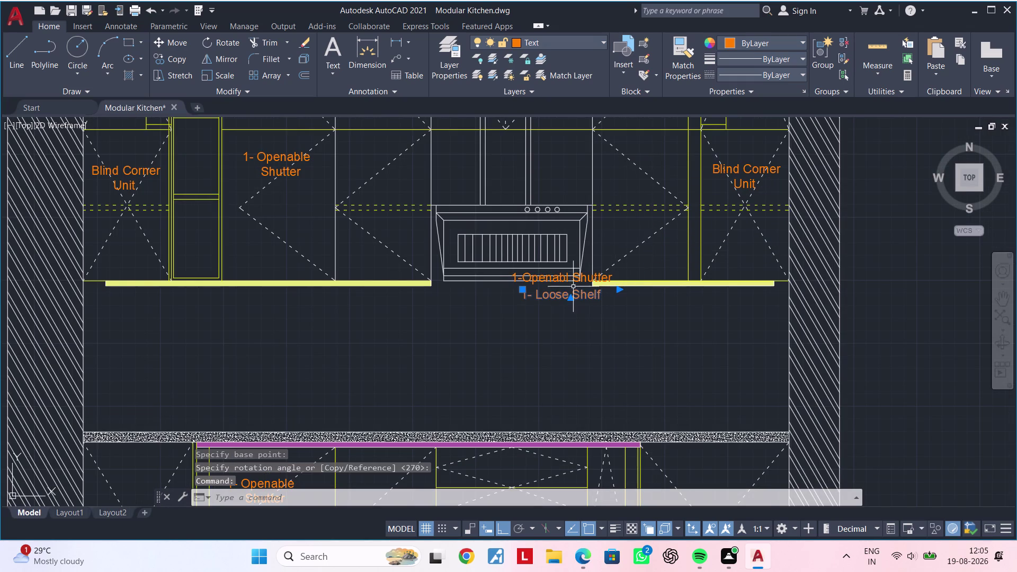
click(576, 279)
scroll(down, 3)
key(Escape)
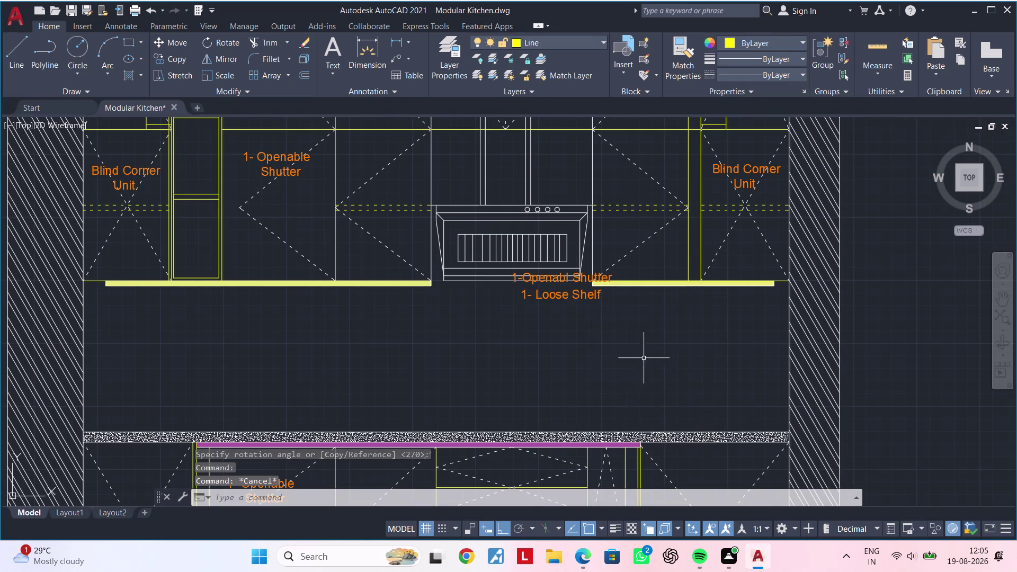
middle_drag(641, 361, 641, 401)
scroll(up, 3)
click(577, 247)
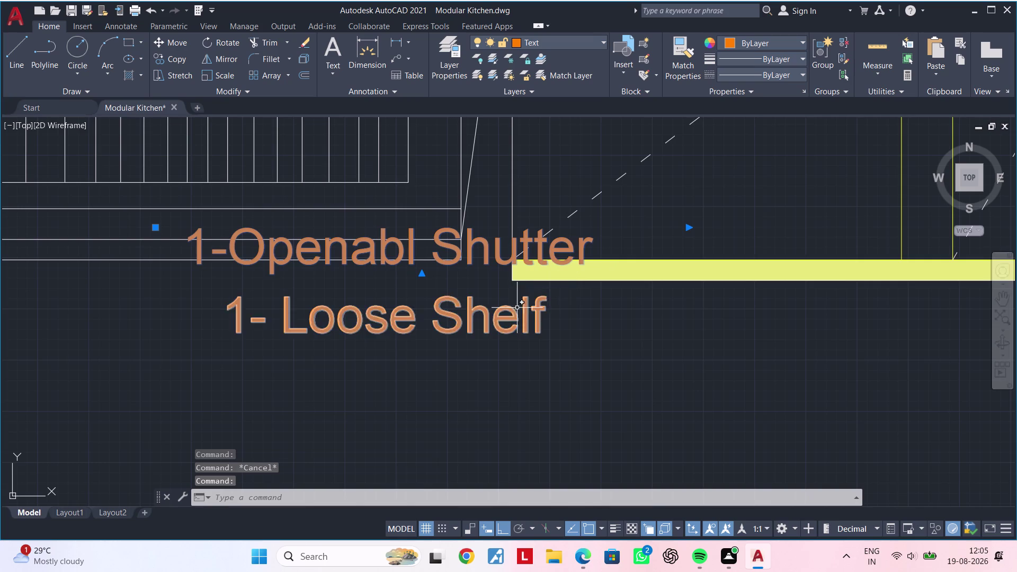
click(515, 315)
scroll(down, 3)
middle_drag(669, 352, 584, 370)
Move the label into the right wall cabinet beside Blind Corner Unit.
text(m)
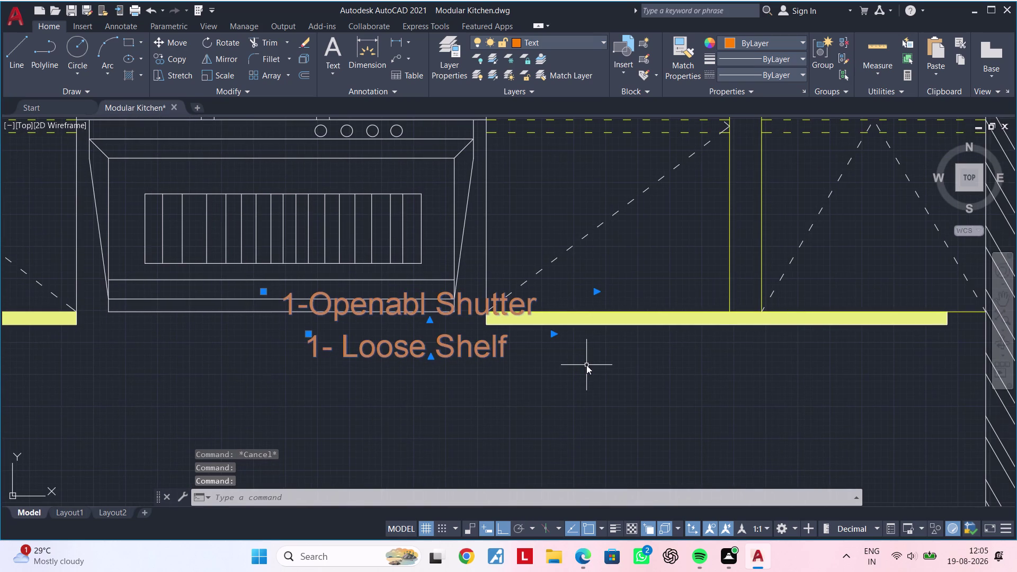
key(space)
drag(428, 347, 435, 344)
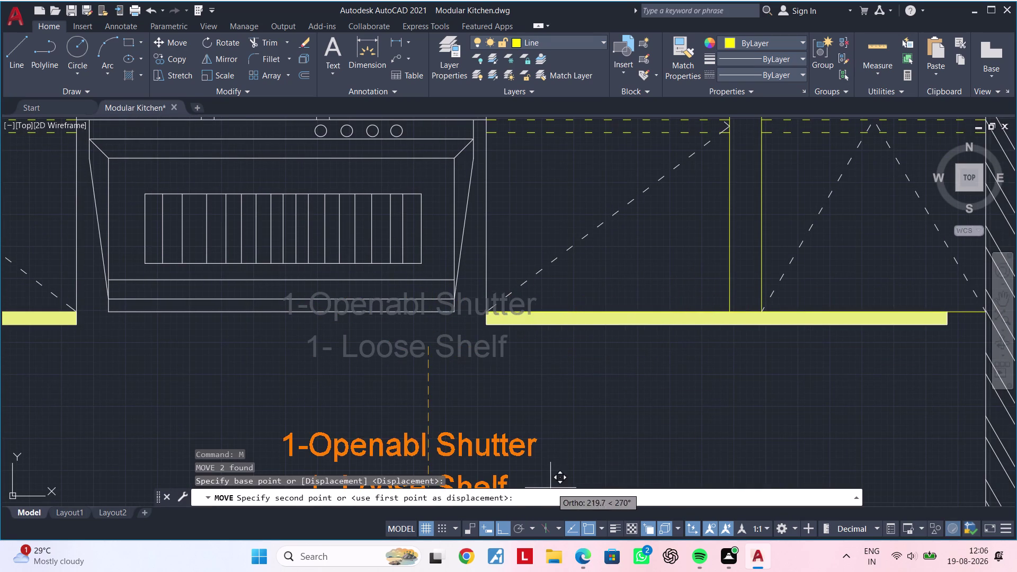
click(508, 525)
scroll(down, 3)
middle_drag(632, 254, 620, 370)
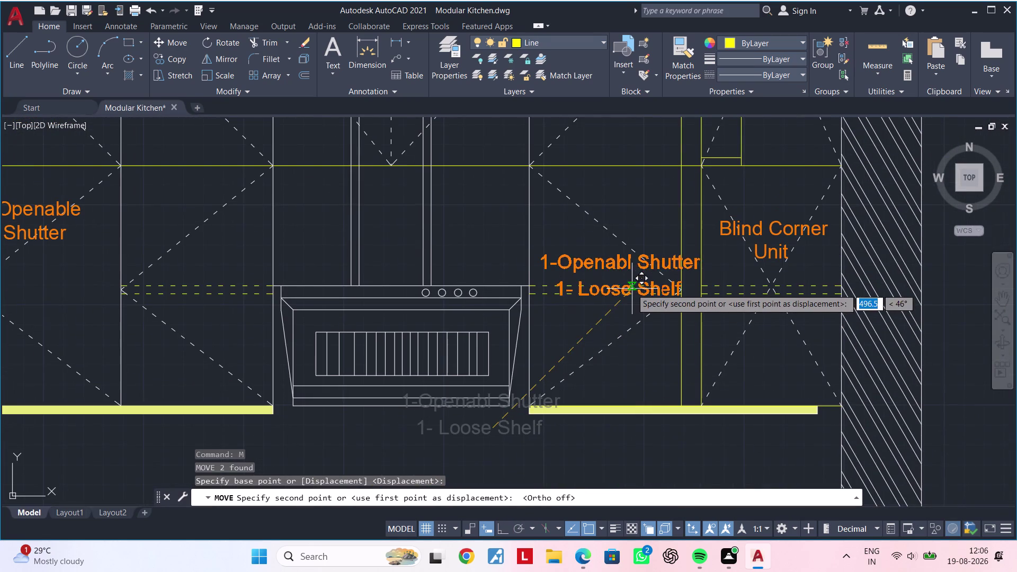
scroll(up, 3)
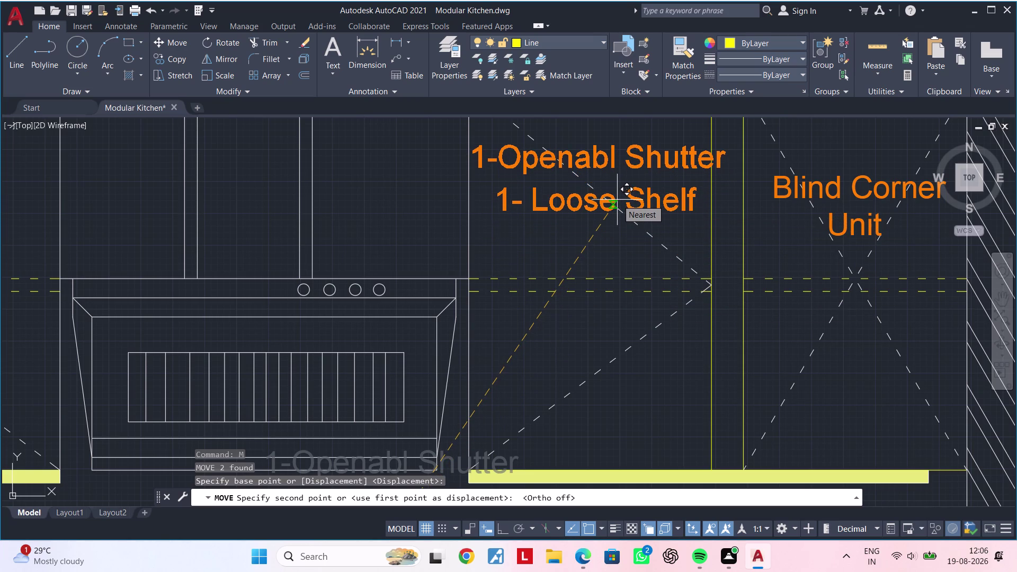
click(616, 209)
scroll(down, 3)
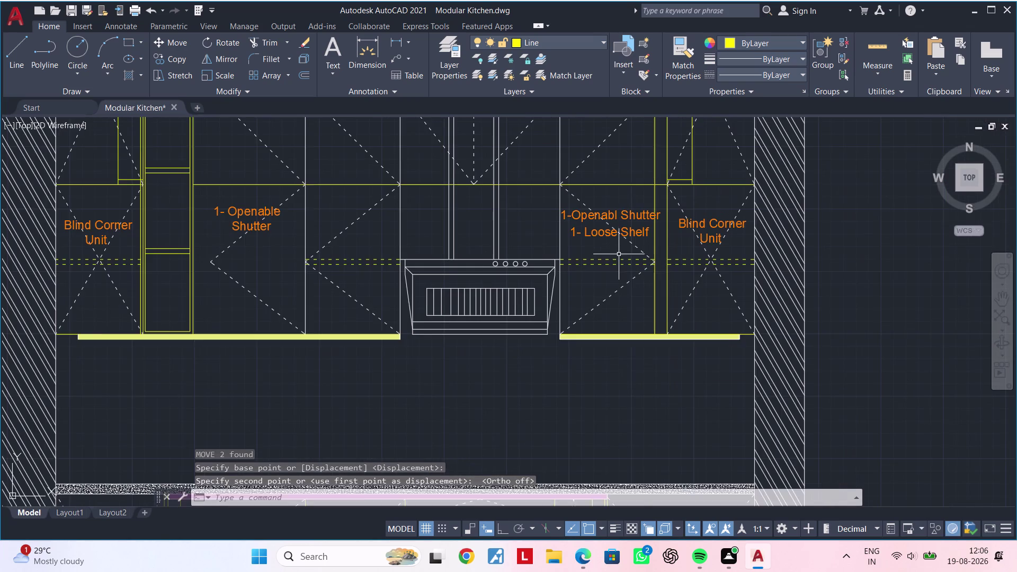
middle_drag(618, 254, 650, 255)
scroll(up, 3)
double_click(683, 210)
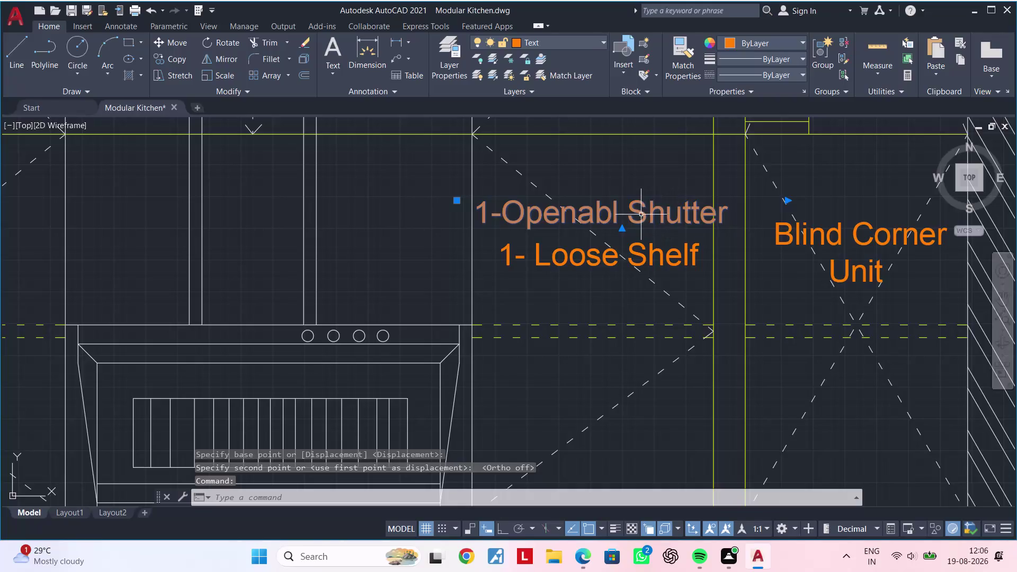
Break the shutter label after Openabl onto two lines and indent both lines.
triple_click(643, 215)
click(626, 215)
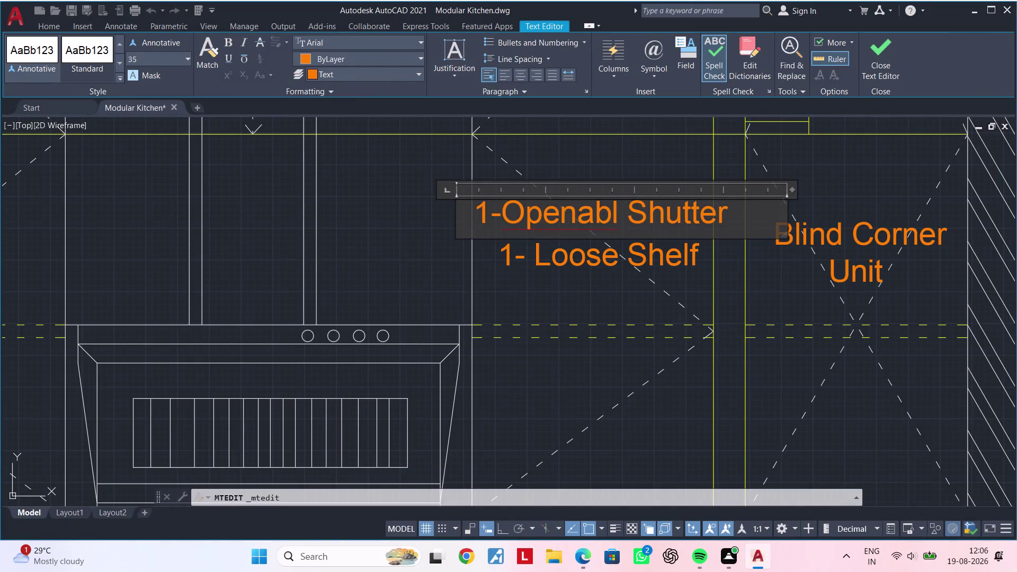
key(Return)
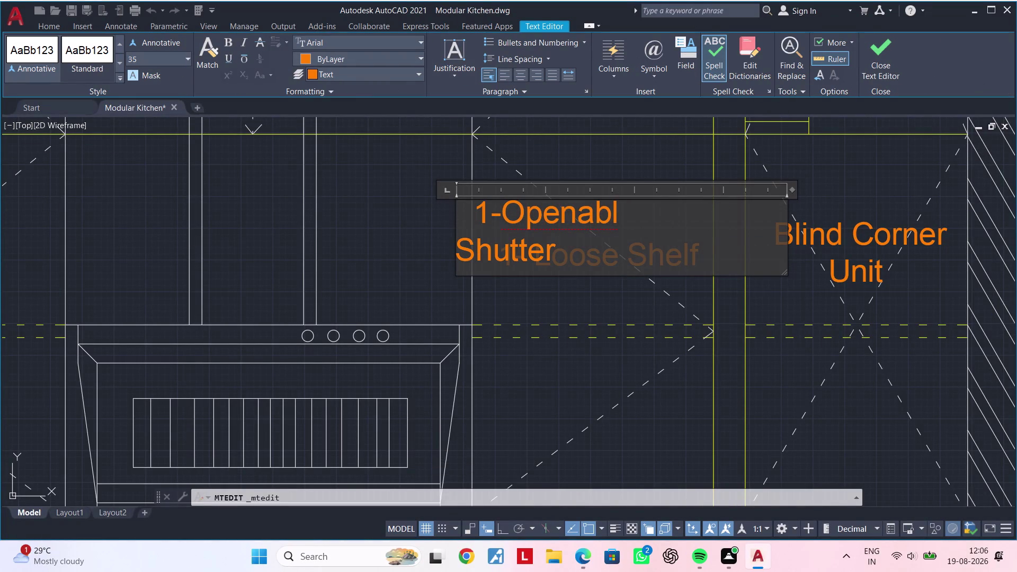
key(space)
key(space)
key(space)
key(space)
key(space)
key(space)
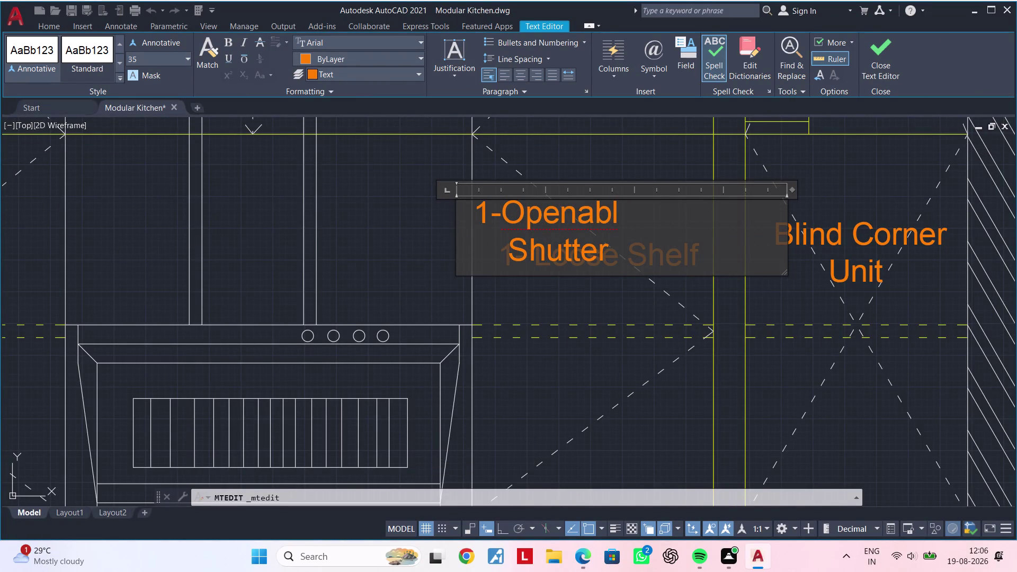
click(480, 220)
key(space)
key(space)
key(space)
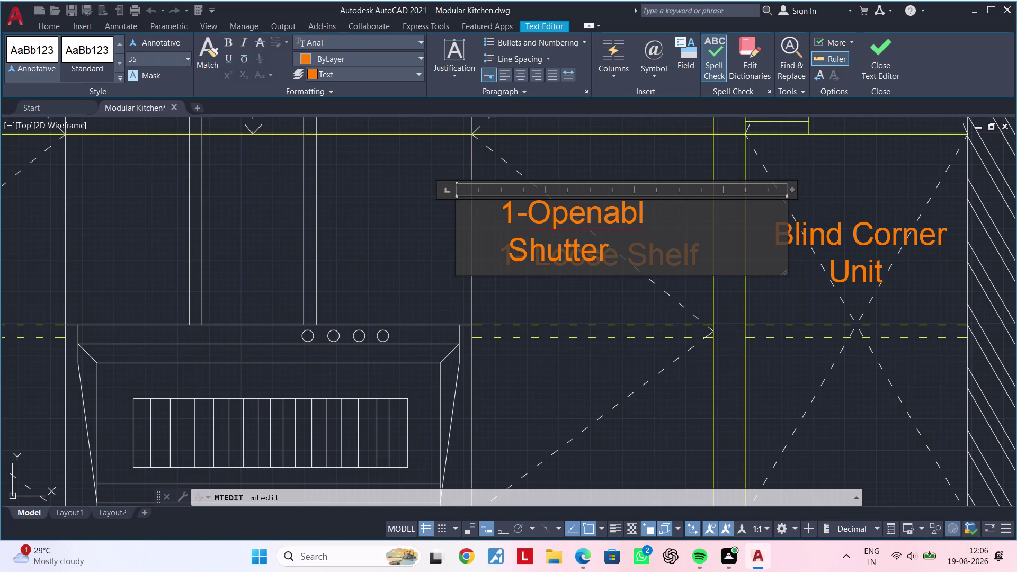
Correct 'Openabl' to 'Openable' and close the text editor.
click(652, 213)
key(e)
key(BackSpace)
key(BackSpace)
key(e)
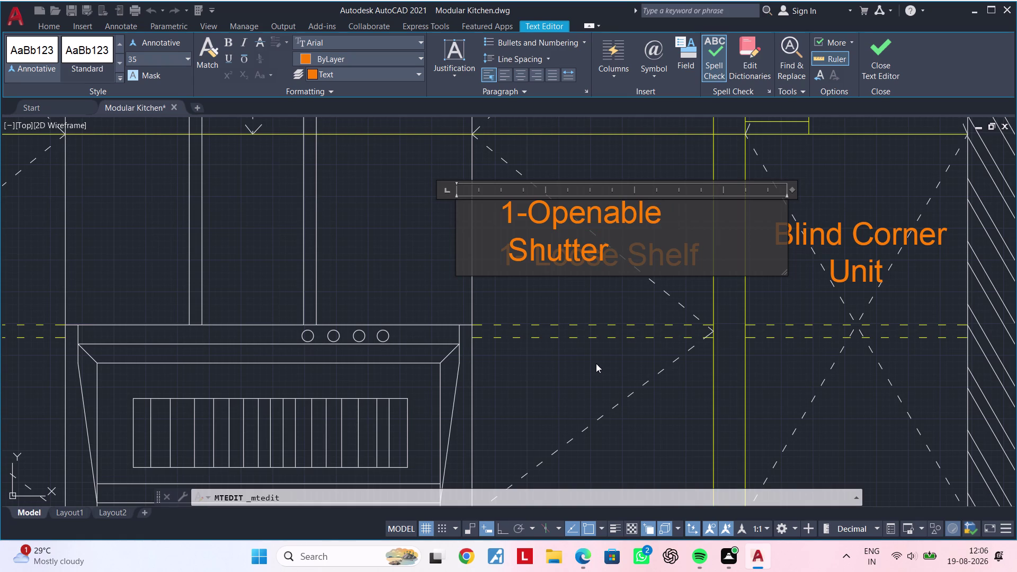
click(592, 368)
scroll(down, 3)
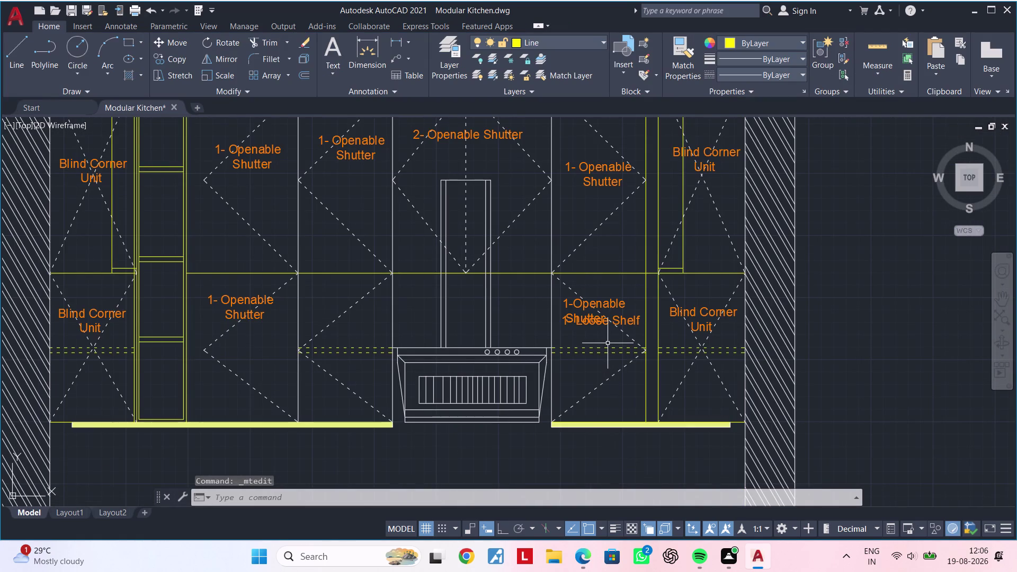
Move the 1- Loose Shelf line below the Openable Shutter line.
scroll(up, 3)
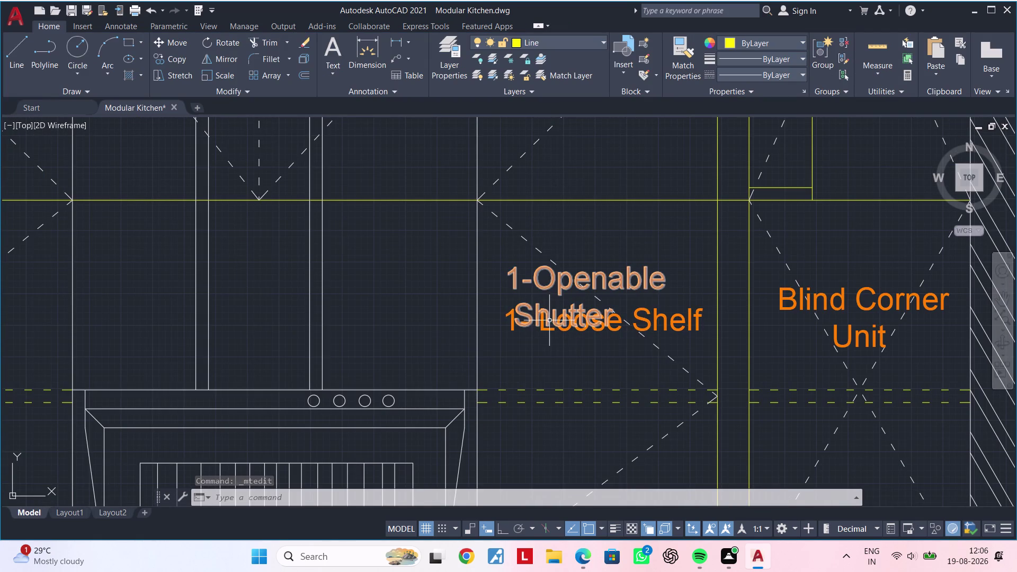
click(546, 329)
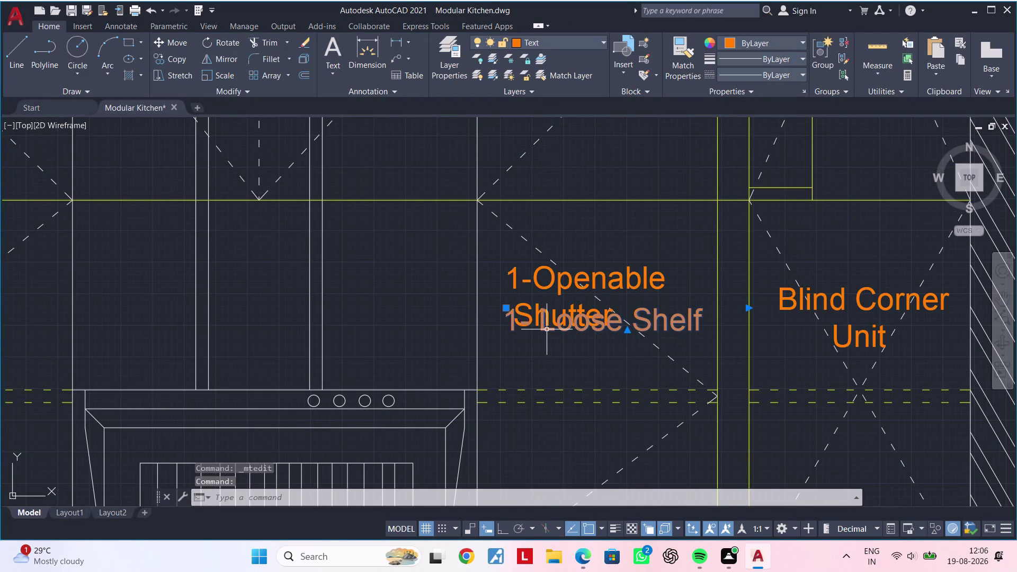
text(m)
key(space)
click(556, 323)
click(552, 349)
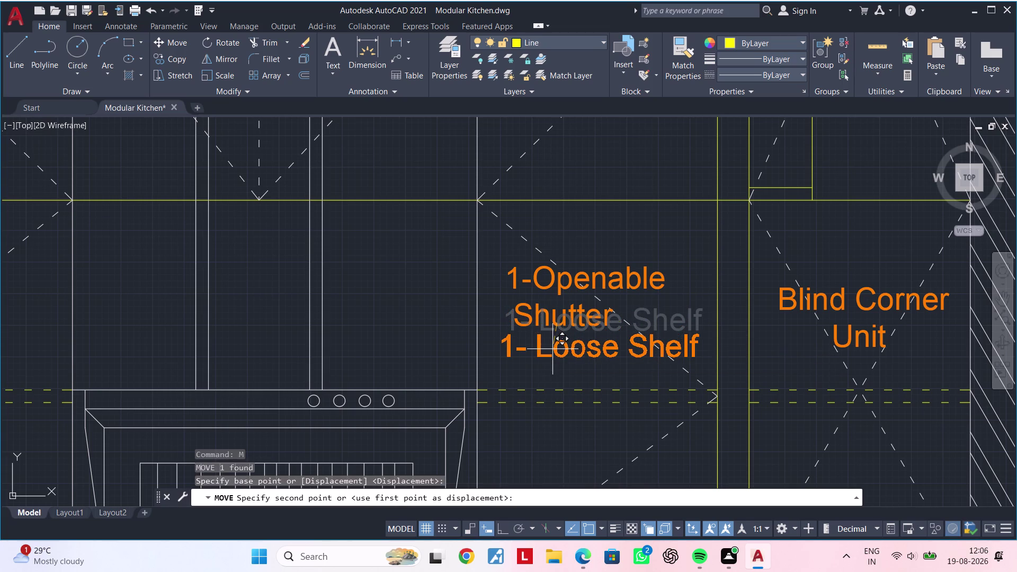
middle_drag(590, 380, 630, 346)
key(Escape)
click(616, 317)
click(605, 283)
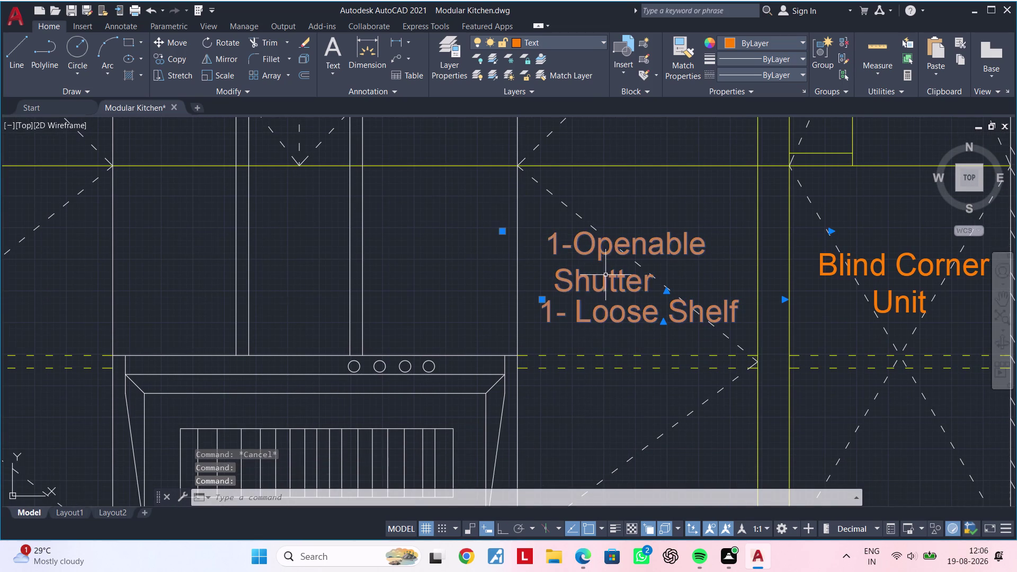
scroll(down, 3)
middle_drag(616, 305, 662, 265)
Copy the stacked shutter-and-shelf label into another wall cabinet and a base cabinet.
key(c)
key(o)
key(space)
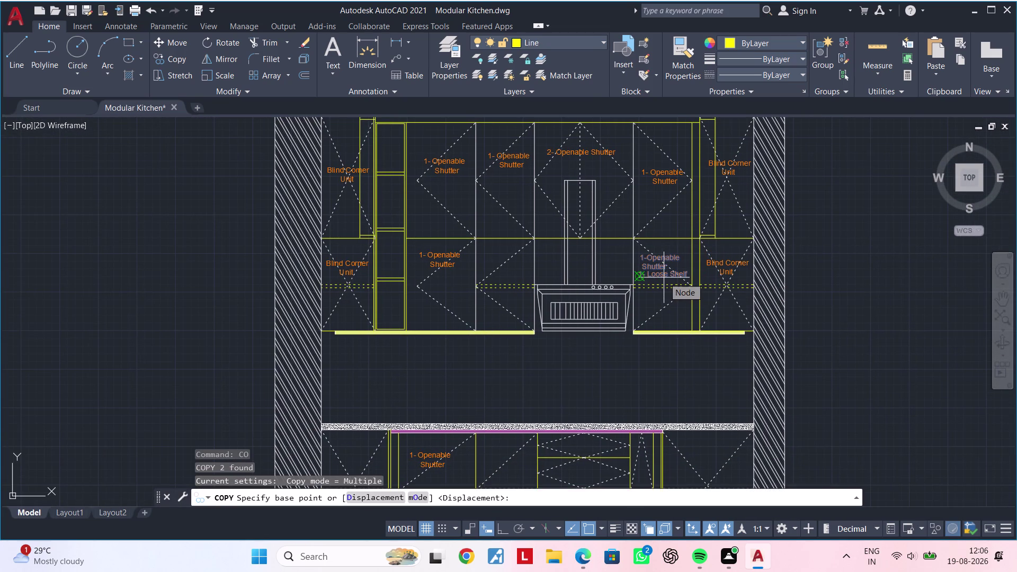
click(663, 264)
scroll(up, 3)
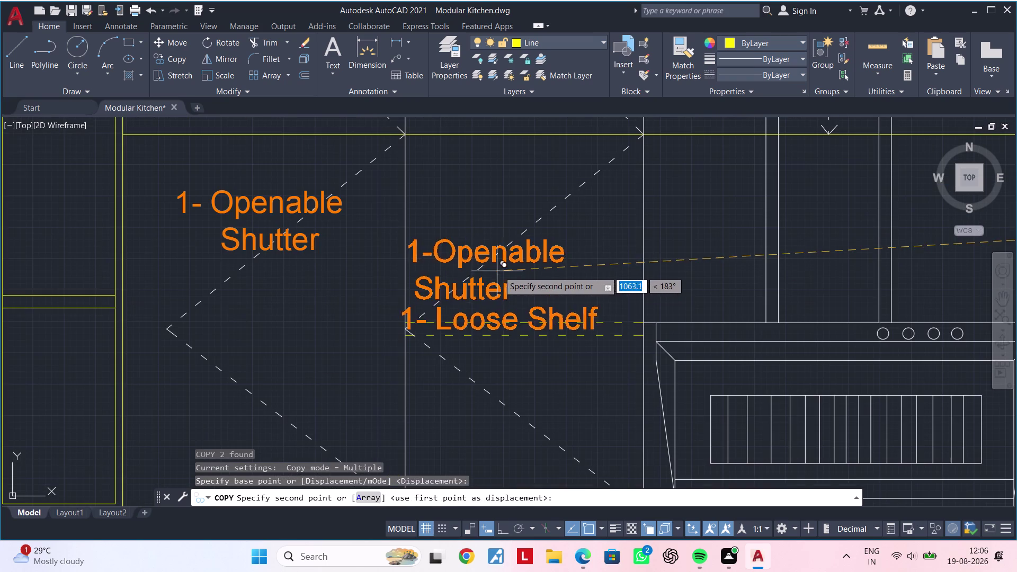
click(514, 253)
scroll(down, 3)
middle_drag(510, 296, 602, 242)
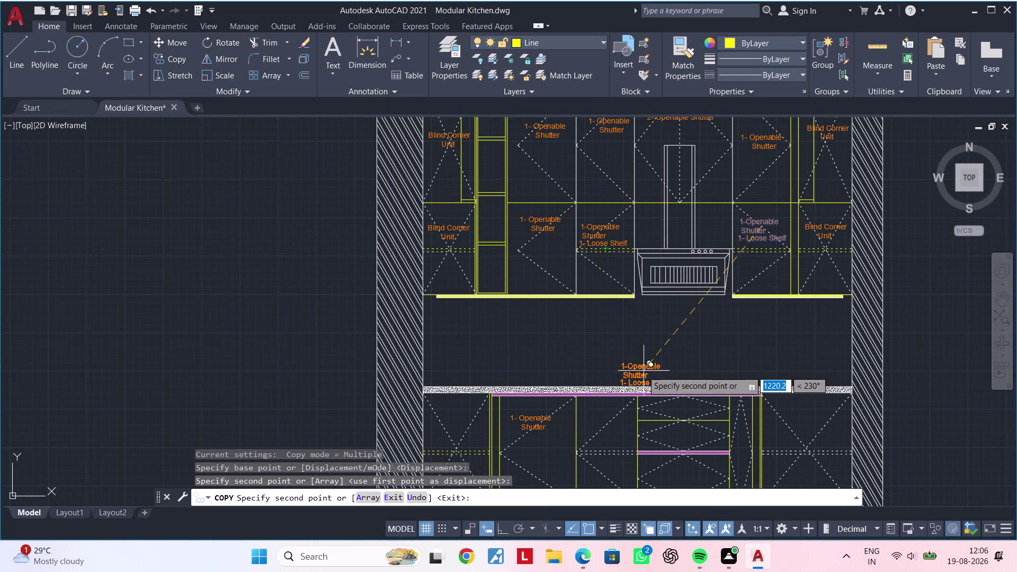
middle_drag(641, 370, 659, 275)
scroll(up, 3)
click(622, 326)
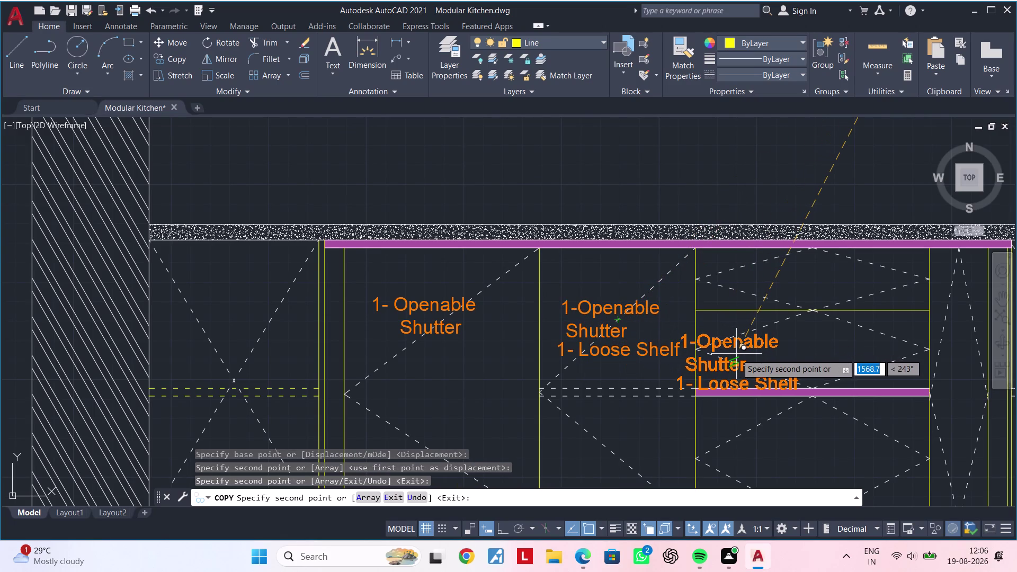
Place one more shutter label copy in a wall cabinet and end copying.
middle_drag(729, 354, 541, 353)
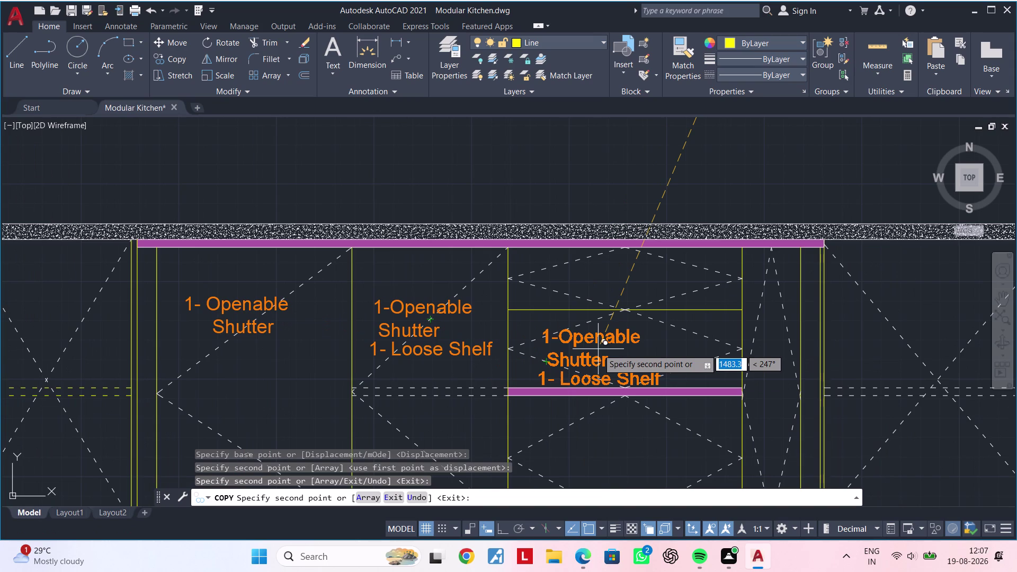
scroll(down, 3)
middle_drag(632, 346, 635, 308)
key(Escape)
key(Escape)
middle_drag(563, 320, 656, 389)
click(495, 174)
key(c)
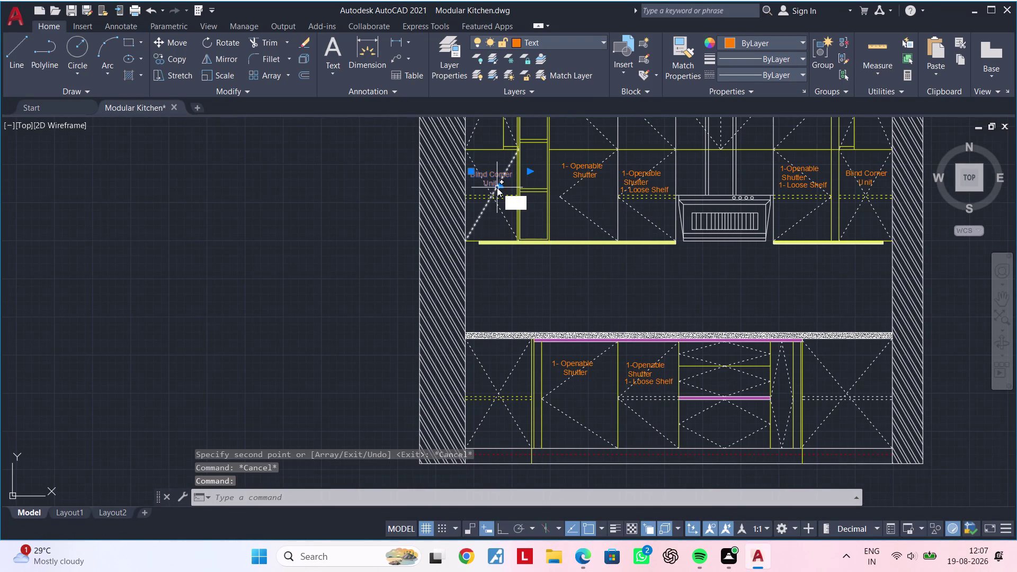
Copy the Blind Corner Unit label into the left and right base corner cabinets.
key(o)
key(space)
click(491, 191)
middle_drag(509, 331, 528, 243)
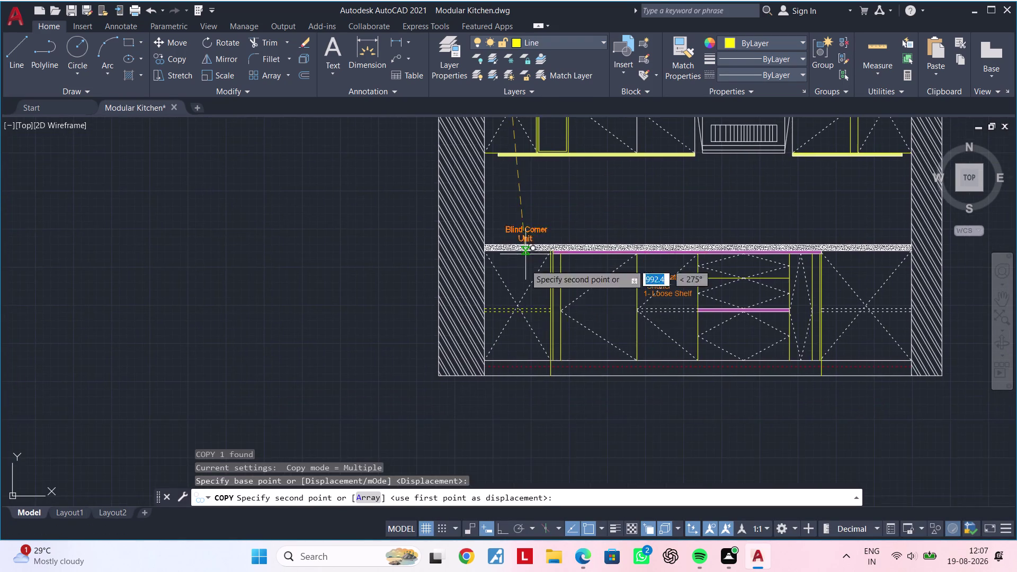
scroll(up, 3)
click(514, 304)
scroll(down, 3)
middle_drag(678, 325, 365, 319)
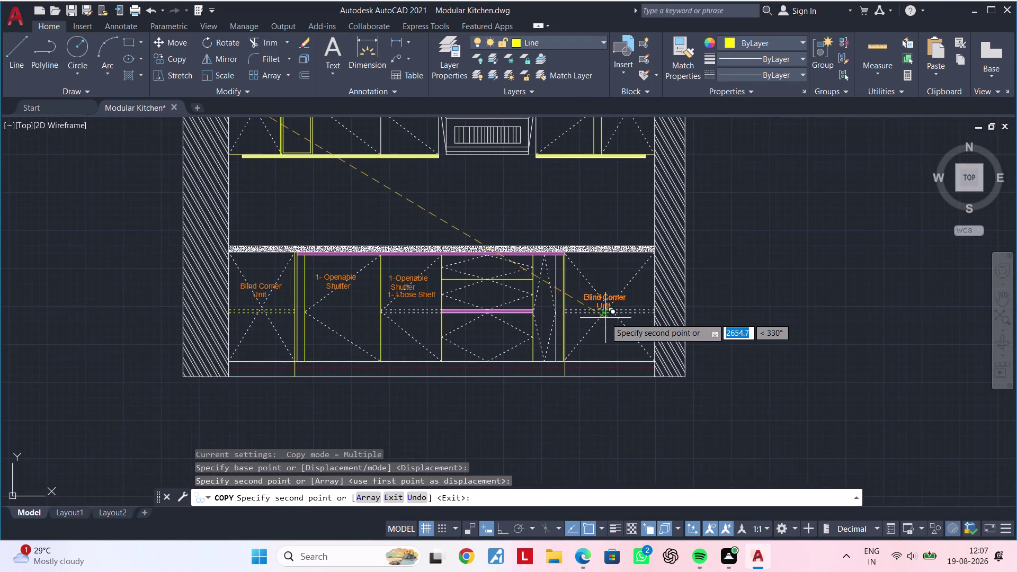
scroll(up, 3)
click(612, 303)
key(Escape)
key(Escape)
key(Escape)
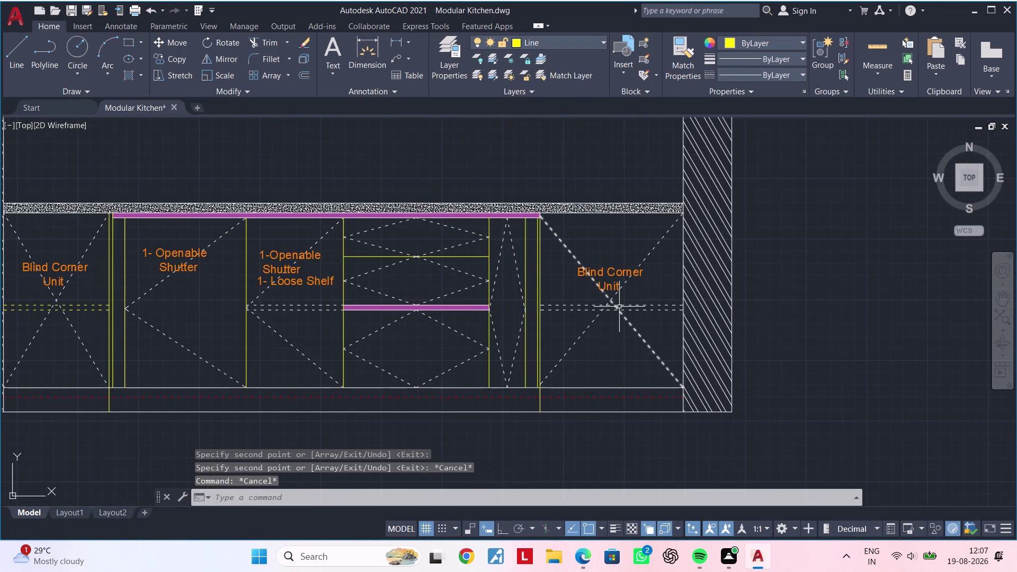
Pan over to the plan and select its BPO label.
middle_drag(583, 308, 636, 368)
scroll(down, 3)
middle_drag(562, 300, 569, 300)
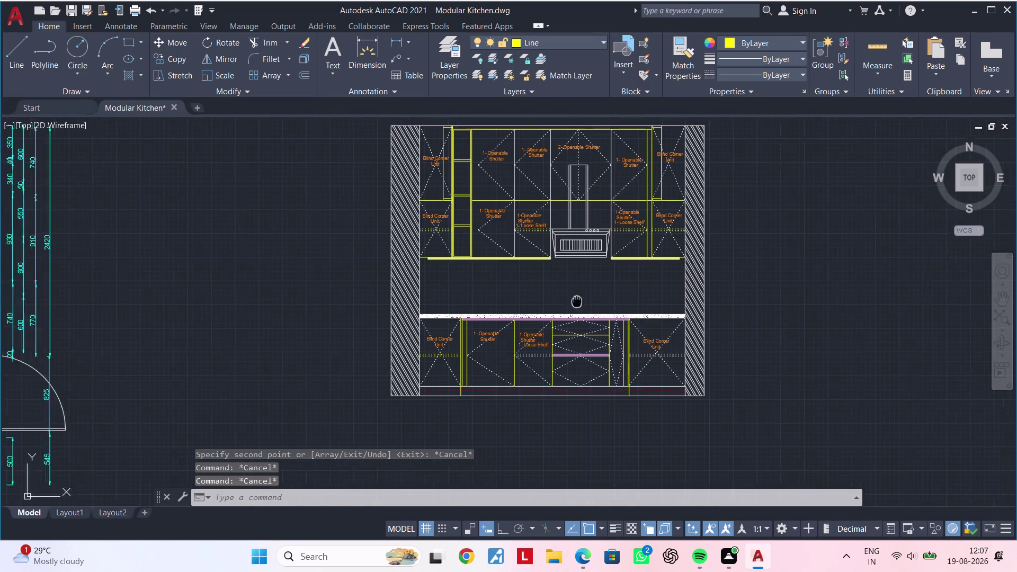
middle_drag(568, 300, 879, 308)
middle_drag(584, 308, 674, 309)
scroll(up, 3)
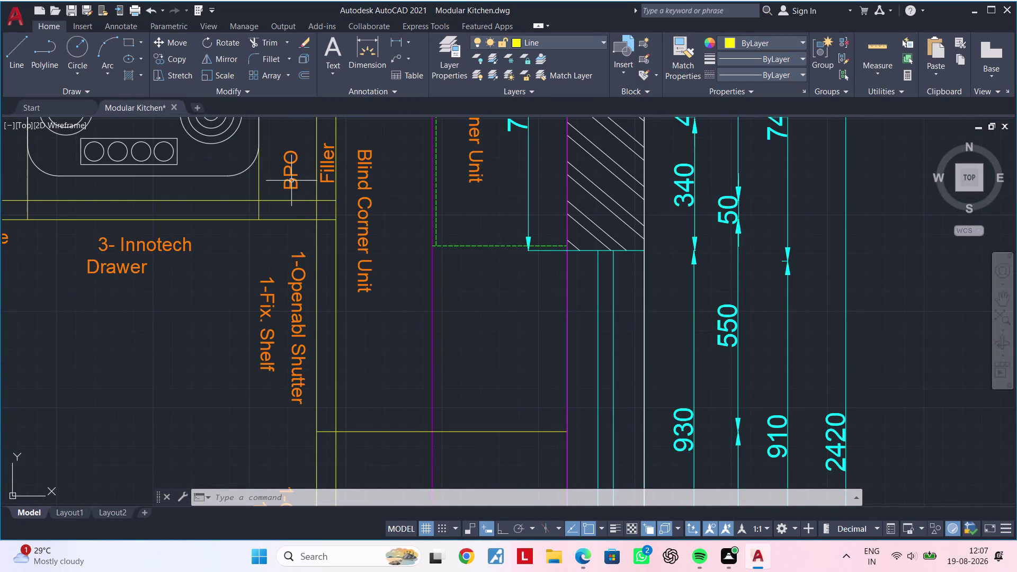
scroll(up, 3)
click(288, 173)
Copy the BPO label into the narrow pull-out section beside the right Blind Corner Unit.
key(c)
key(o)
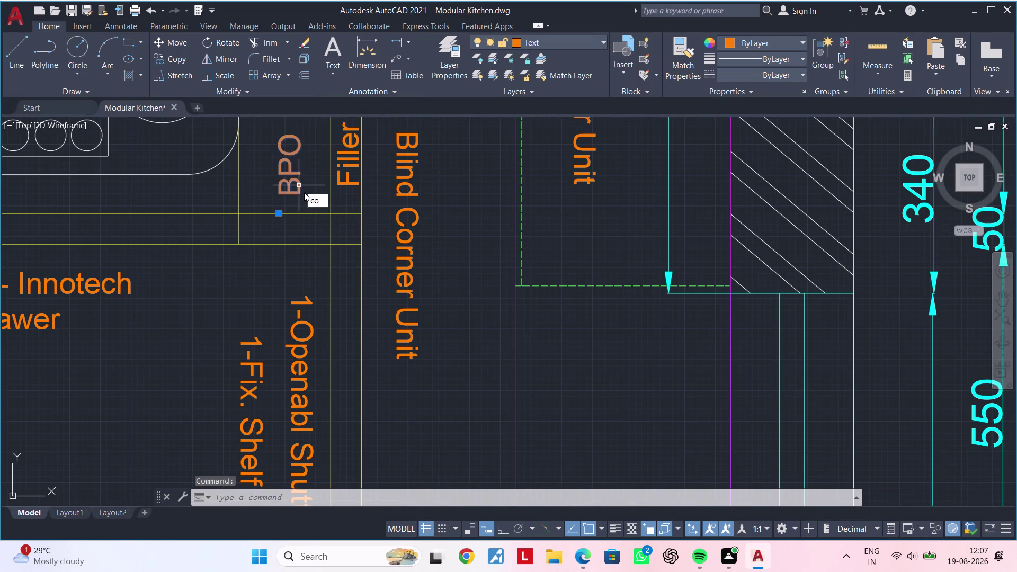
key(space)
click(290, 179)
scroll(down, 3)
middle_drag(572, 344, 383, 209)
middle_drag(663, 321, 402, 185)
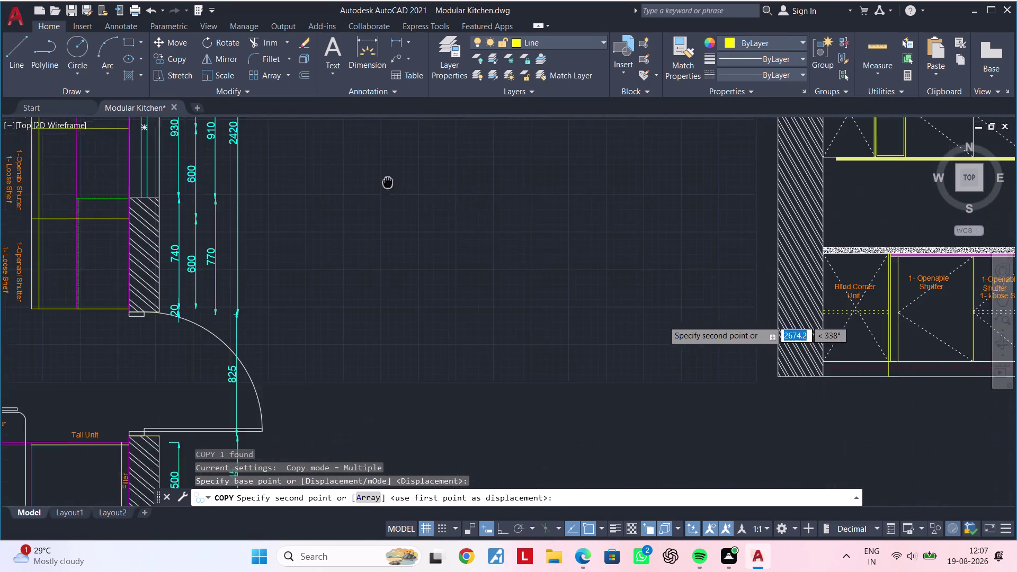
middle_drag(402, 186, 384, 181)
scroll(down, 3)
middle_drag(685, 315, 390, 274)
scroll(up, 3)
scroll(up, 3)
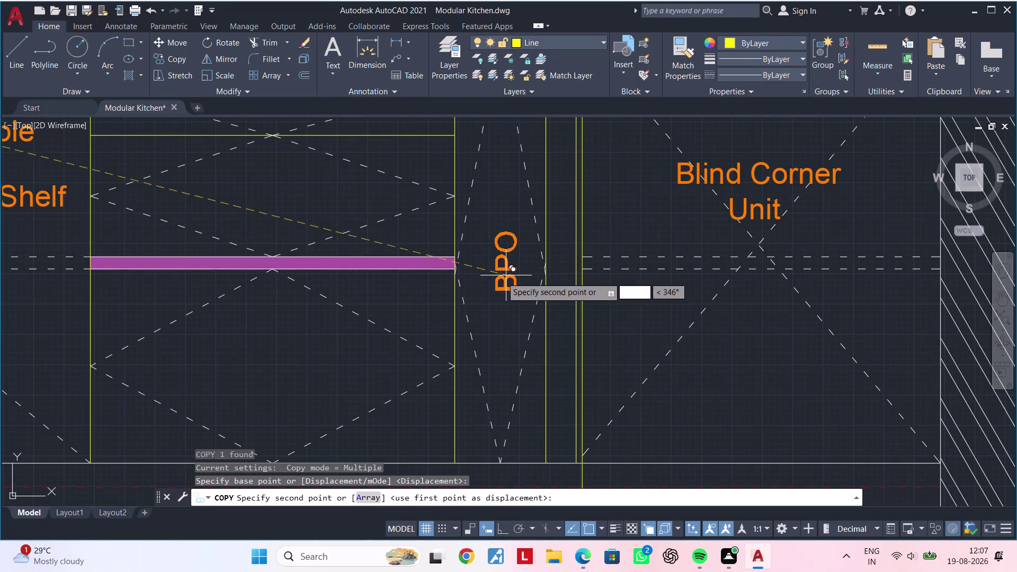
click(498, 331)
key(Escape)
key(Escape)
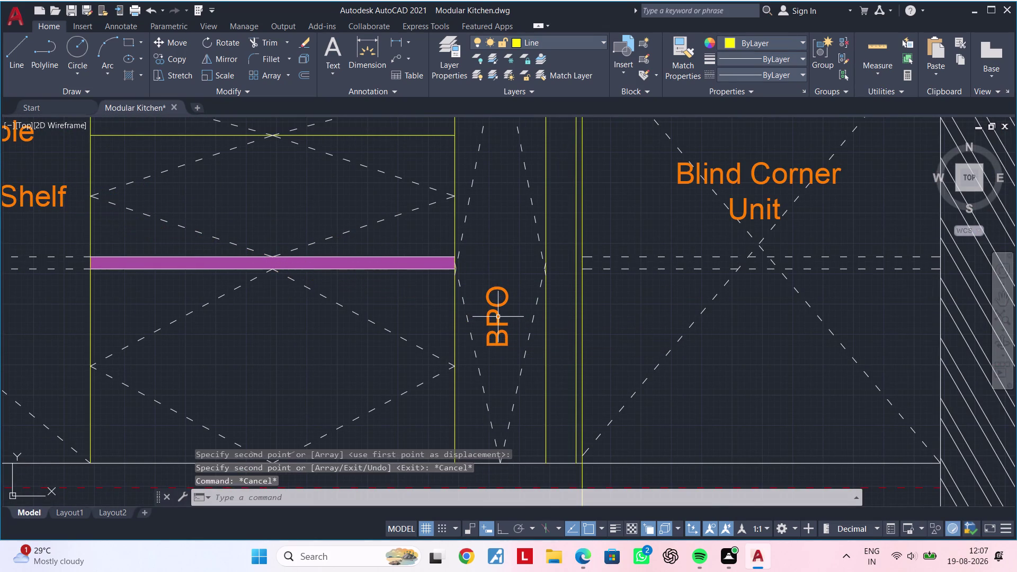
Append '-2Tire' to the BPO label in the text editor.
double_click(495, 319)
click(572, 366)
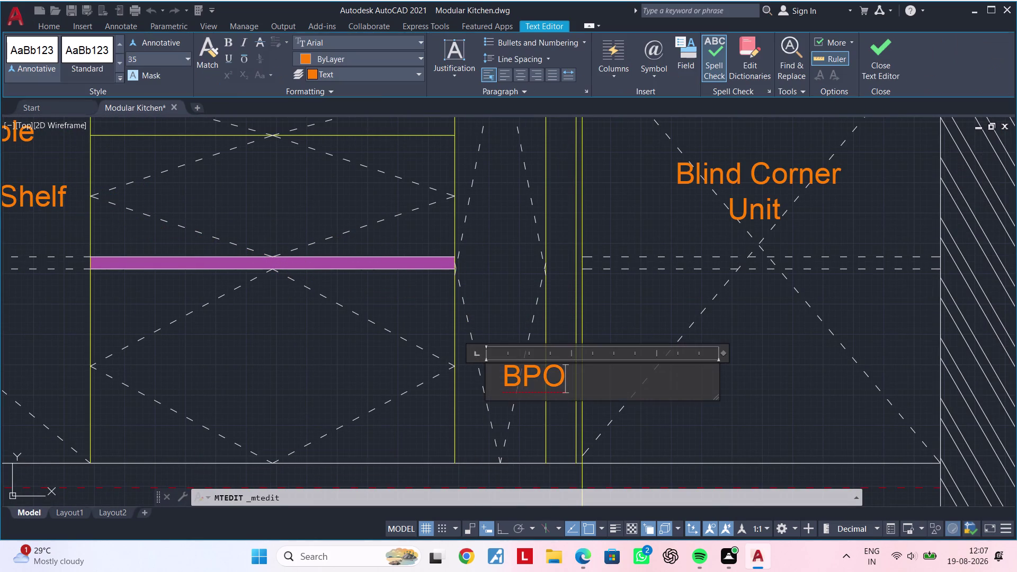
text(-)
text(2)
key(space)
key(BackSpace)
key(shift+t)
text(ire)
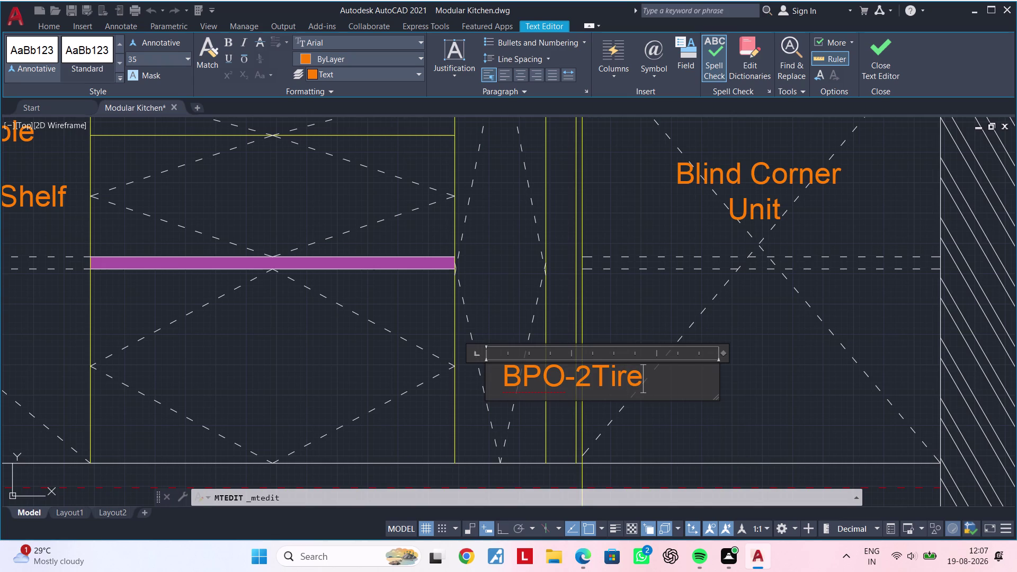
Correct the typo so the label reads 'BPO-2Tier', then close the editor.
key(BackSpace)
key(BackSpace)
text(er)
click(699, 429)
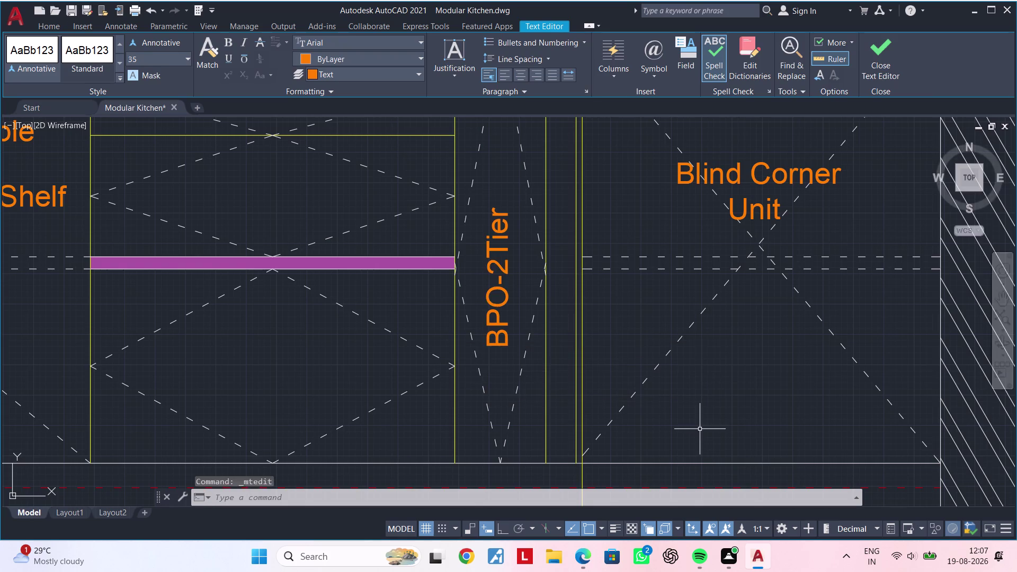
scroll(down, 3)
middle_drag(702, 402, 699, 414)
scroll(down, 3)
middle_drag(683, 390, 676, 427)
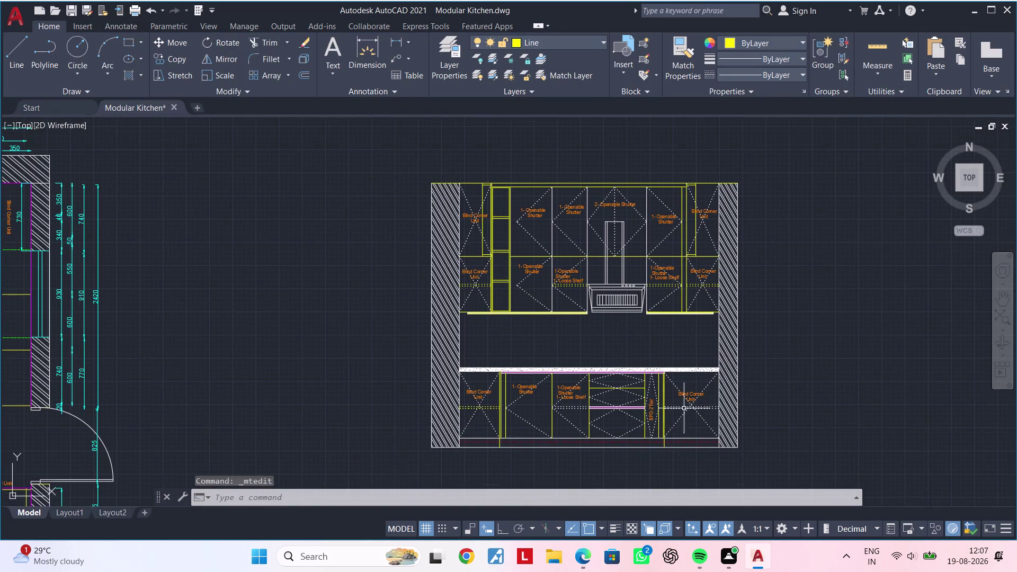
Pan over to the plan and select its Filler label.
middle_drag(505, 362, 882, 361)
middle_drag(567, 354, 703, 356)
scroll(up, 3)
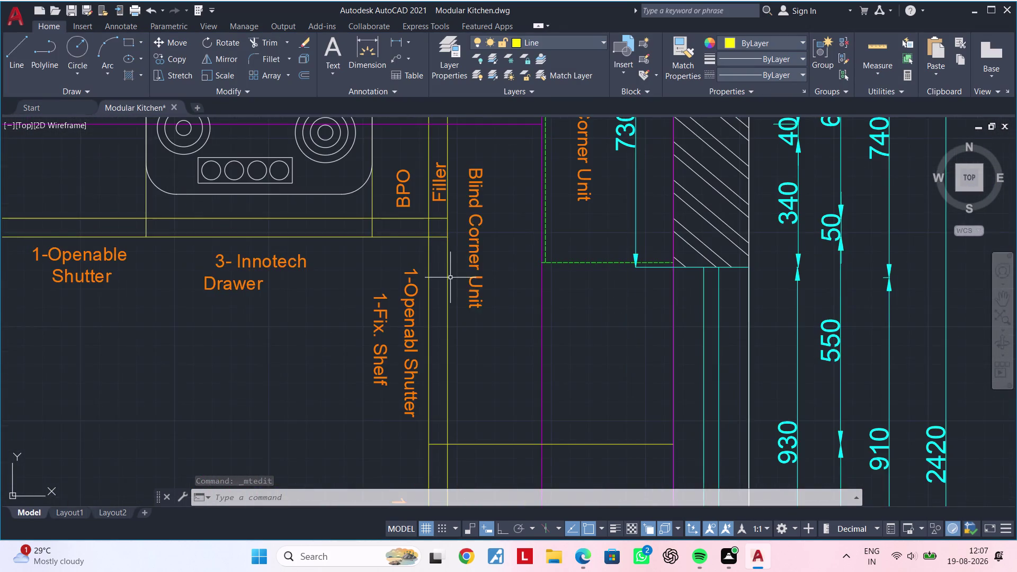
middle_drag(450, 278, 524, 272)
click(511, 190)
Copy the plan's Filler label beside the BPO-2Tier label in the elevation.
key(c)
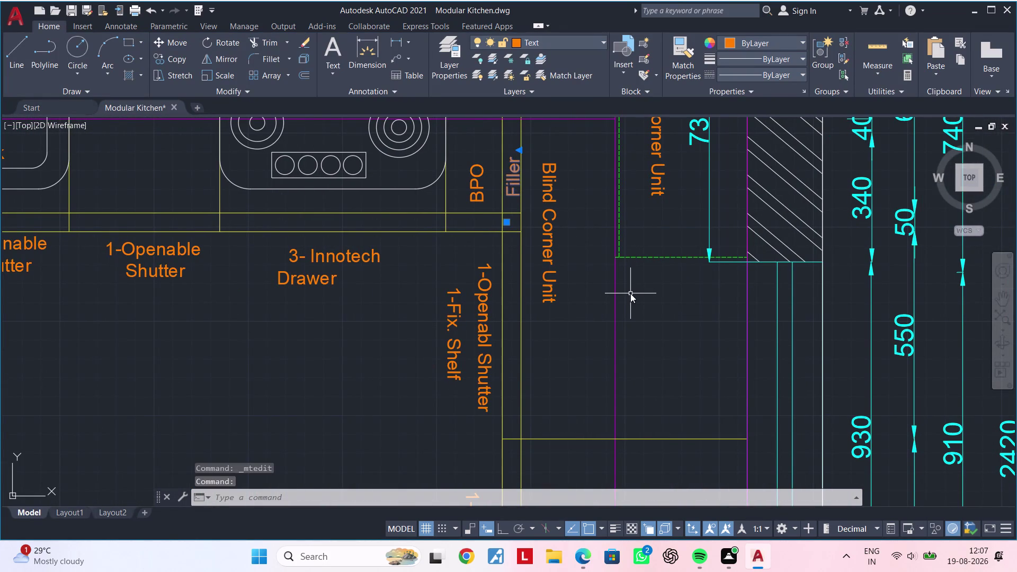
key(o)
key(space)
drag(517, 189, 523, 201)
scroll(down, 3)
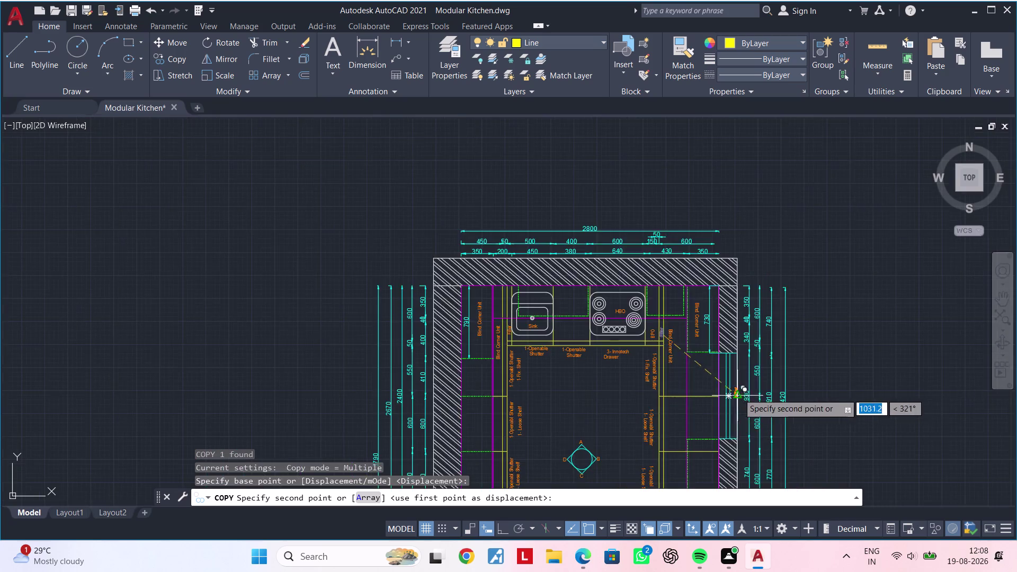
middle_drag(763, 389, 320, 220)
scroll(down, 3)
middle_drag(798, 313, 496, 294)
scroll(up, 3)
scroll(up, 3)
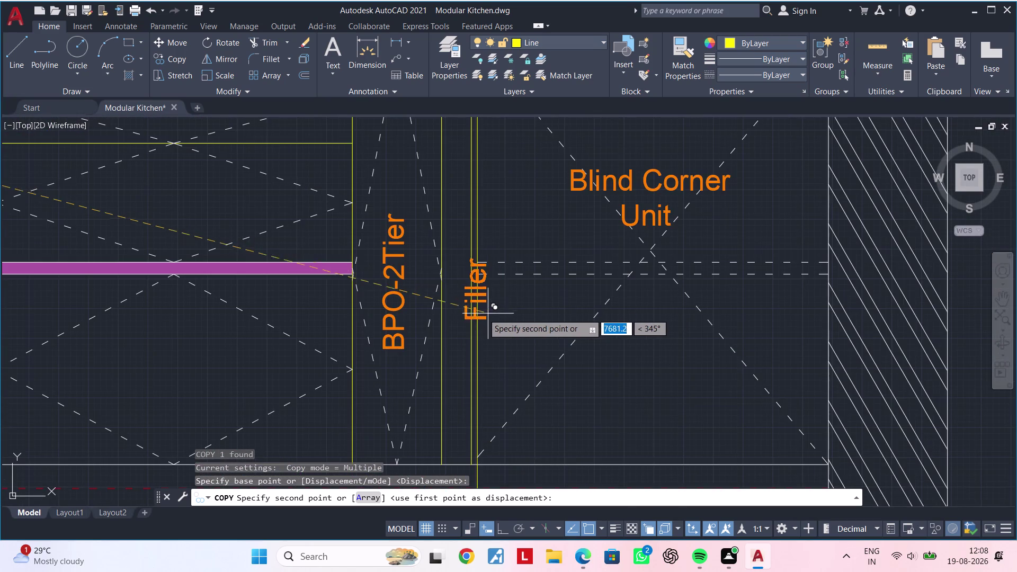
scroll(up, 3)
click(461, 314)
Pan along the base cabinets and end the Filler copy.
scroll(down, 3)
scroll(down, 3)
middle_drag(535, 327, 562, 325)
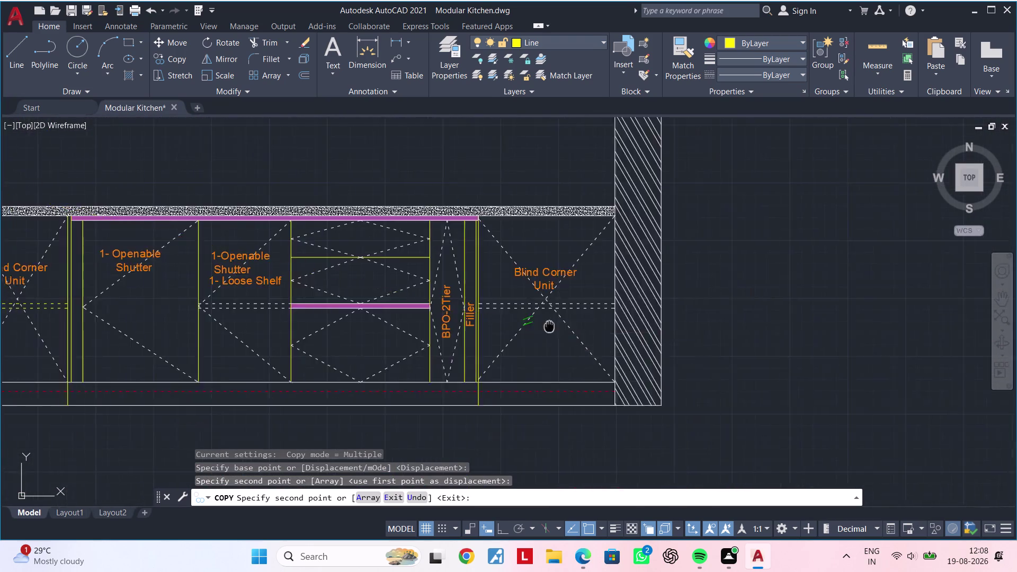
middle_drag(562, 326, 734, 321)
middle_drag(406, 326, 624, 325)
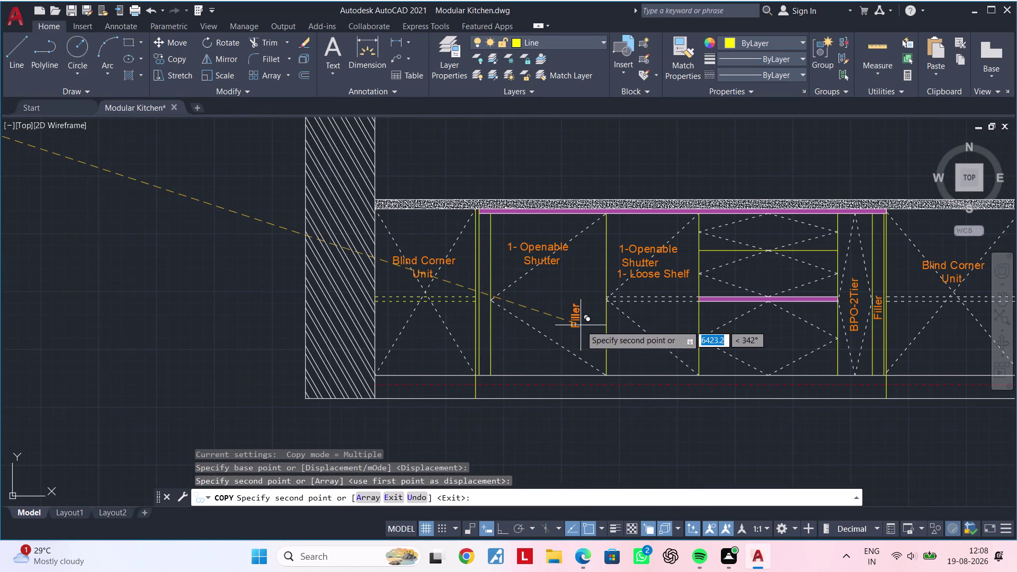
middle_drag(676, 335, 397, 336)
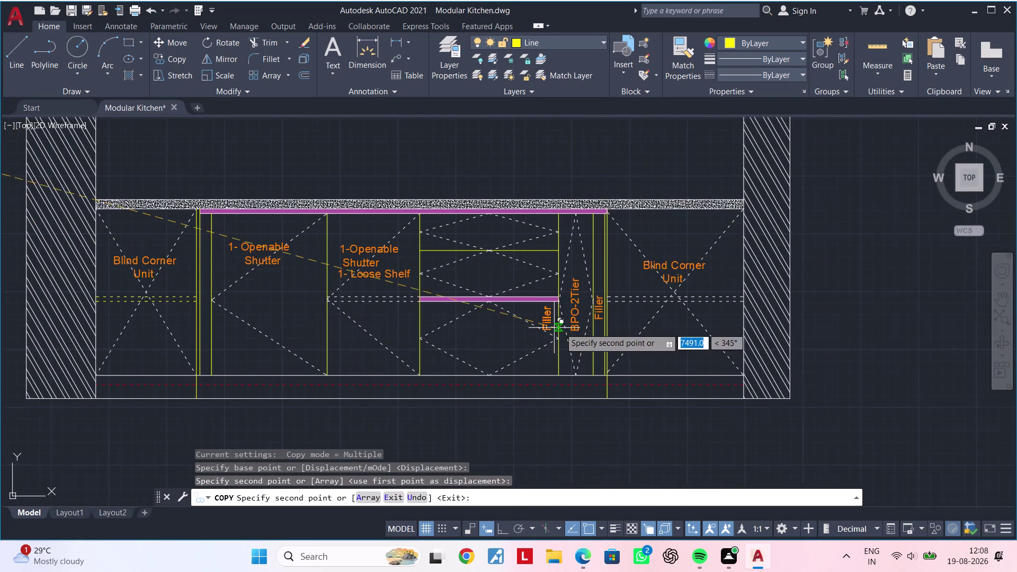
middle_drag(538, 333, 506, 339)
key(Escape)
key(Escape)
Edit the copied label to read 'Filler-1'.
double_click(568, 319)
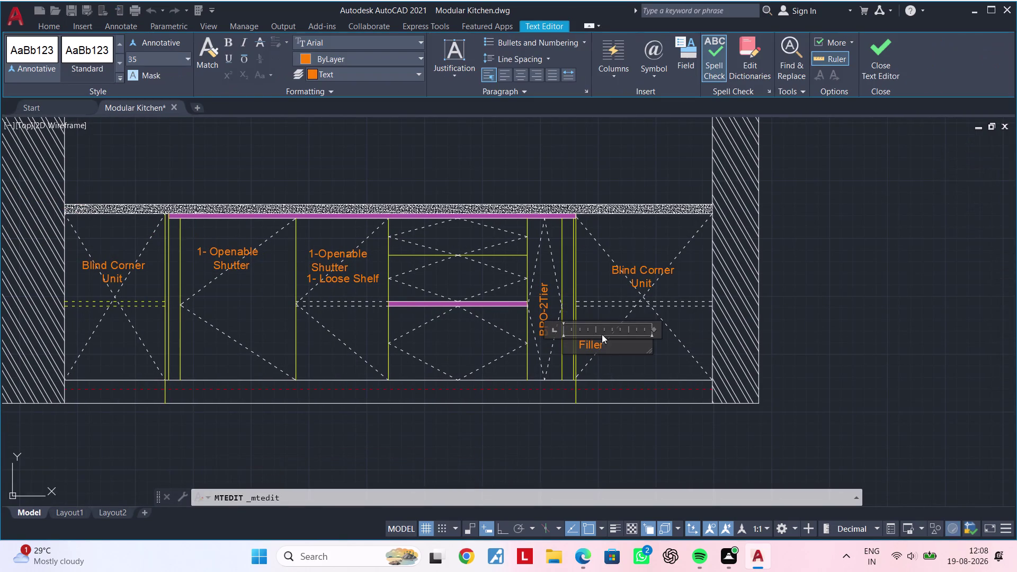
click(606, 340)
key(minus)
key(1)
click(624, 356)
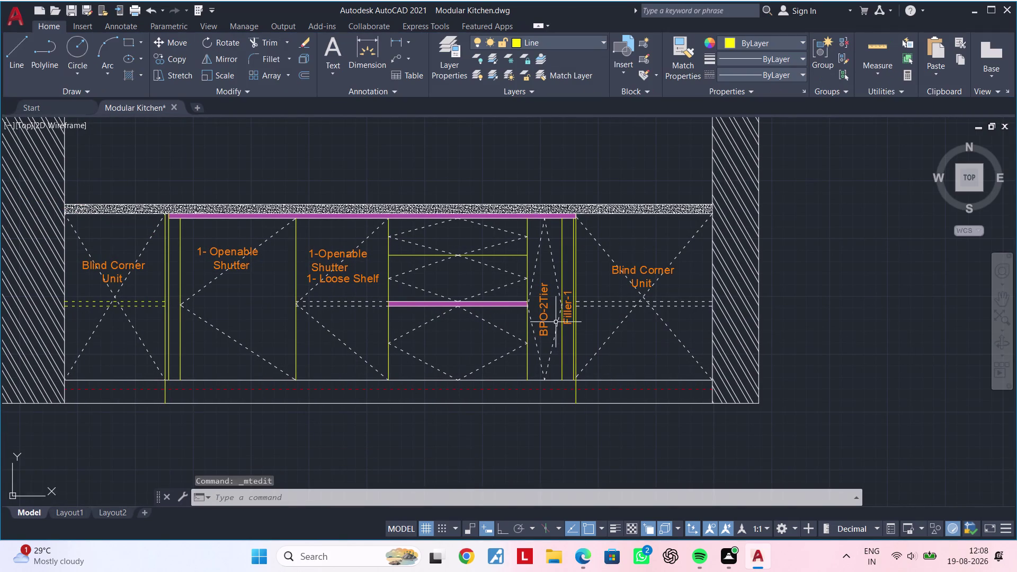
Copy the Filler-1 label beside the left Blind Corner Unit.
scroll(up, 3)
click(571, 314)
key(c)
text(o)
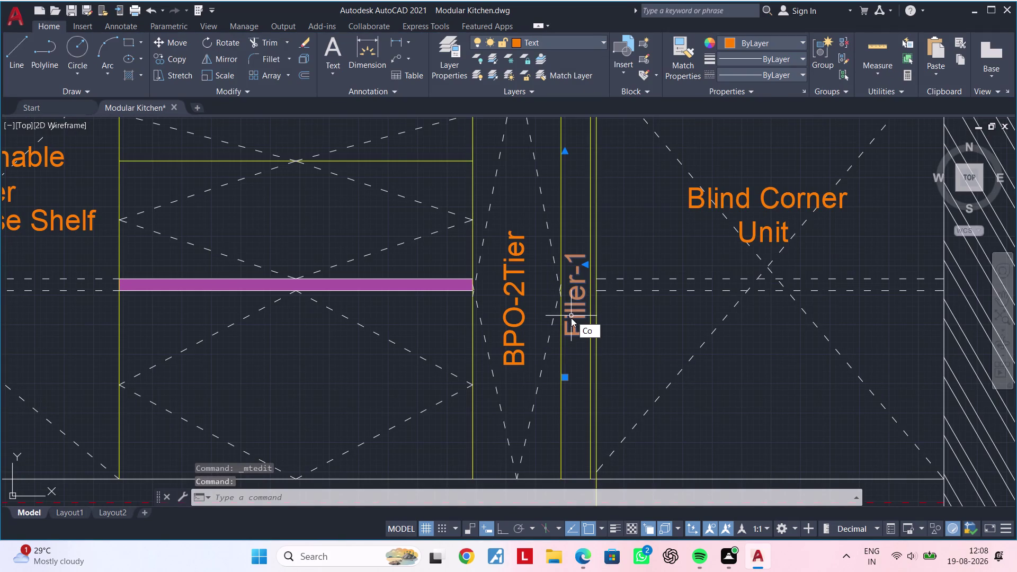
key(space)
click(573, 314)
scroll(down, 3)
middle_drag(336, 375, 612, 355)
scroll(up, 3)
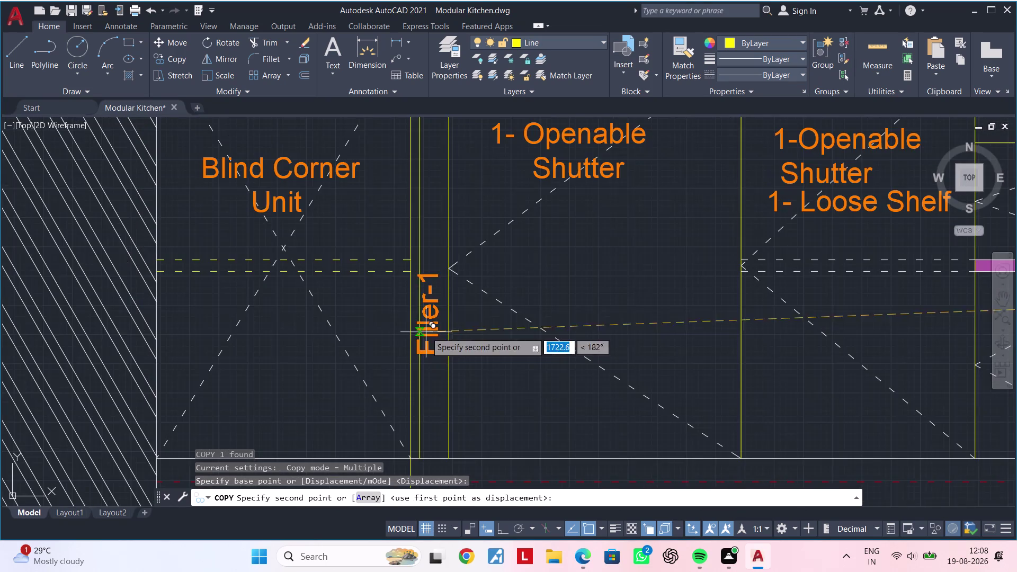
click(430, 295)
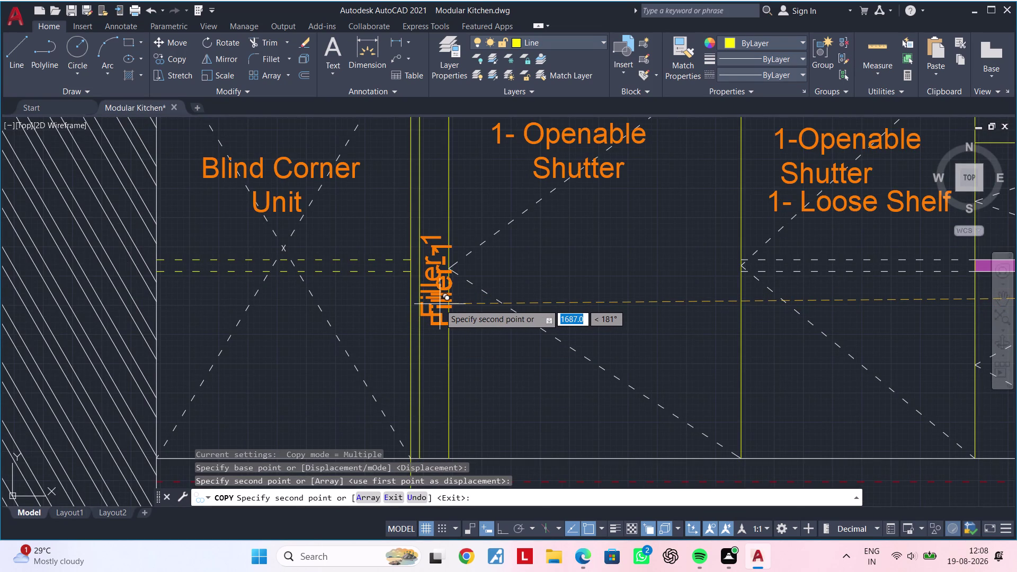
Place another Filler-1 copy beside the upper right wall corner unit.
scroll(down, 3)
middle_drag(568, 294, 417, 445)
middle_drag(632, 296, 552, 469)
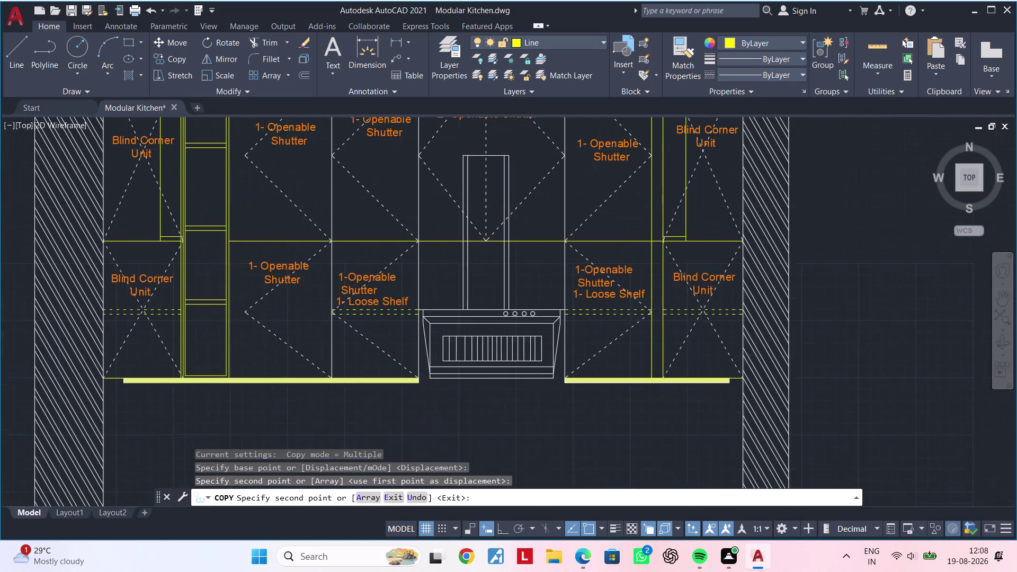
middle_drag(648, 242, 580, 380)
scroll(up, 3)
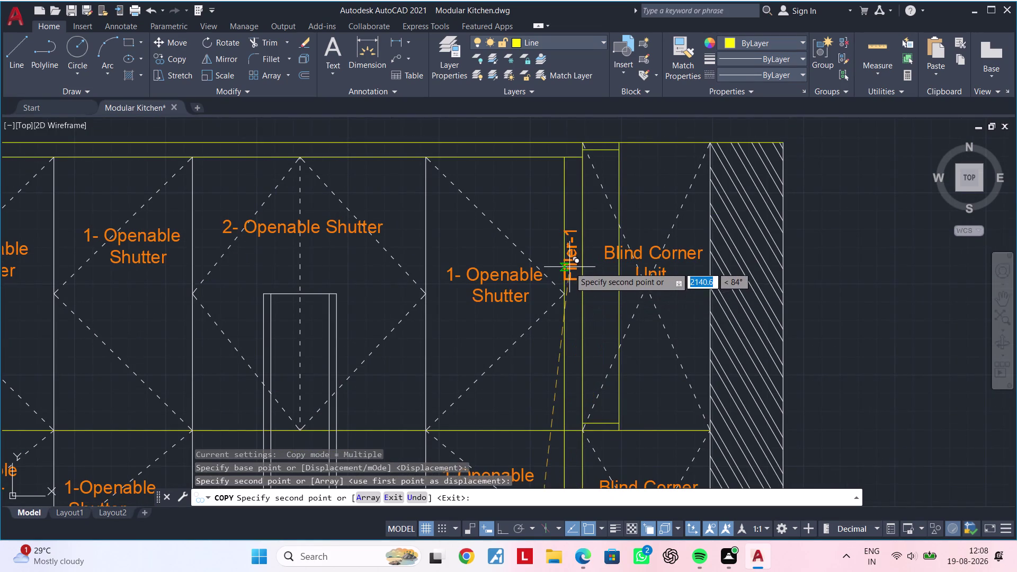
click(571, 272)
key(Escape)
key(Escape)
Change the upper right label from Filler-1 to 'Filler-2', then select it.
double_click(572, 250)
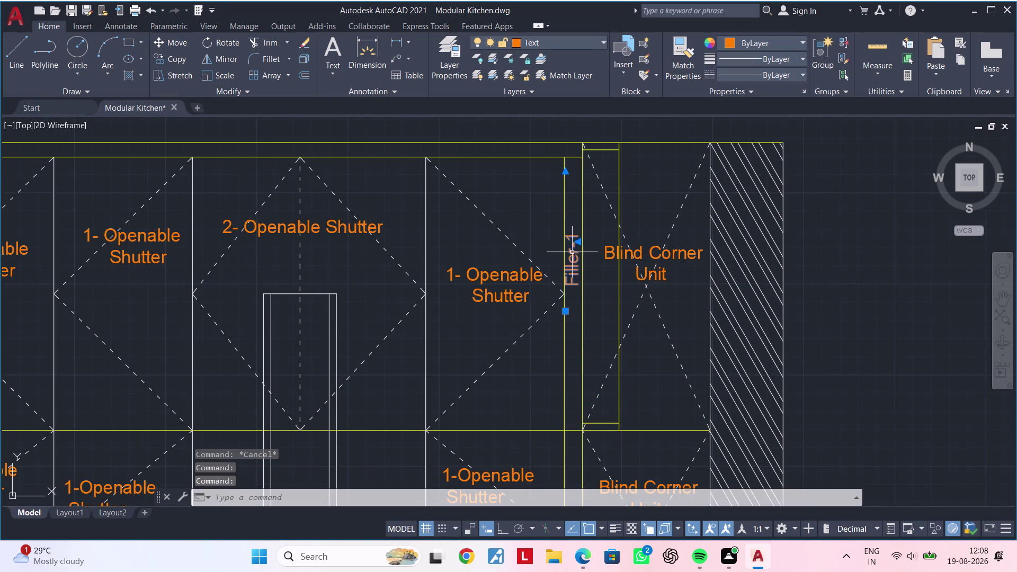
double_click(571, 266)
click(648, 313)
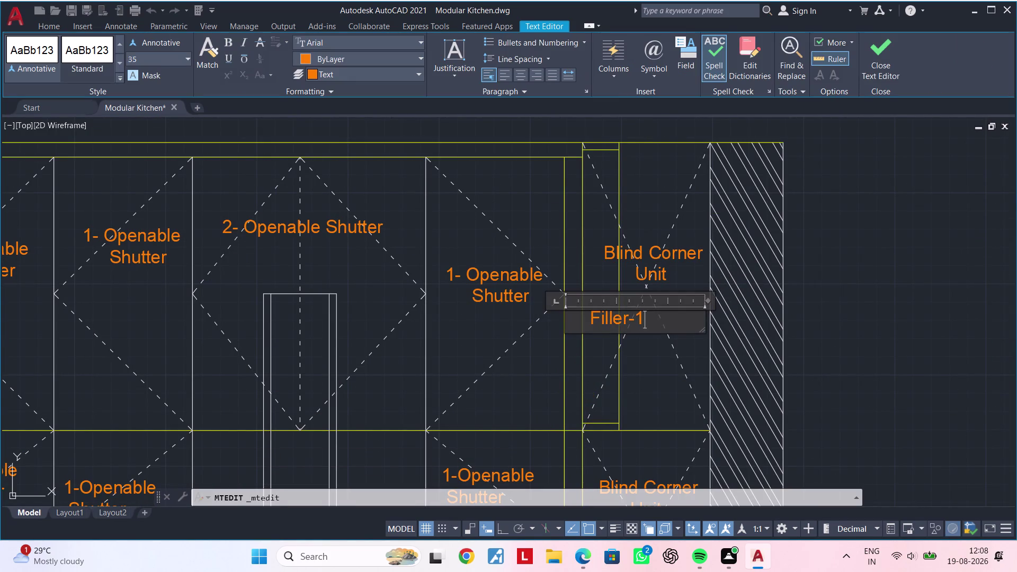
key(BackSpace)
key(2)
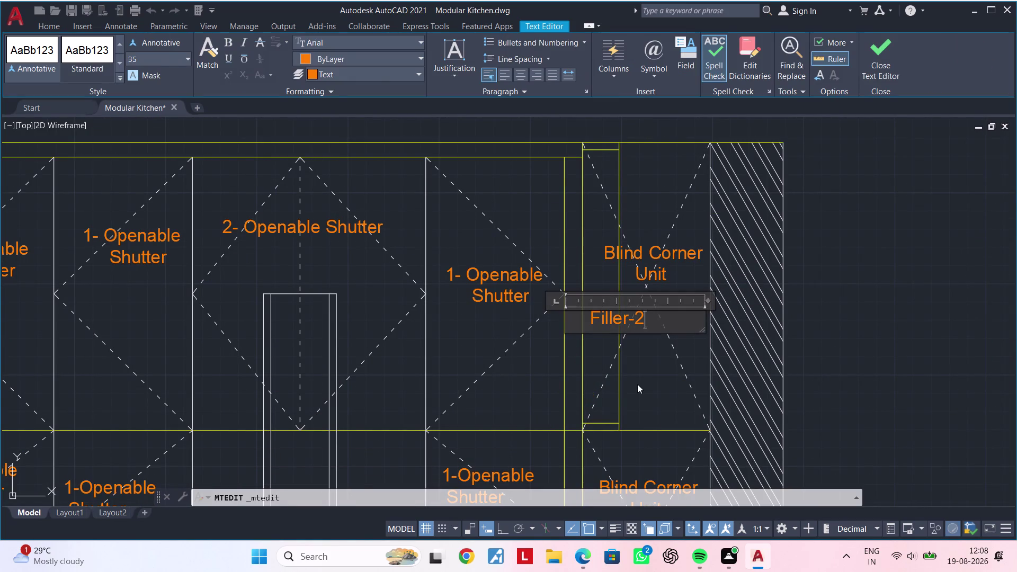
click(637, 384)
scroll(down, 3)
scroll(down, 3)
scroll(up, 3)
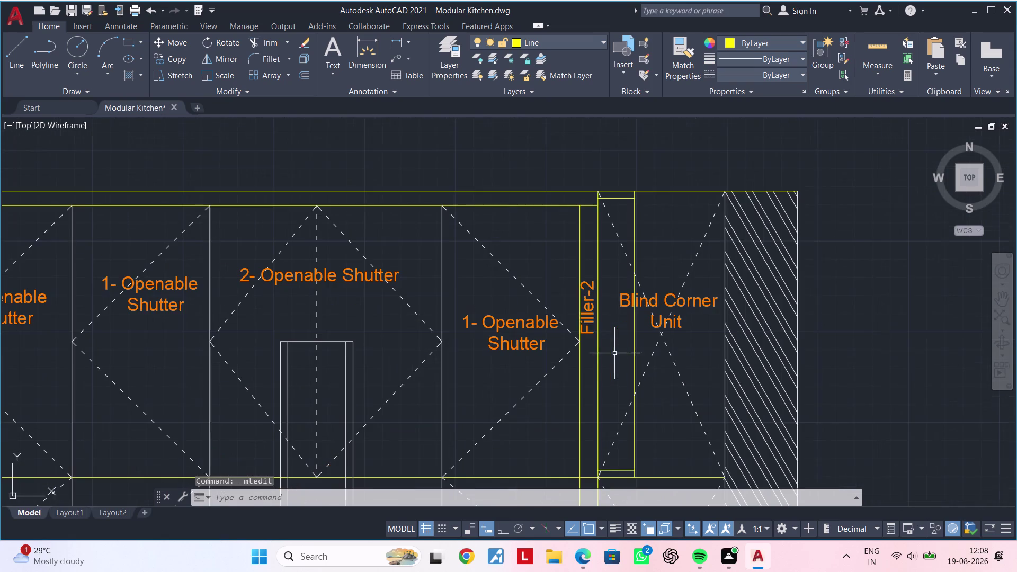
click(590, 309)
Copy the Filler-2 label onto the lower cabinets' filler strip.
text(co)
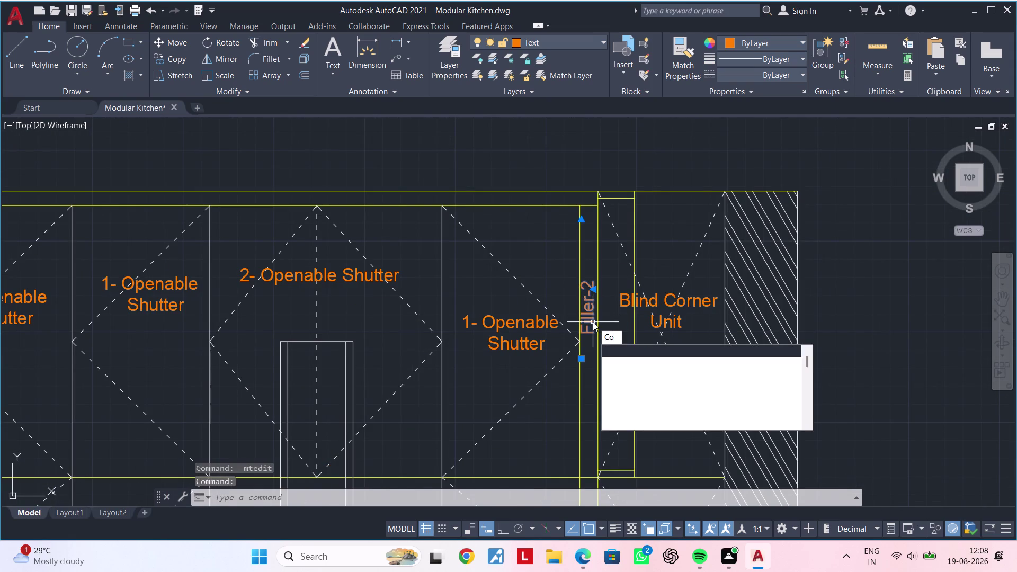
key(space)
click(593, 321)
middle_drag(604, 415, 611, 182)
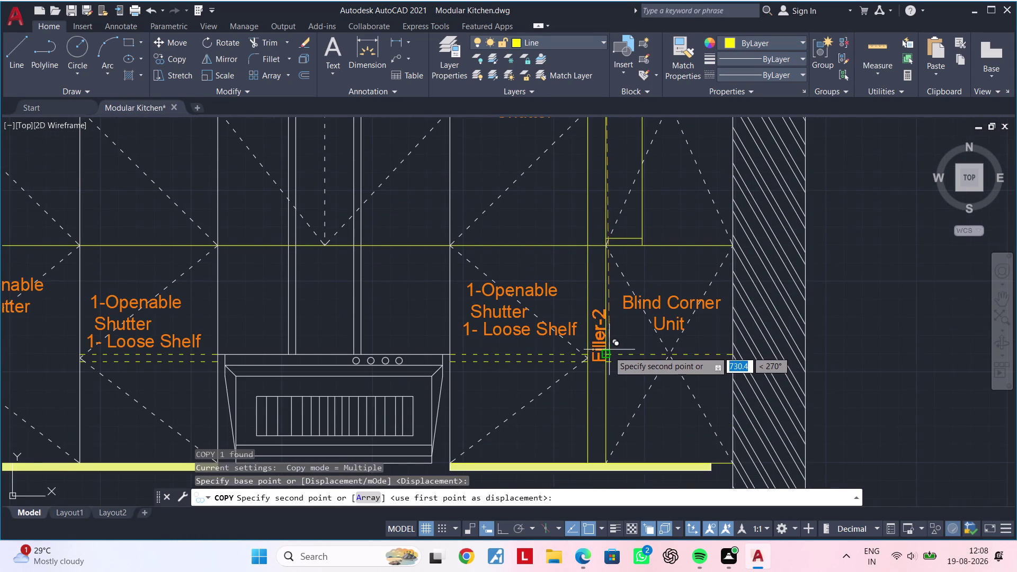
click(608, 352)
scroll(down, 3)
middle_drag(587, 358, 780, 337)
key(Escape)
key(Escape)
Clear the remaining commands and bring the upper Filler-2 area back into view.
middle_drag(660, 346, 738, 333)
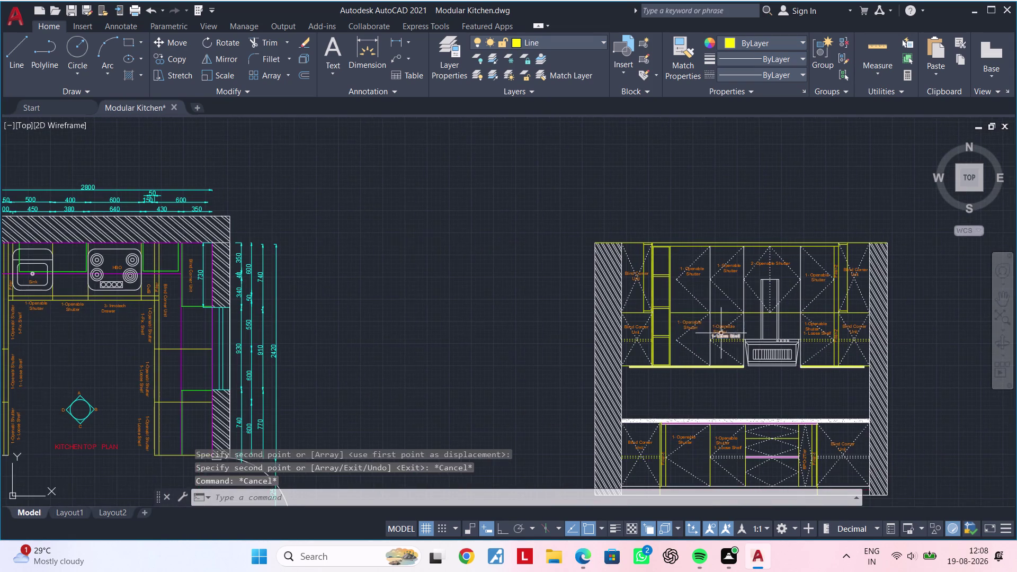
key(Escape)
key(Escape)
key(Escape)
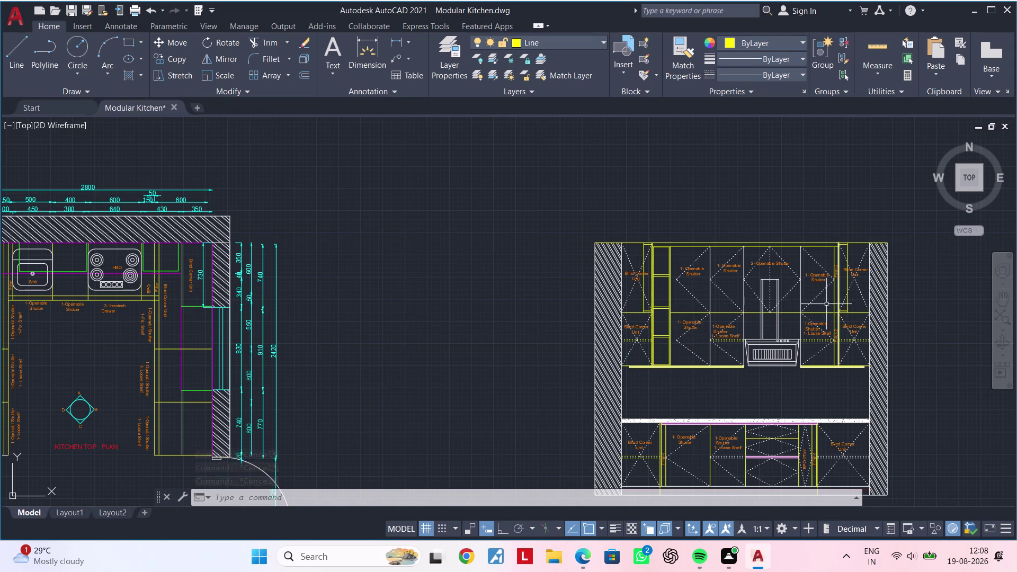
scroll(up, 3)
middle_drag(829, 303, 749, 370)
scroll(up, 3)
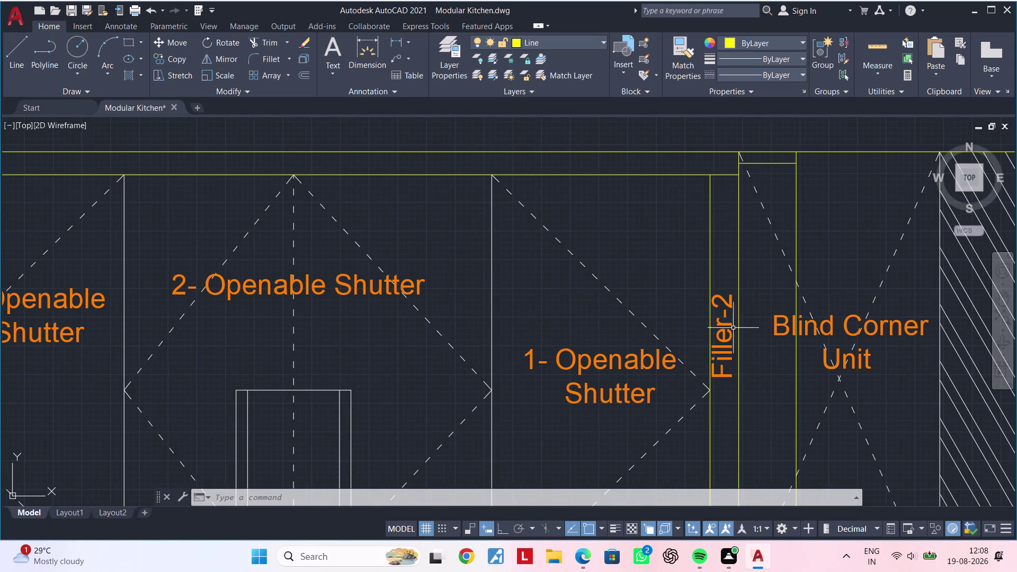
Copy the upper Filler-2 label to empty space above the cabinets.
click(724, 331)
key(c)
text(o)
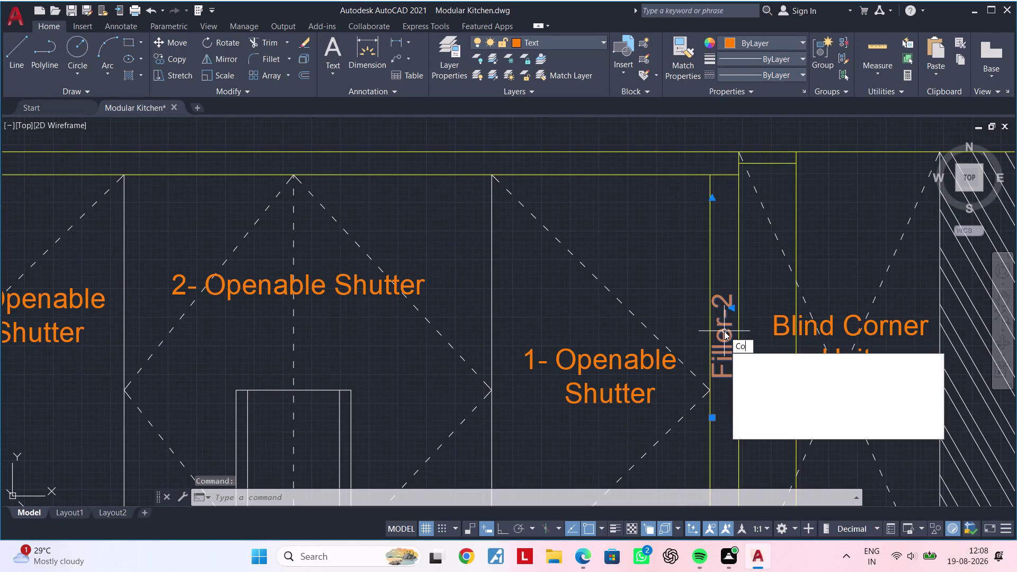
key(space)
drag(724, 330, 725, 321)
scroll(down, 3)
middle_drag(650, 196, 677, 333)
click(595, 221)
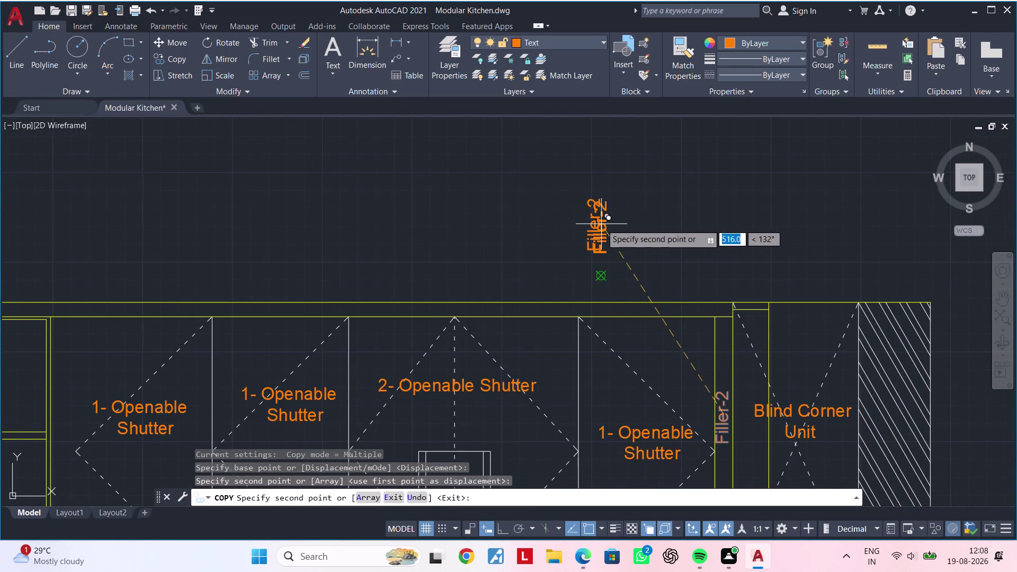
key(Escape)
key(Escape)
Rotate the copied Filler-2 label 90° so it lies horizontal.
double_click(570, 191)
click(630, 263)
text(ro)
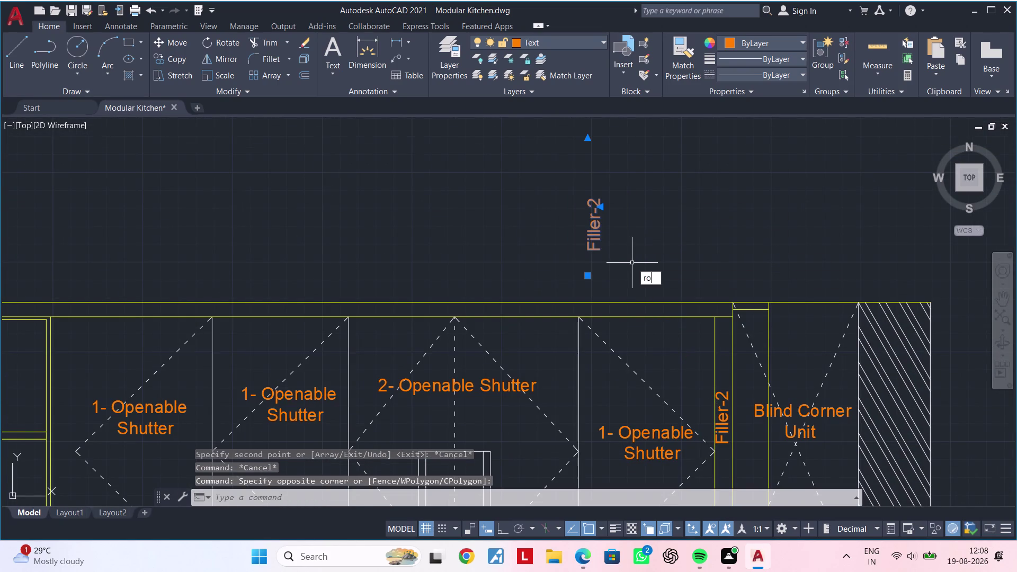
key(space)
click(502, 529)
click(626, 236)
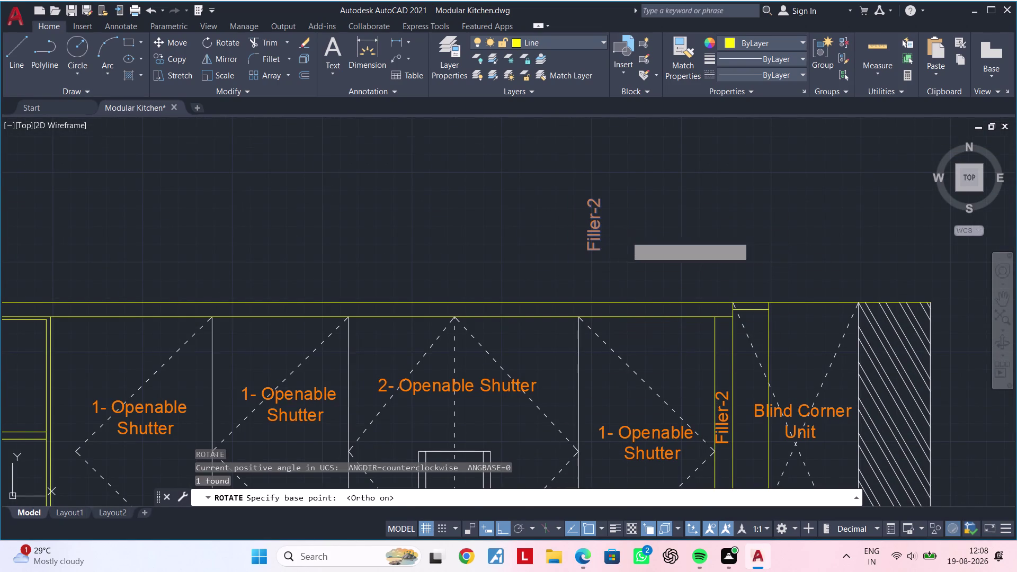
click(639, 250)
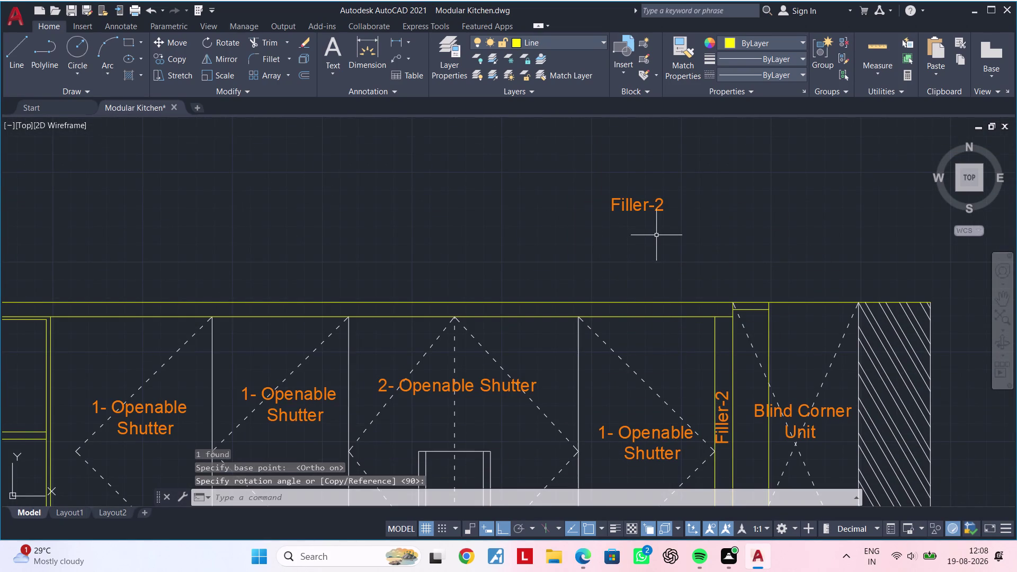
key(Escape)
click(649, 206)
key(c)
key(o)
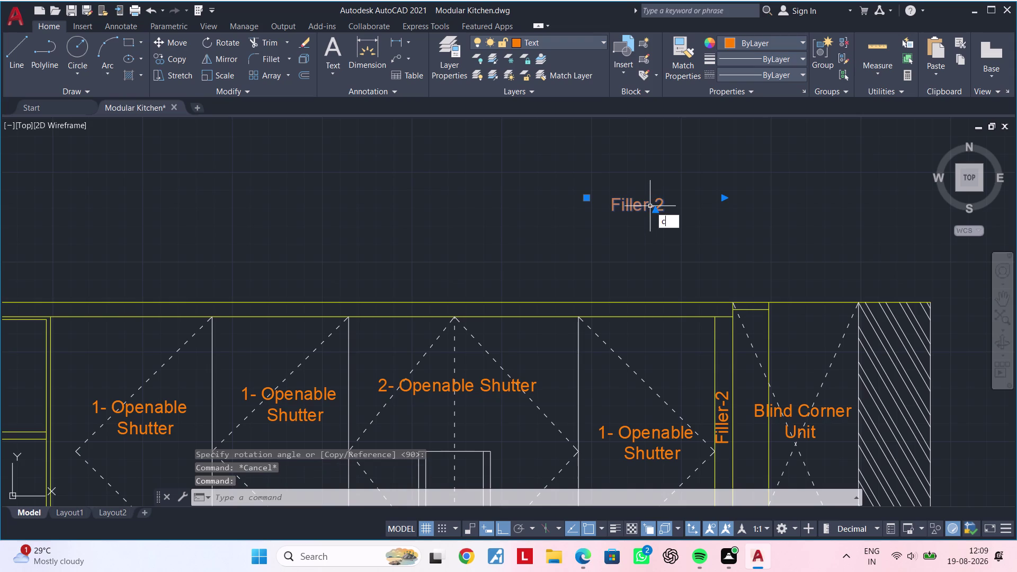
key(Escape)
key(Escape)
key(Escape)
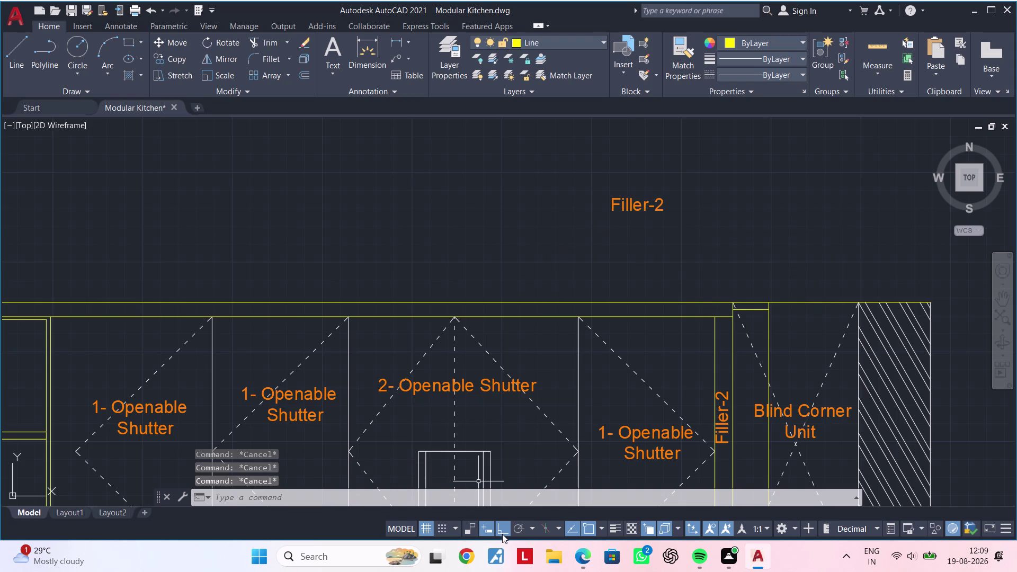
click(502, 533)
Begin moving the horizontal Filler-2 label, then cancel and re-frame the whole elevation.
key(m)
key(space)
click(679, 182)
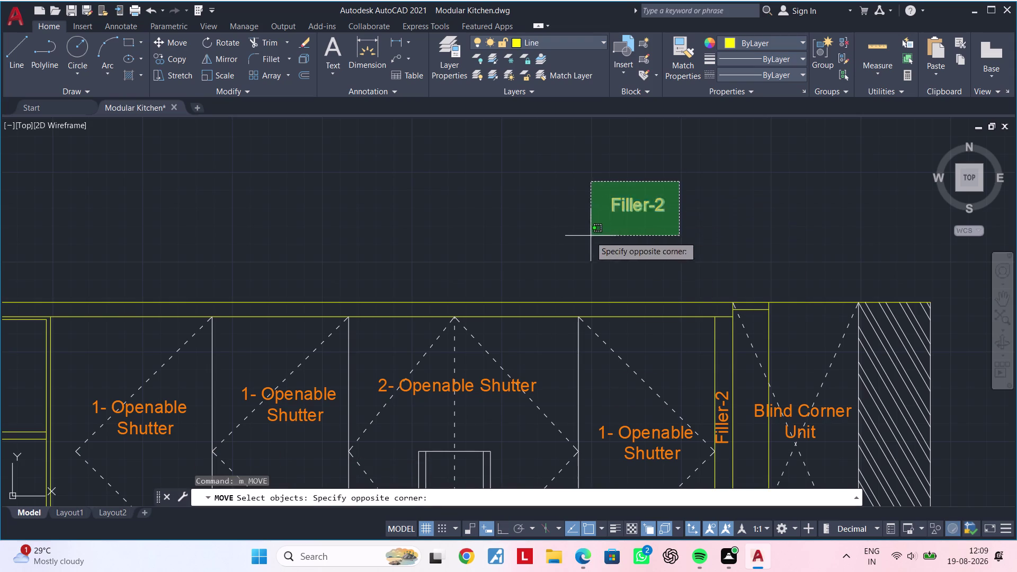
click(588, 238)
click(639, 206)
key(space)
click(635, 204)
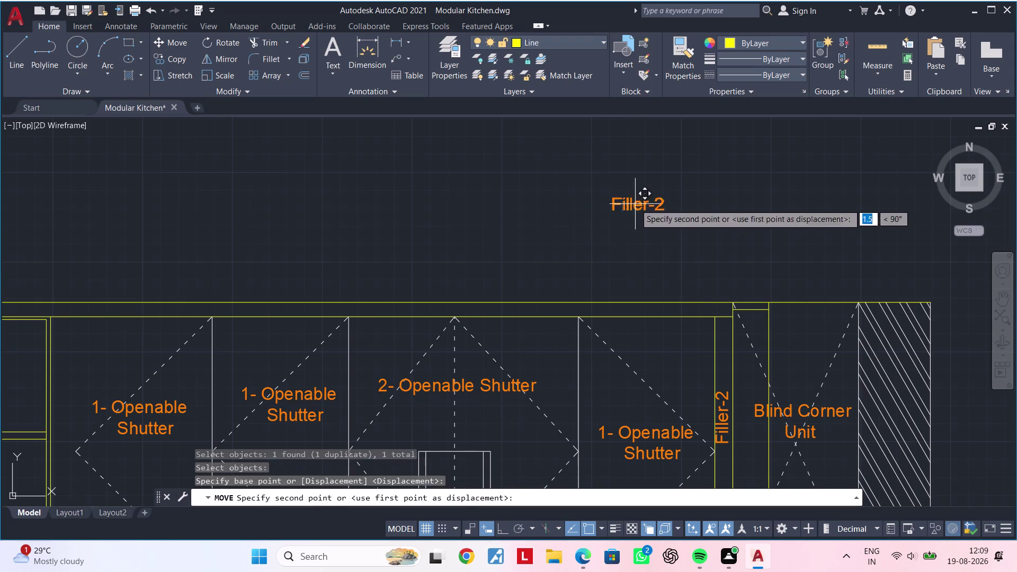
scroll(up, 3)
click(497, 309)
scroll(down, 3)
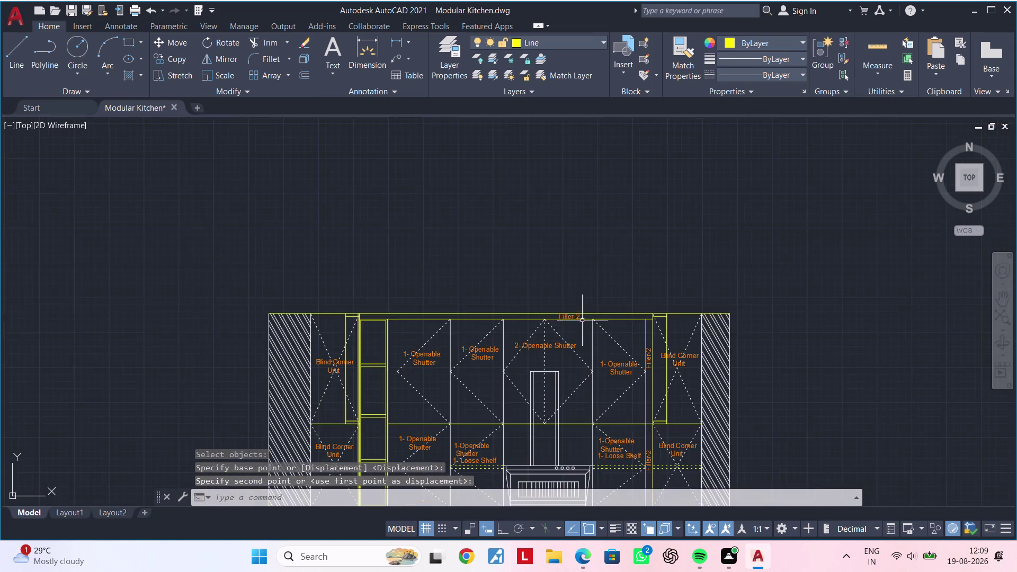
middle_drag(575, 342, 721, 299)
key(Escape)
key(Escape)
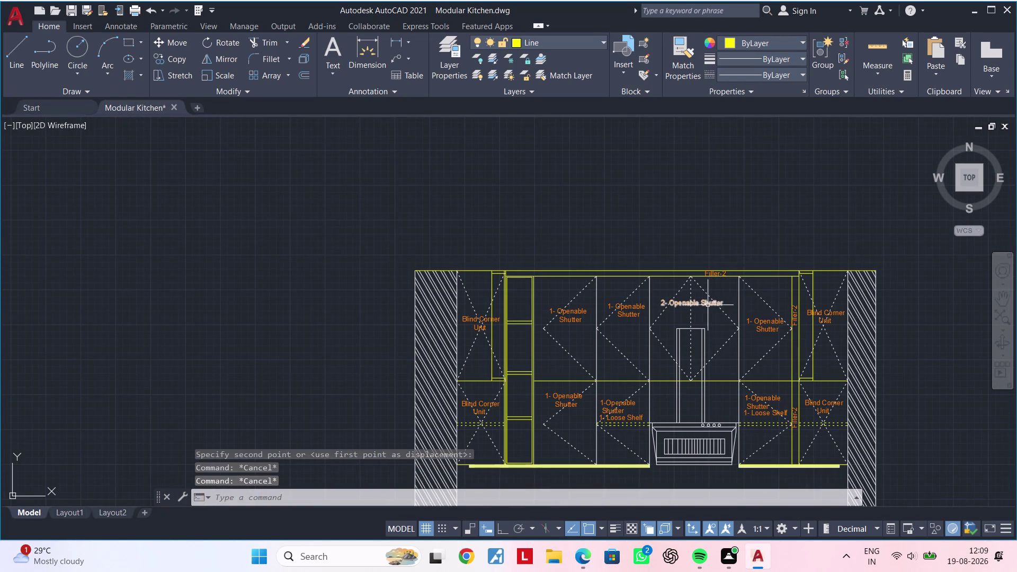
middle_click(726, 316)
scroll(up, 3)
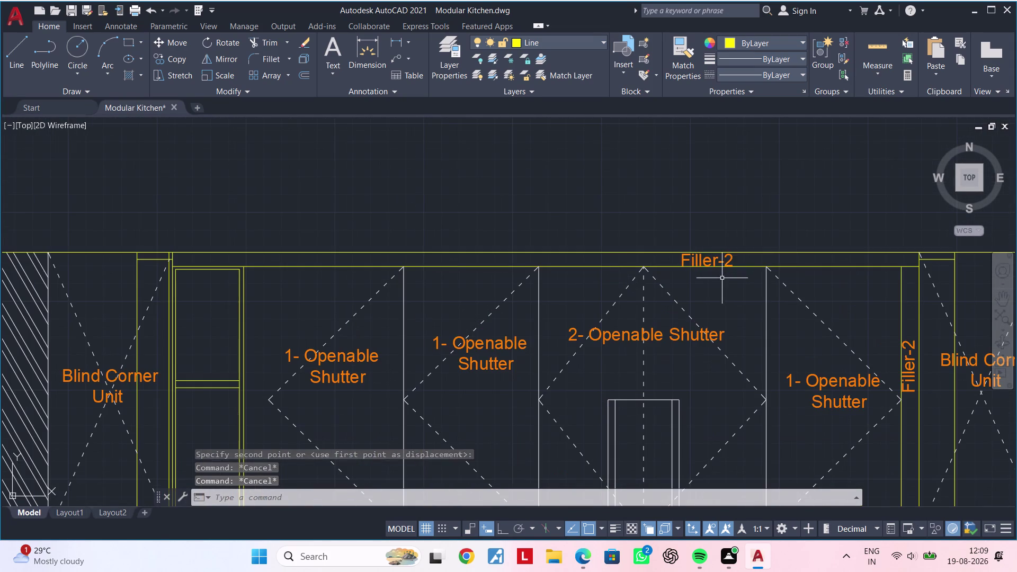
Drop the horizontal Filler-2 label onto the top filler strip with Move.
click(724, 260)
key(m)
key(space)
click(715, 258)
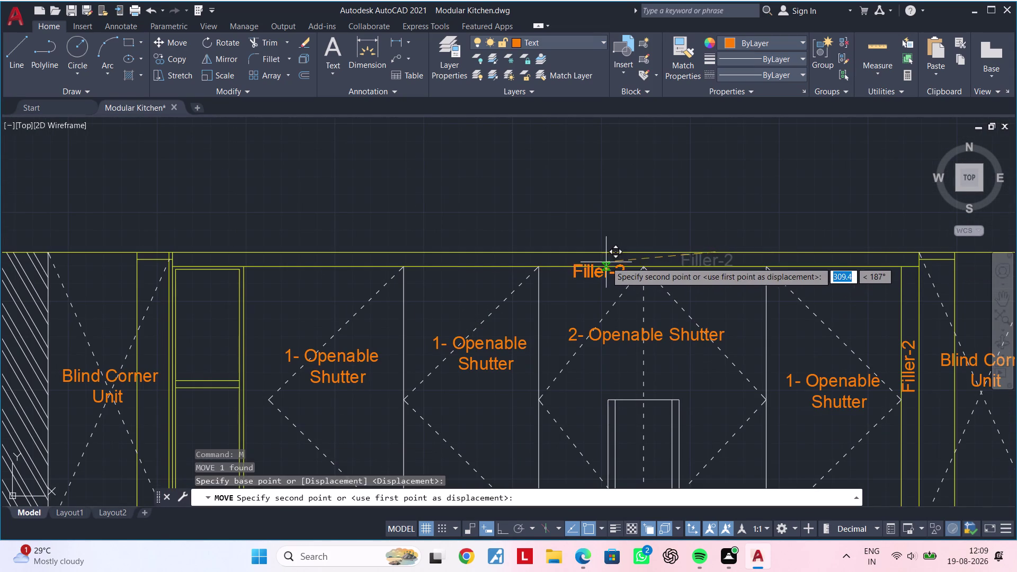
click(626, 254)
scroll(down, 3)
middle_drag(649, 309, 726, 238)
key(Escape)
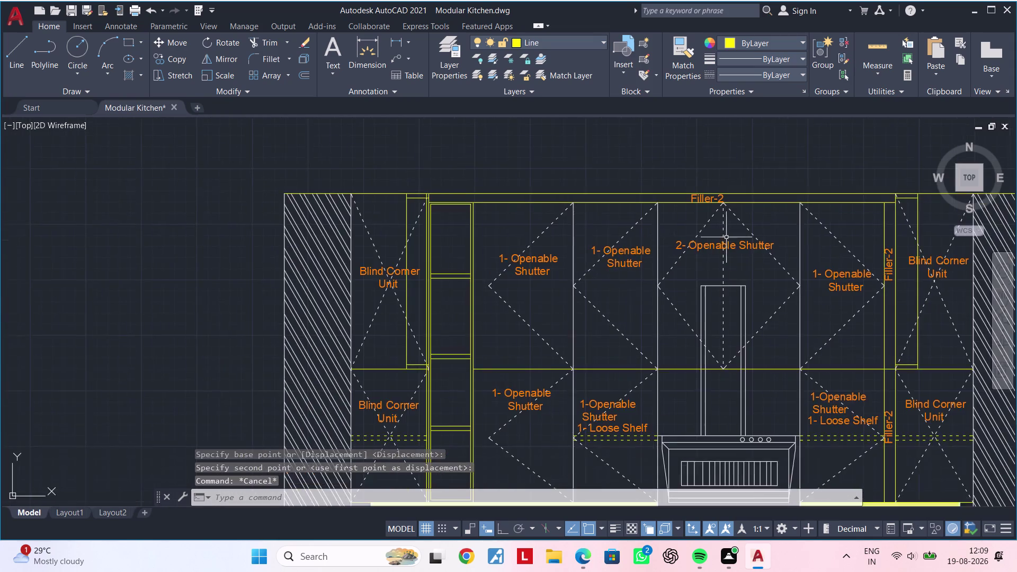
scroll(down, 3)
middle_drag(728, 255, 740, 174)
key(Escape)
key(Escape)
middle_drag(699, 279, 723, 242)
key(Escape)
key(Escape)
scroll(down, 3)
middle_drag(626, 320, 532, 319)
key(Escape)
key(Escape)
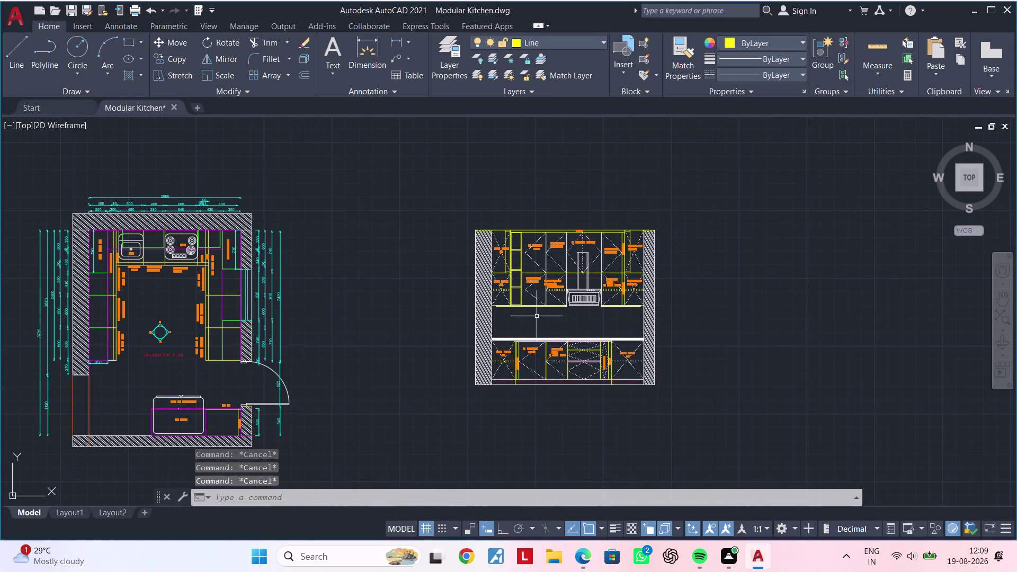
Pan and zoom to the plan's Sink, HBO and Blind Corner Unit labels, selecting Sink.
key(Escape)
key(Escape)
middle_drag(378, 284, 489, 283)
scroll(up, 3)
scroll(up, 3)
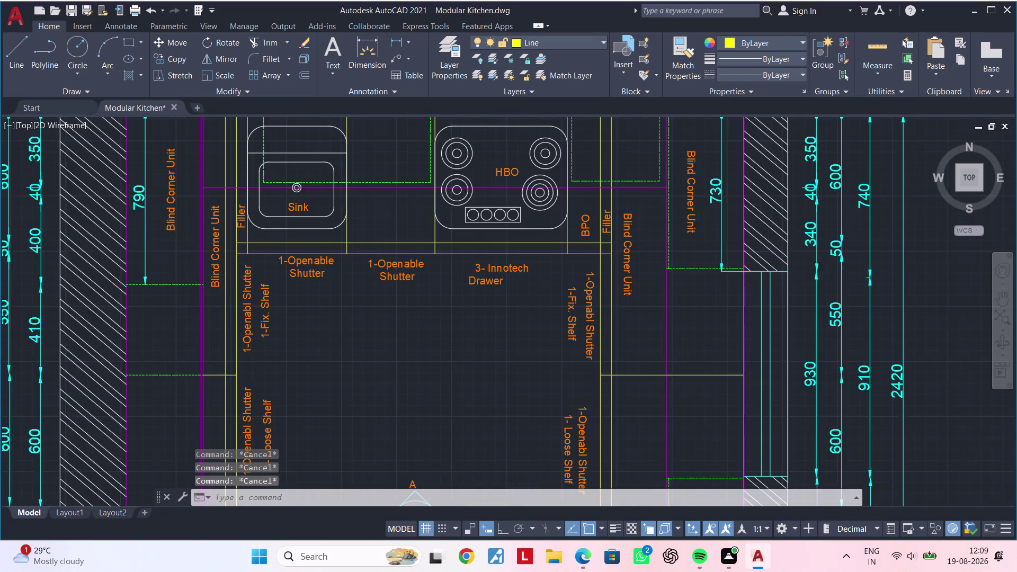
scroll(down, 3)
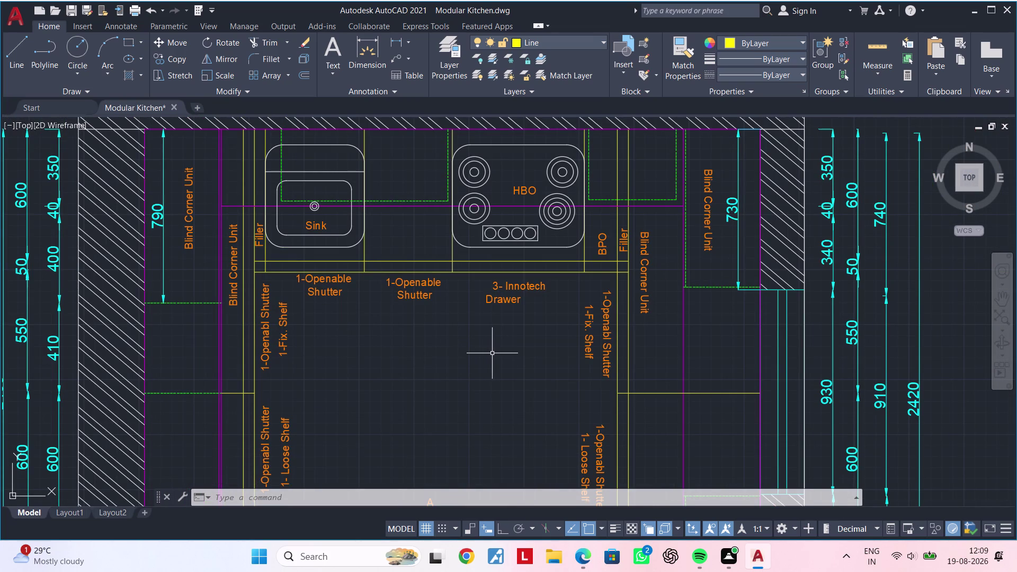
click(318, 228)
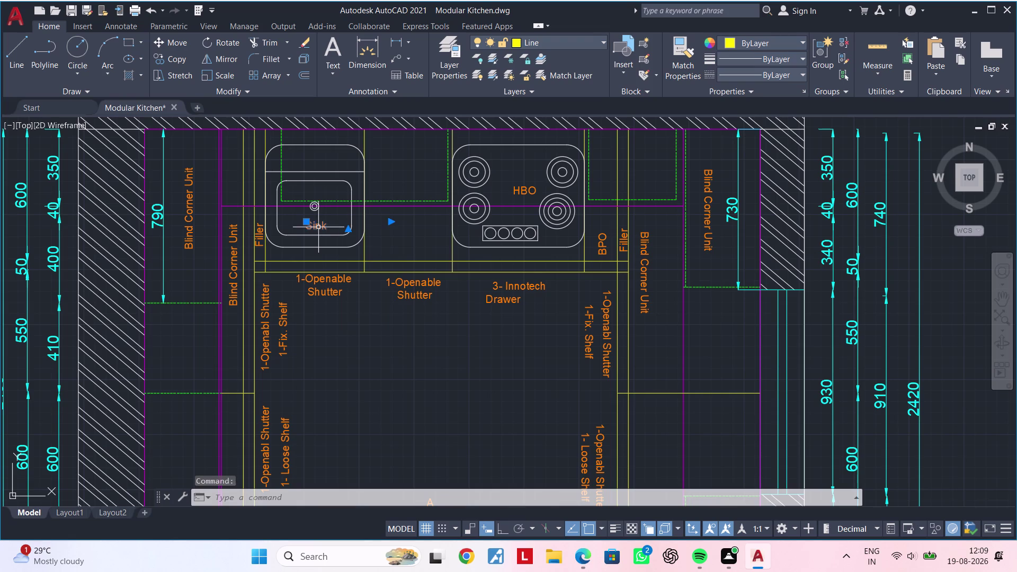
Copy the Sink label onto the lower shutter of the elevation with CO.
text(co)
key(space)
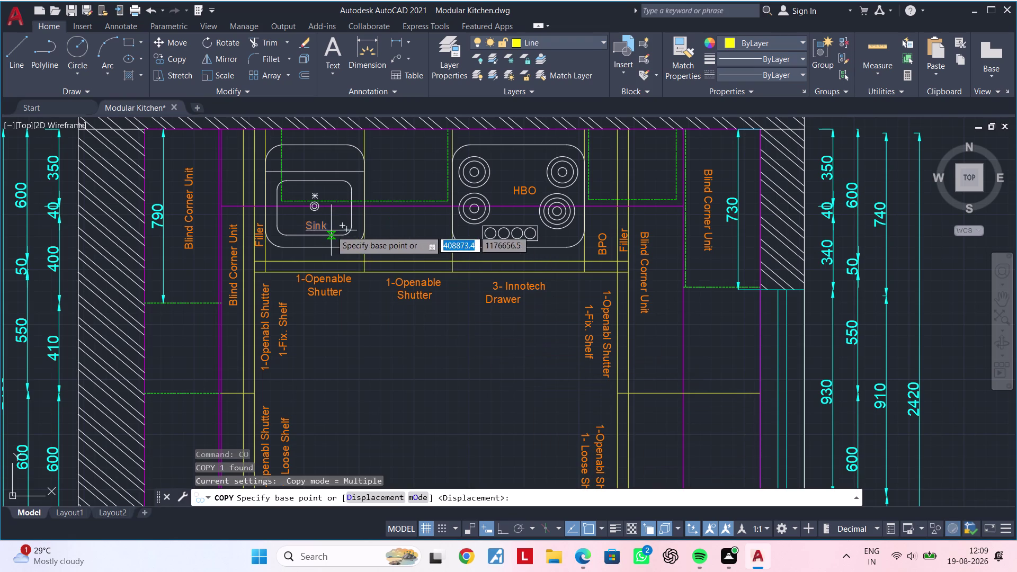
drag(323, 224, 330, 234)
scroll(down, 3)
middle_drag(642, 437, 344, 210)
middle_drag(606, 361, 522, 262)
scroll(down, 3)
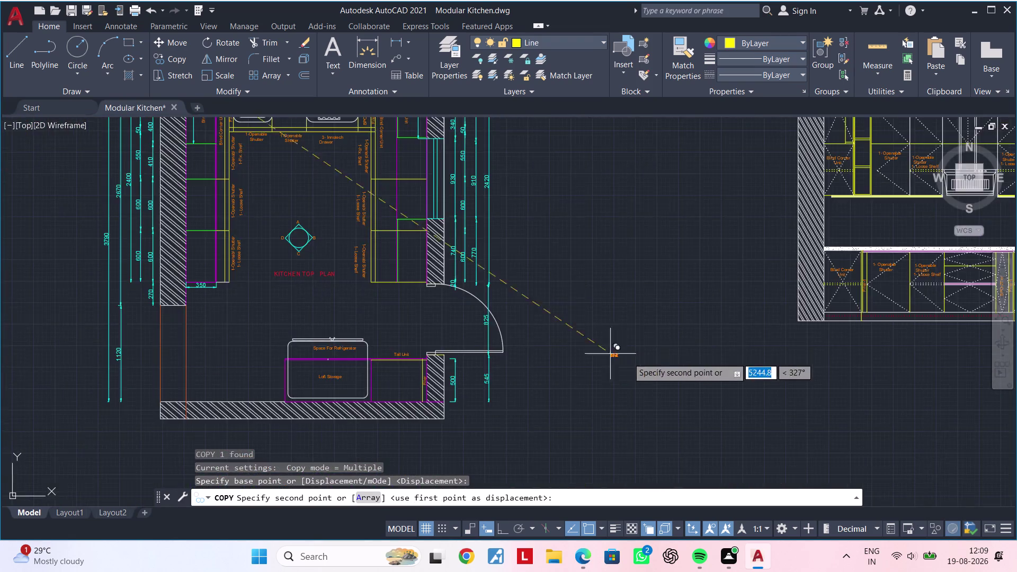
middle_drag(601, 344, 398, 351)
scroll(up, 3)
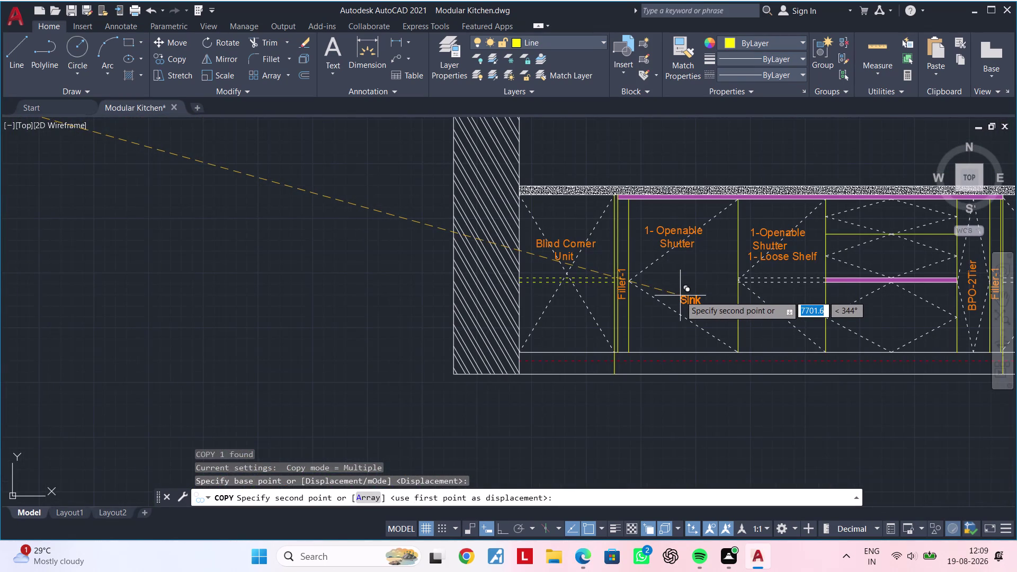
scroll(up, 3)
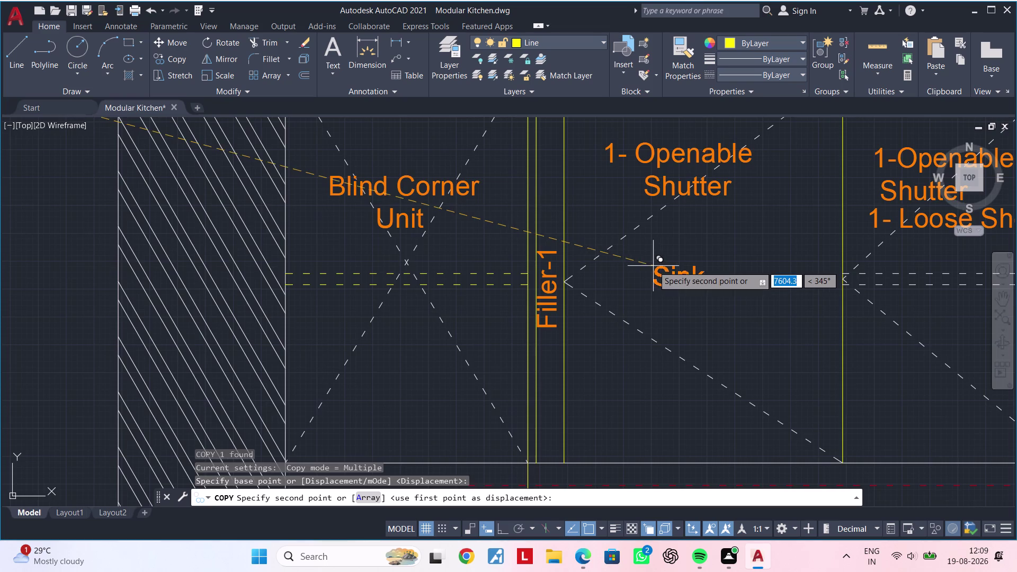
click(653, 266)
scroll(down, 3)
key(Escape)
key(Escape)
Edit the copied label to read 'Sink unit' and close the editor.
double_click(693, 315)
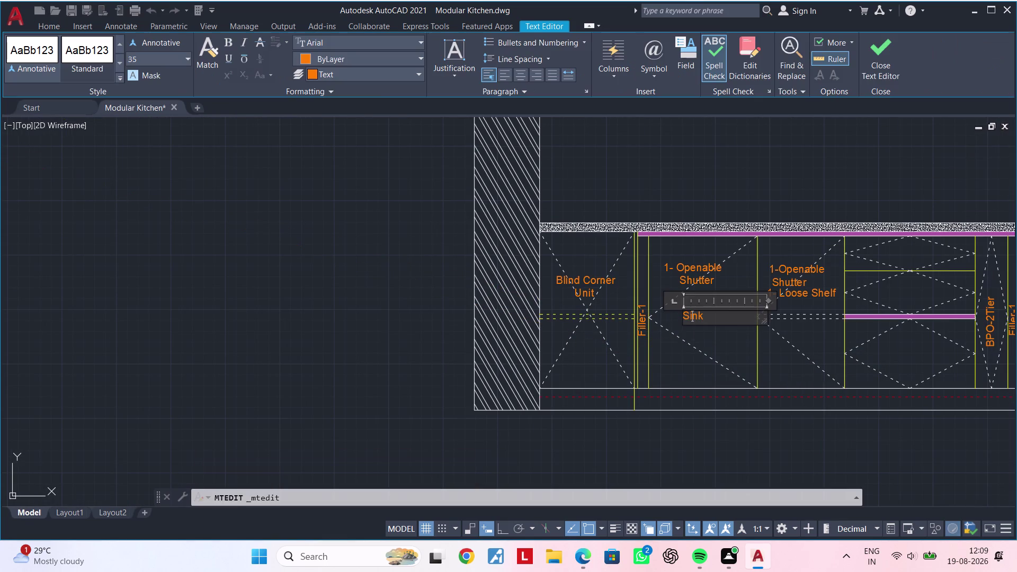
click(704, 315)
key(space)
text(unit)
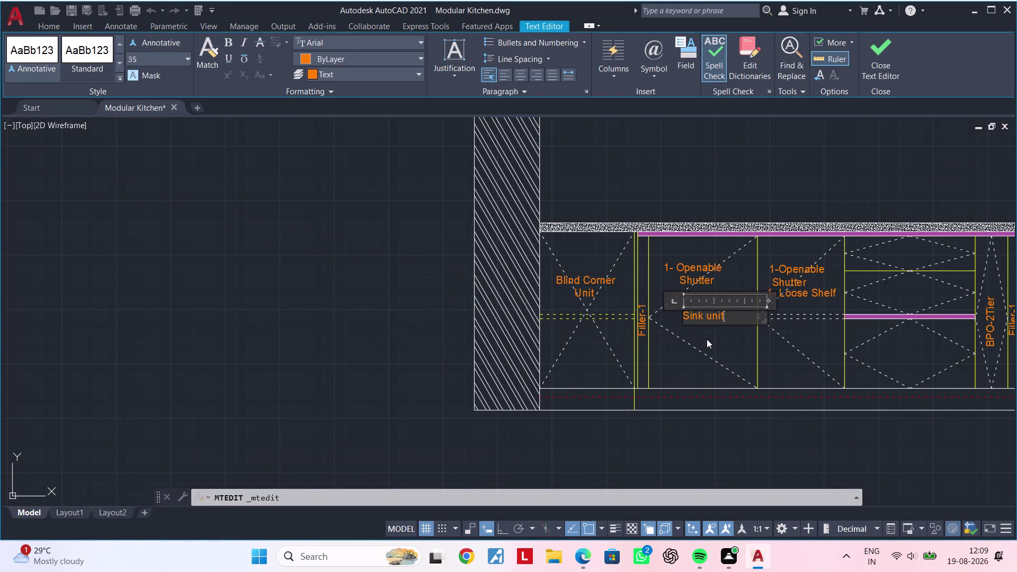
click(706, 339)
key(Escape)
scroll(down, 3)
key(Escape)
key(Escape)
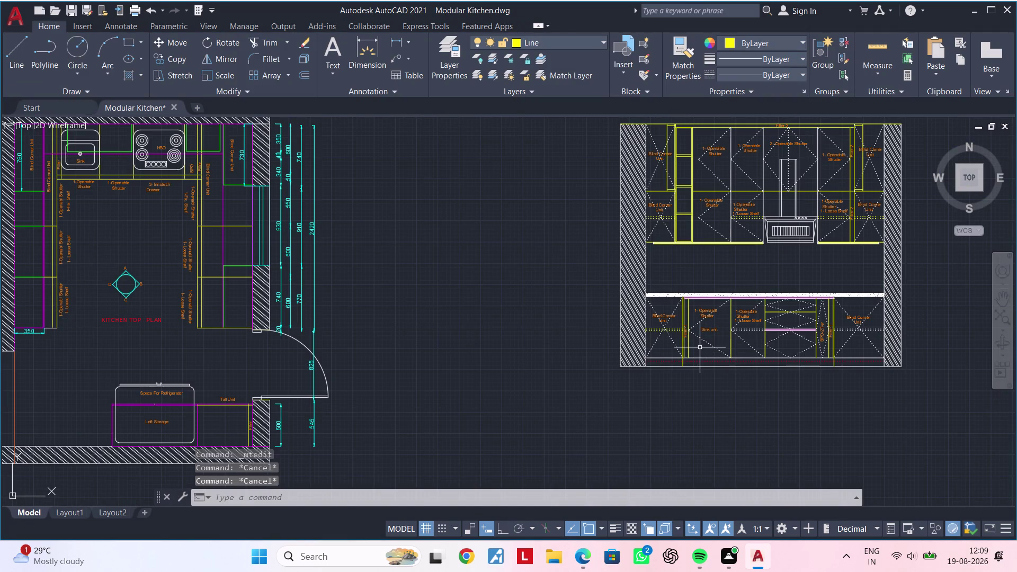
Pan and zoom the top plan to centre the '3- Innotech Drawer' label and select it.
key(Escape)
key(Escape)
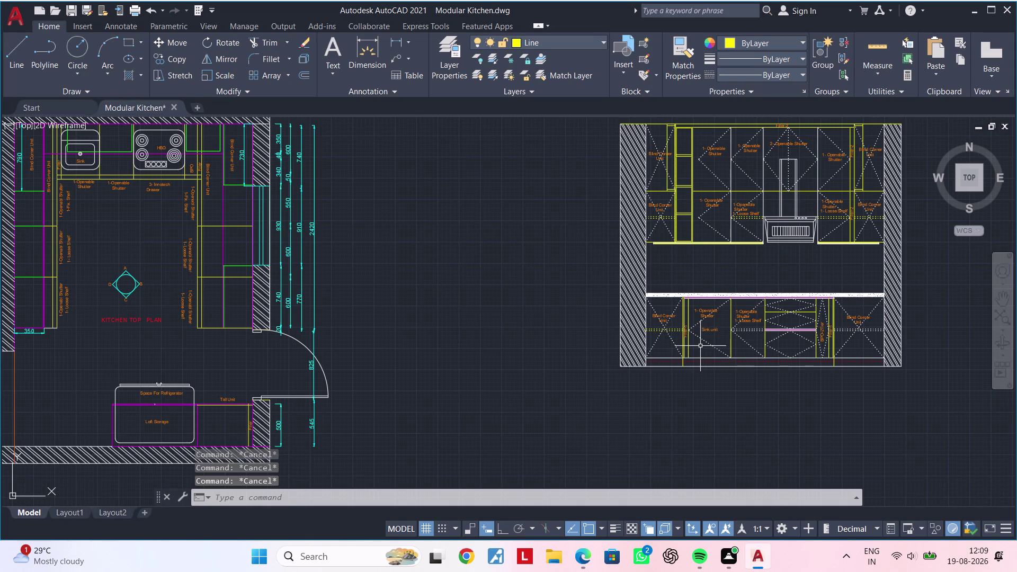
middle_drag(701, 353, 672, 381)
scroll(down, 3)
middle_drag(471, 349, 735, 279)
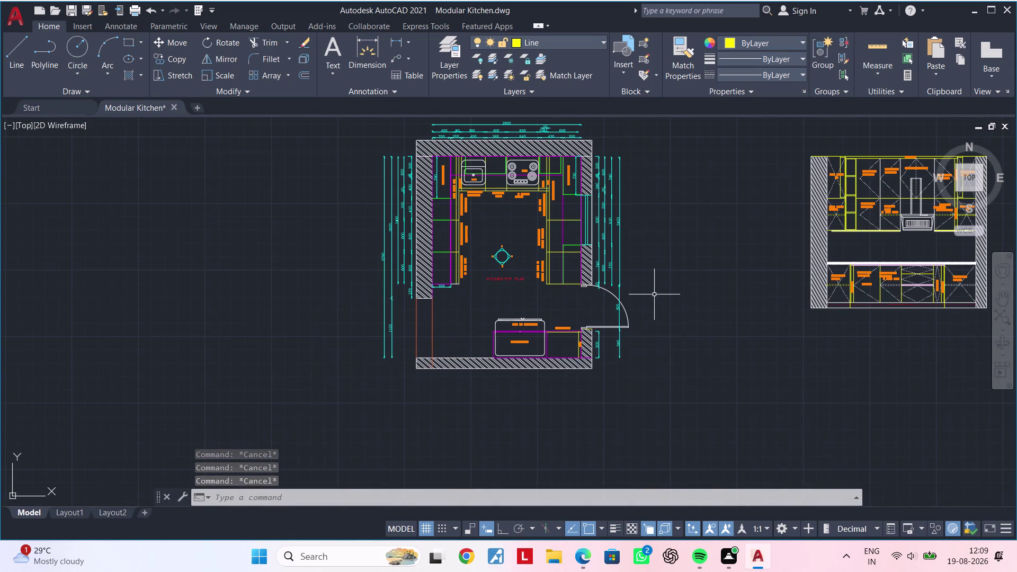
scroll(up, 3)
scroll(down, 3)
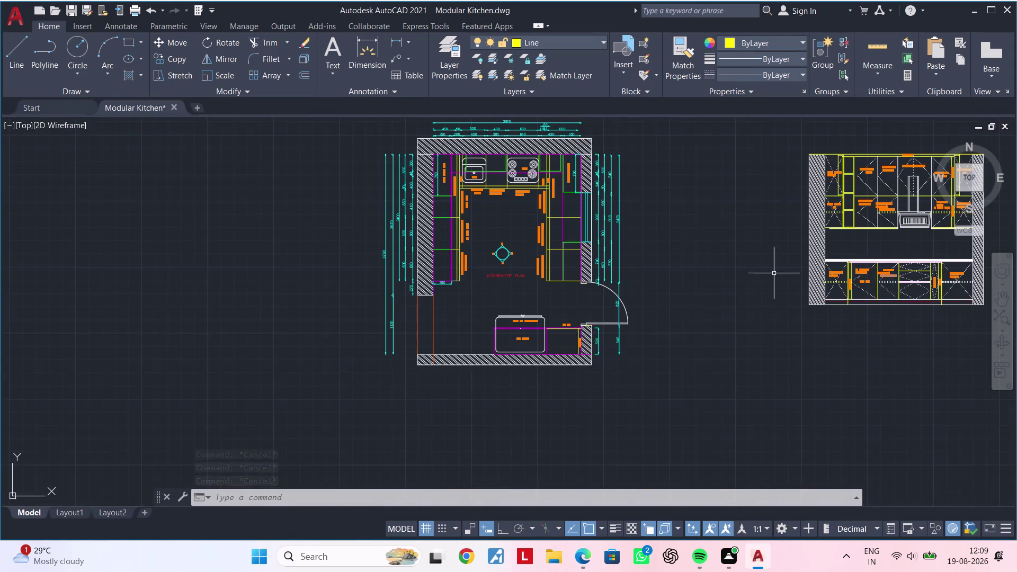
middle_drag(768, 292, 763, 334)
scroll(up, 3)
middle_drag(502, 265, 493, 205)
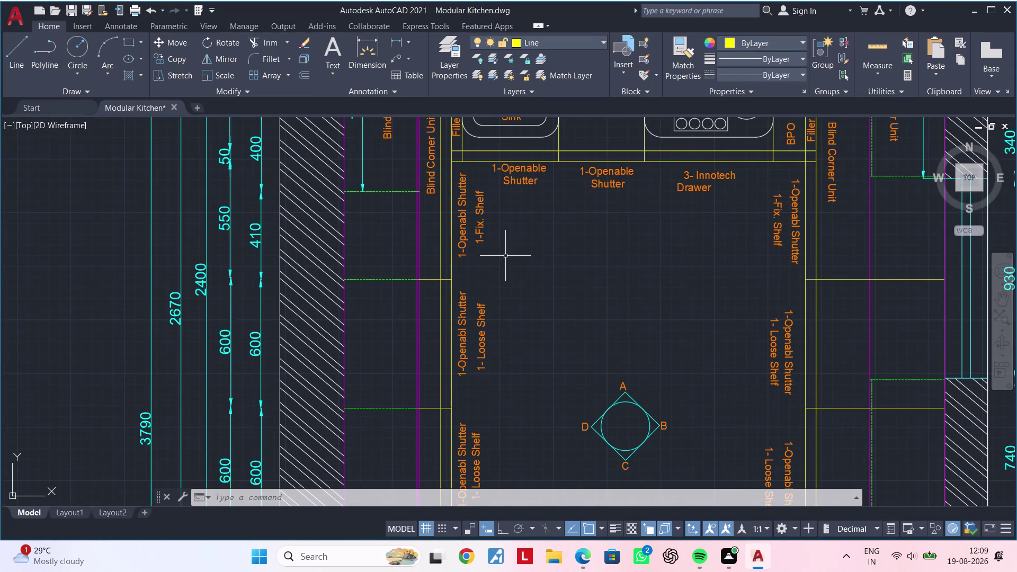
scroll(down, 3)
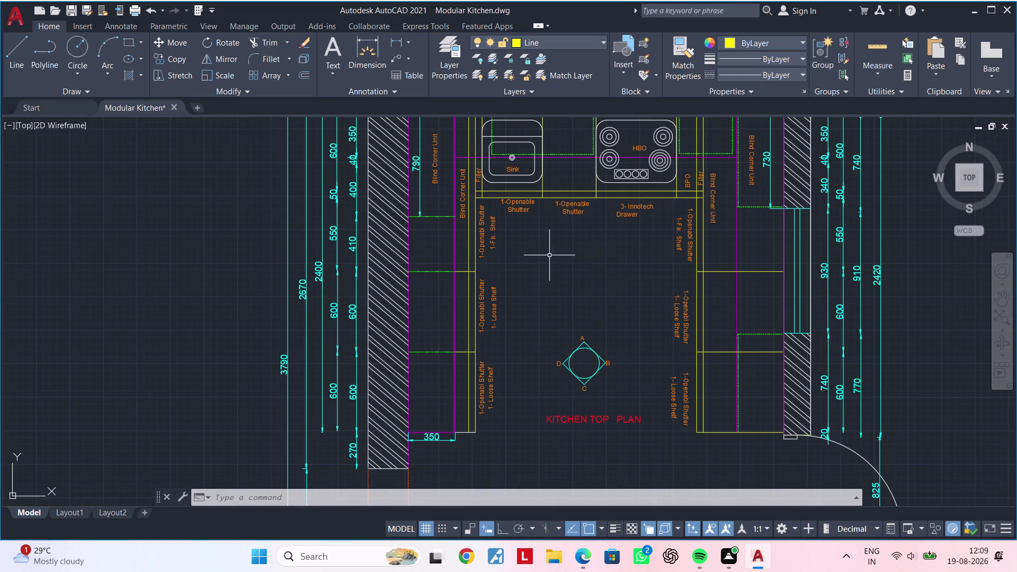
middle_drag(568, 258, 538, 299)
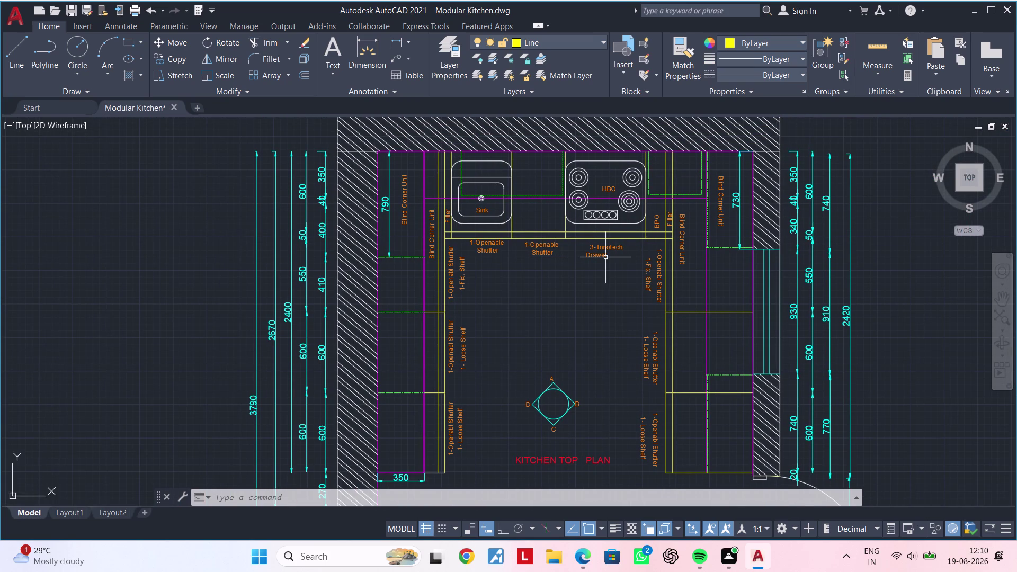
scroll(up, 3)
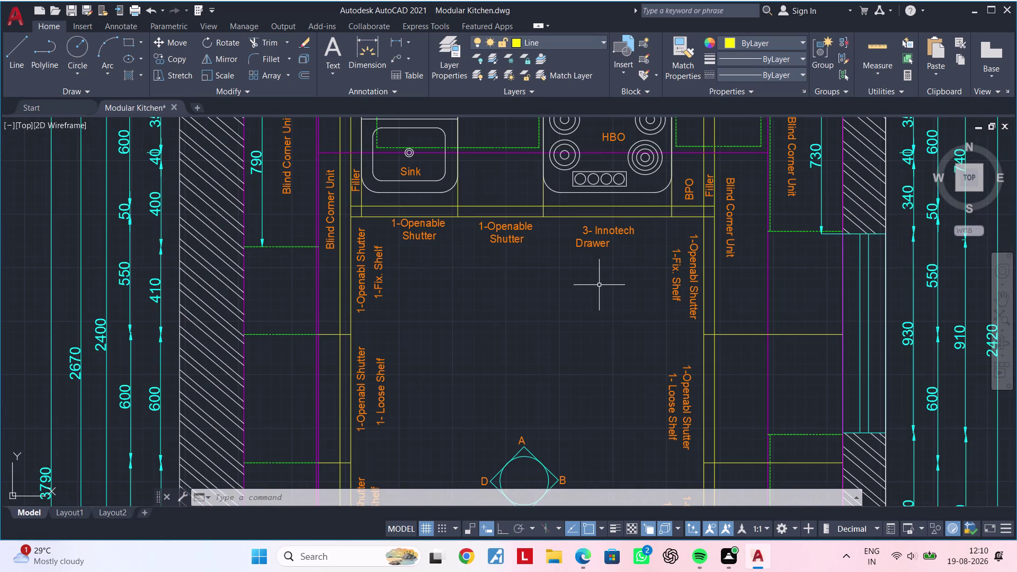
middle_drag(576, 297, 554, 301)
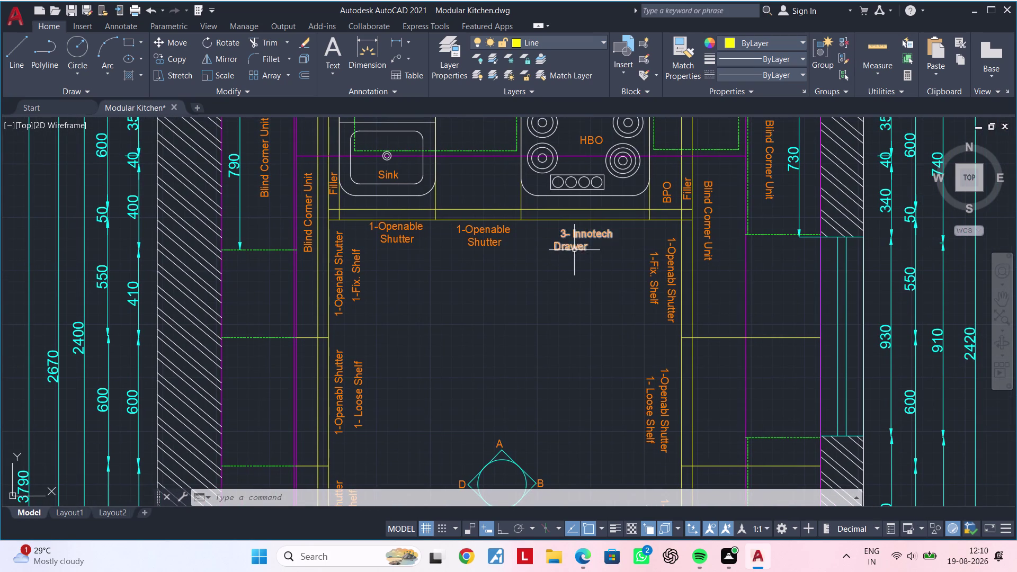
click(573, 247)
Copy the '3- Innotech Drawer' label onto the elevation's drawer unit.
key(c)
key(o)
key(space)
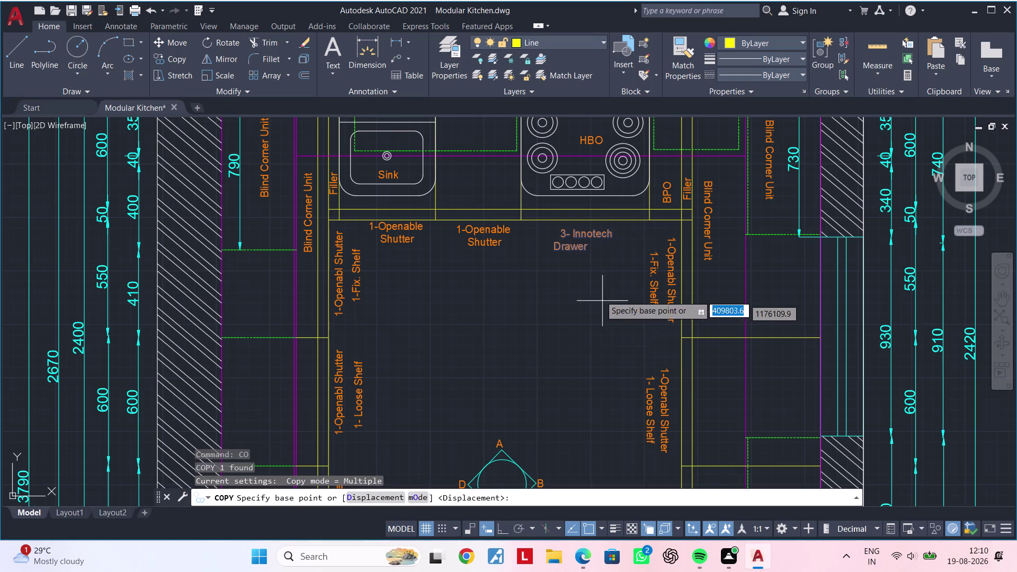
click(585, 229)
scroll(down, 3)
middle_drag(717, 342, 288, 210)
middle_drag(698, 322, 438, 306)
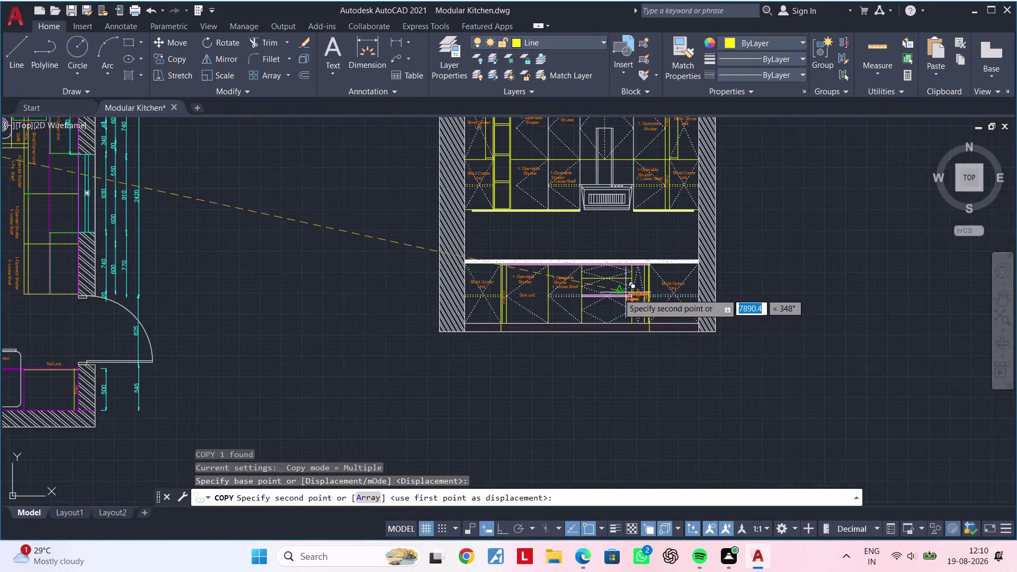
scroll(up, 3)
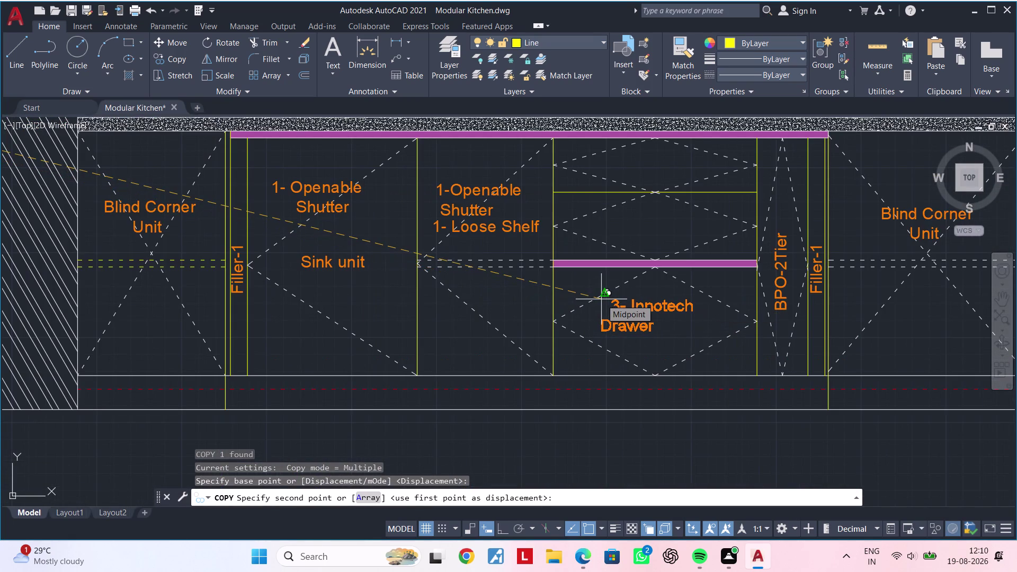
scroll(up, 3)
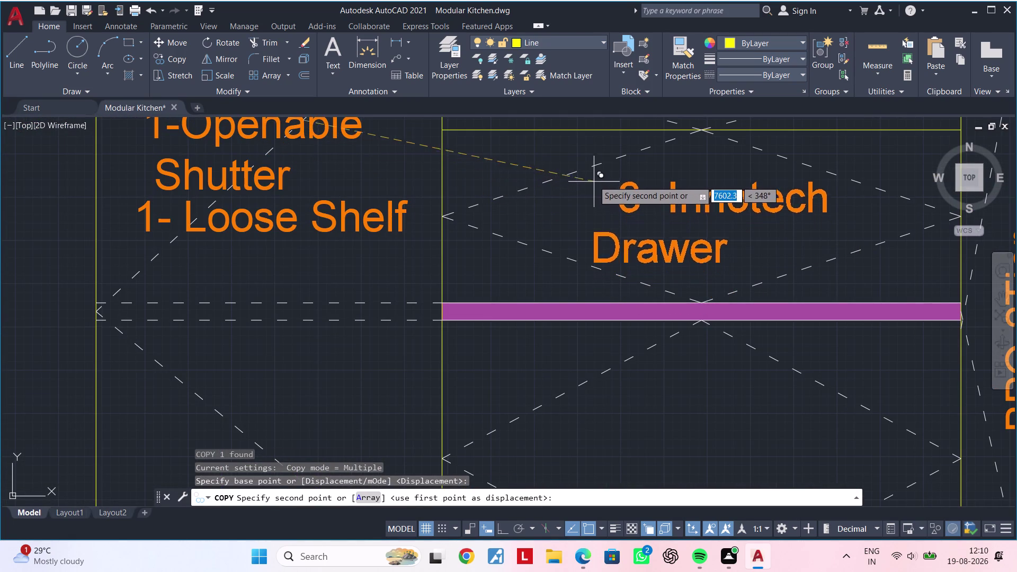
click(593, 180)
key(Escape)
key(Escape)
Delete the leading '3-' from the copied drawer label.
double_click(614, 247)
click(588, 247)
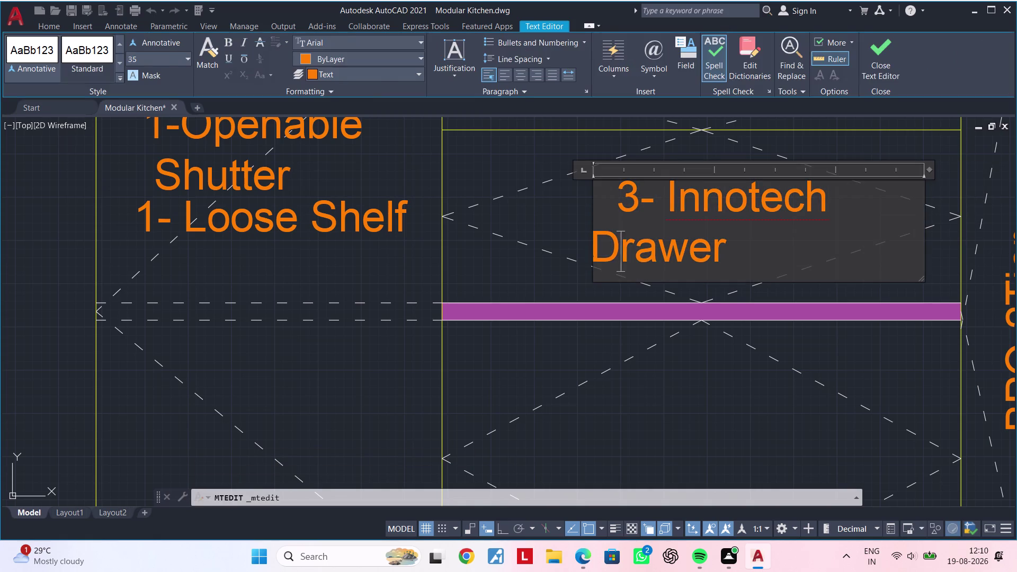
key(Escape)
double_click(593, 249)
key(BackSpace)
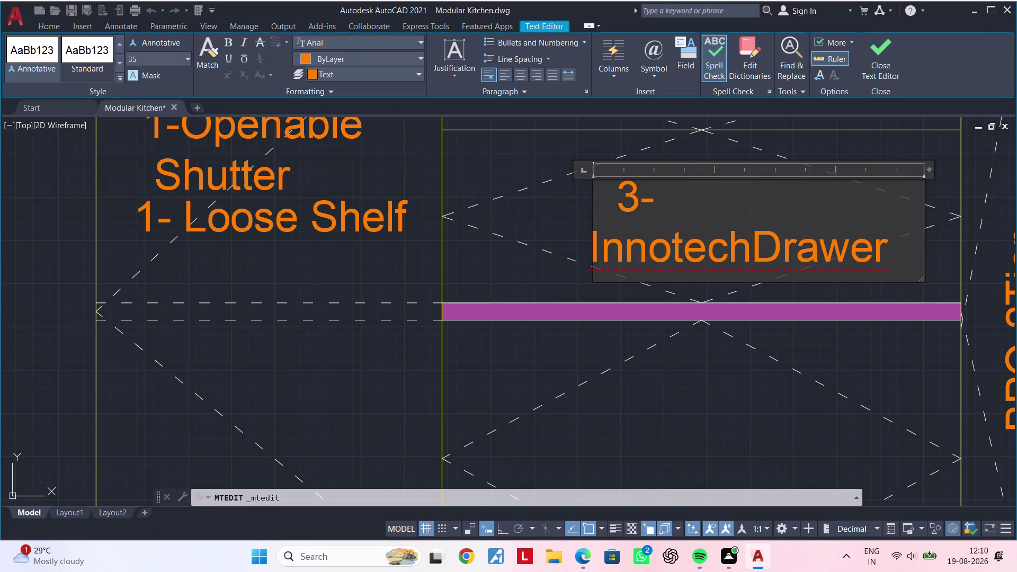
click(610, 205)
key(BackSpace)
key(BackSpace)
key(BackSpace)
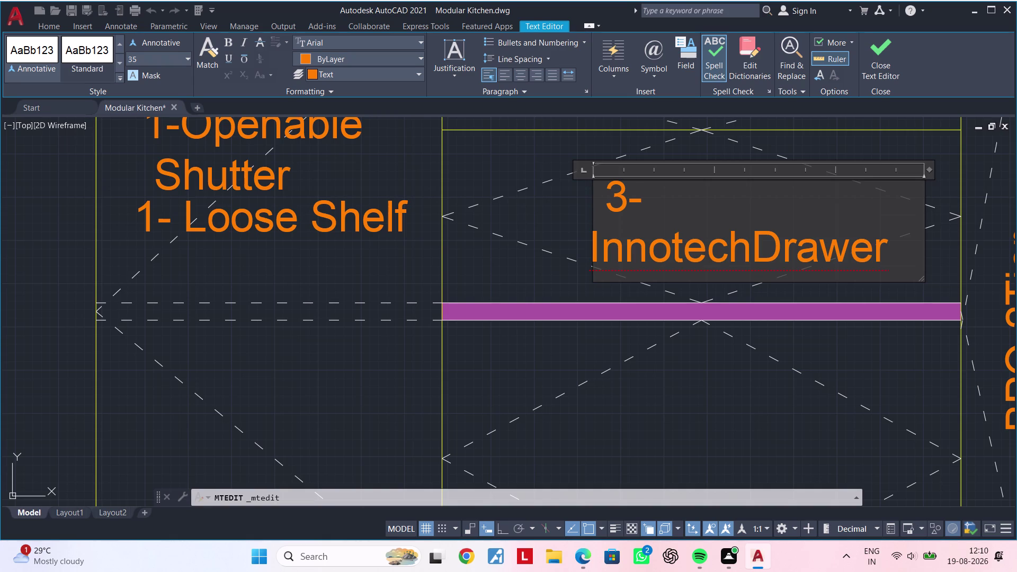
click(668, 193)
key(BackSpace)
key(BackSpace)
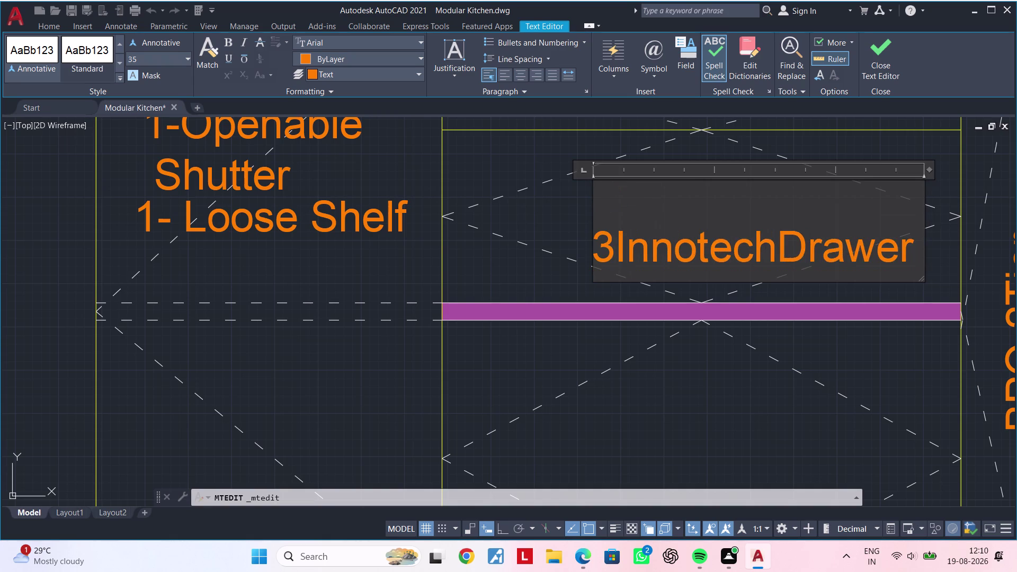
key(BackSpace)
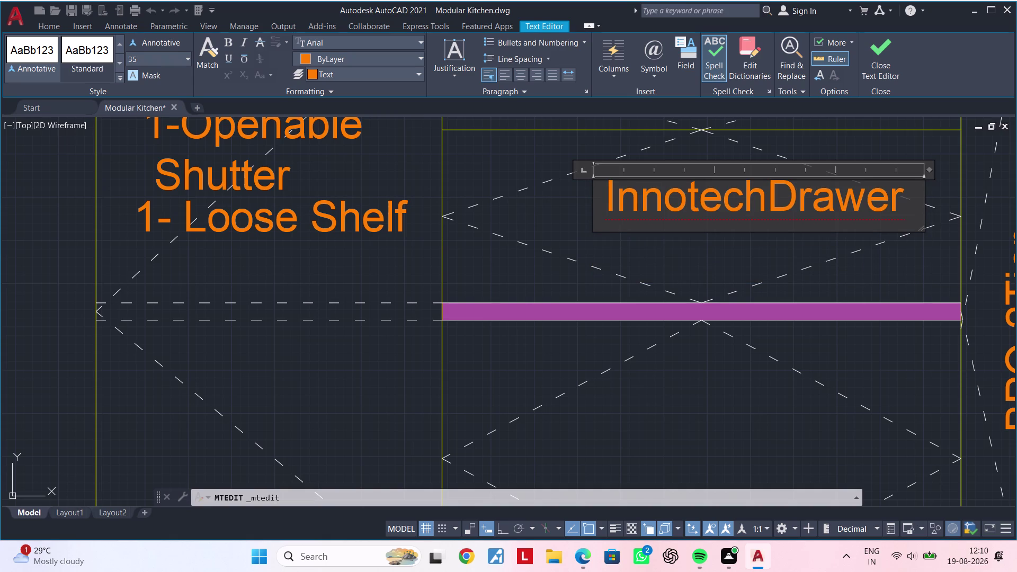
Add a space so the label reads 'Innotech Drawer' and close the editor.
click(767, 197)
key(space)
key(Escape)
key(Escape)
click(696, 245)
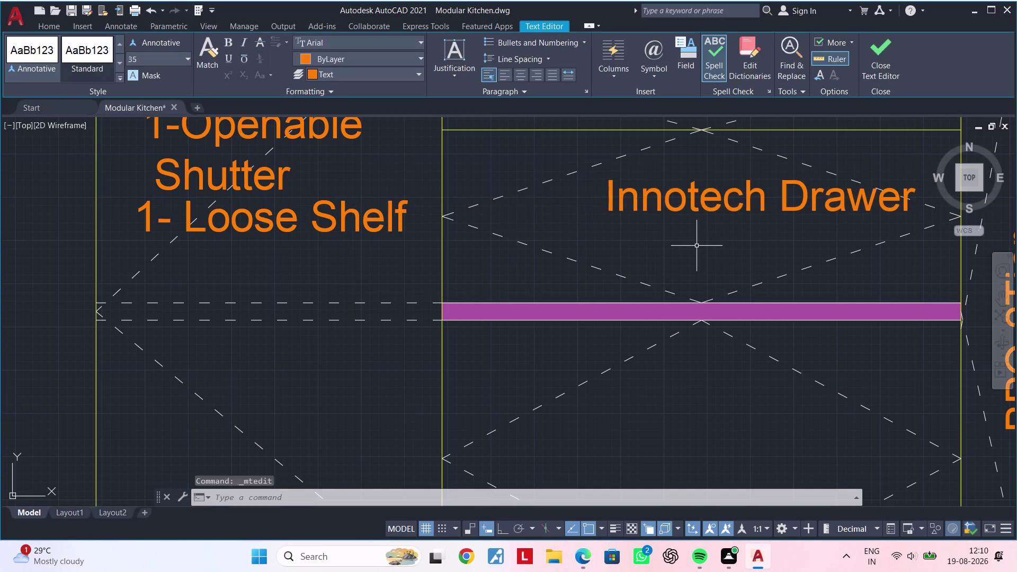
scroll(down, 3)
middle_drag(705, 244, 631, 245)
click(643, 216)
Move the Innotech Drawer label to a new spot within the unit.
text(m)
key(space)
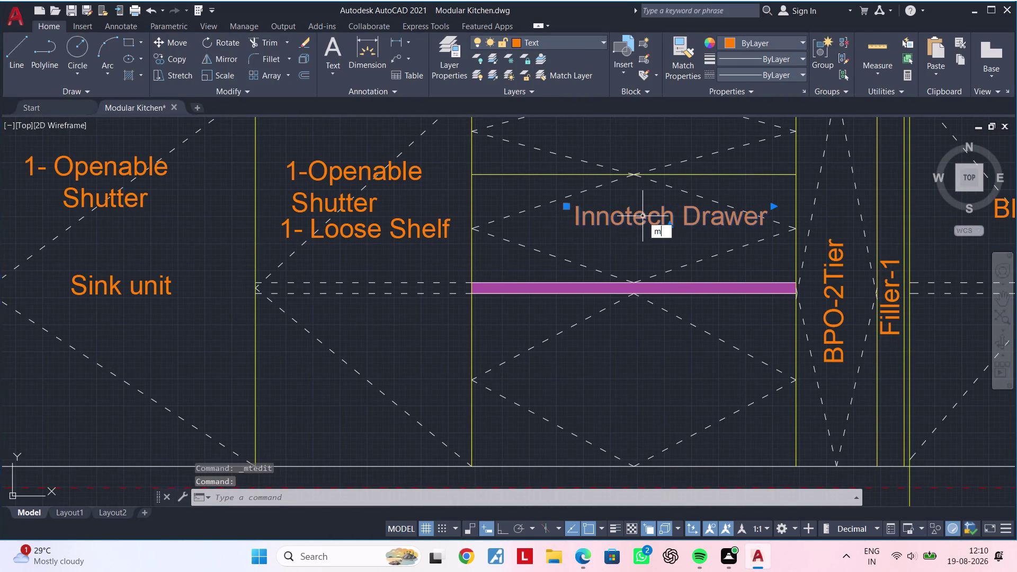
click(642, 216)
click(600, 221)
key(Escape)
key(Escape)
middle_drag(616, 237, 659, 244)
key(Escape)
key(Escape)
key(Escape)
key(Escape)
key(Escape)
key(Escape)
key(Escape)
key(Escape)
key(Escape)
key(Escape)
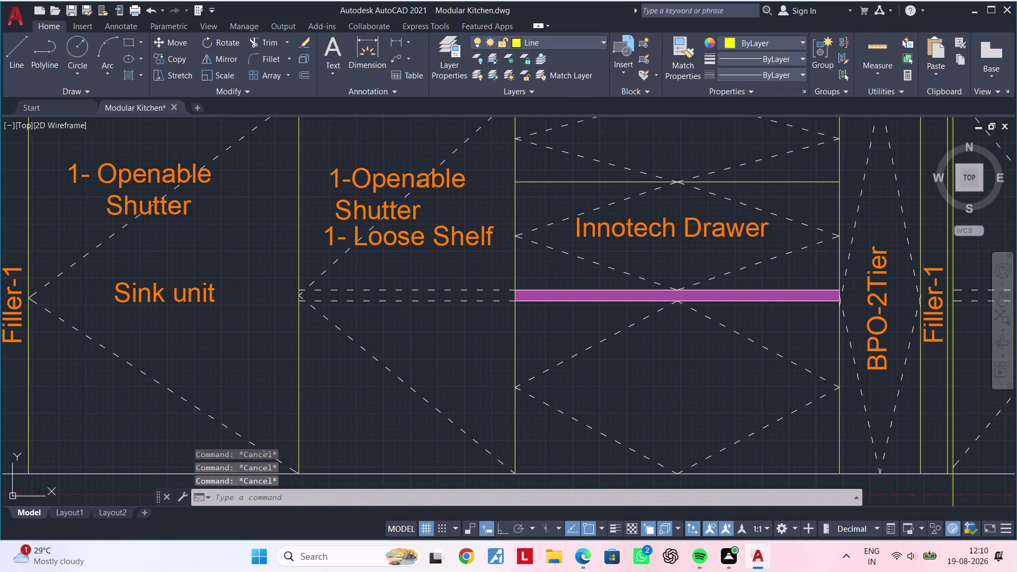
key(Escape)
key(Escape)
key(Escape)
key(Escape)
key(Escape)
key(Escape)
key(Escape)
key(Escape)
key(Escape)
key(Escape)
key(Escape)
key(Escape)
key(Escape)
key(Escape)
key(Escape)
Copy the Innotech Drawer label into the upper unit and open the copy for editing.
click(664, 229)
key(c)
key(o)
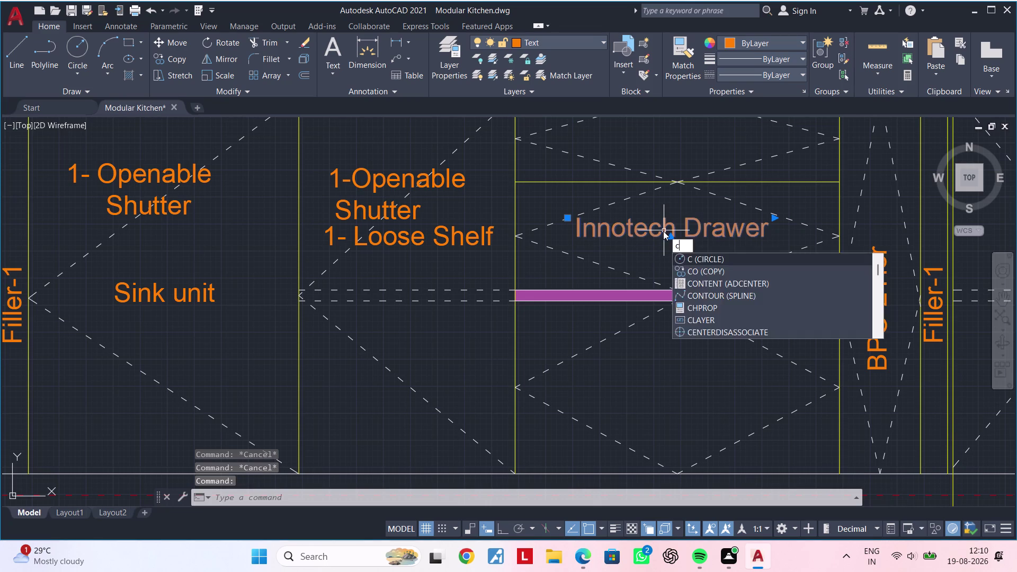
key(space)
click(664, 227)
middle_drag(652, 173, 653, 276)
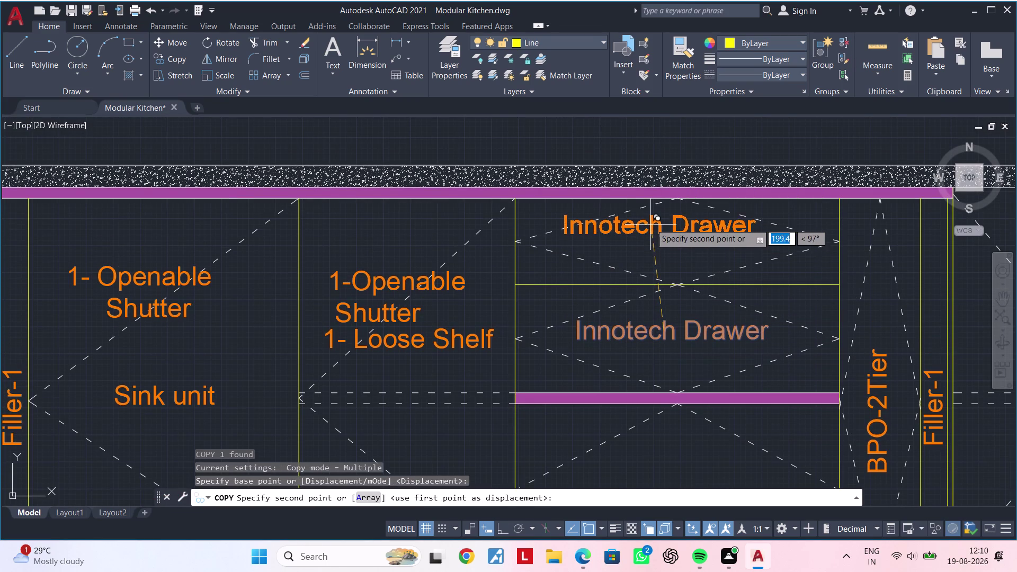
click(651, 218)
key(Escape)
key(Escape)
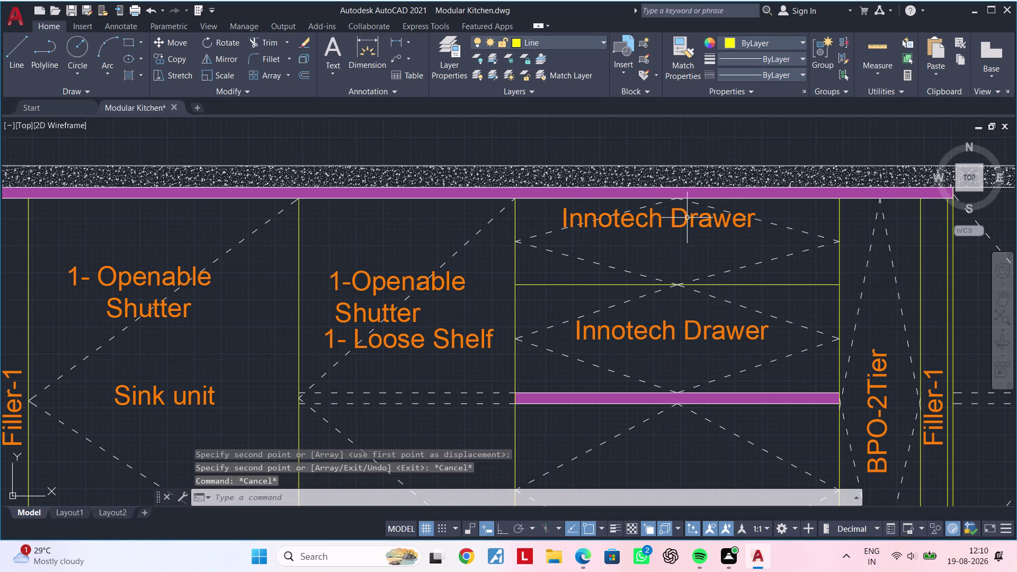
double_click(688, 217)
click(757, 225)
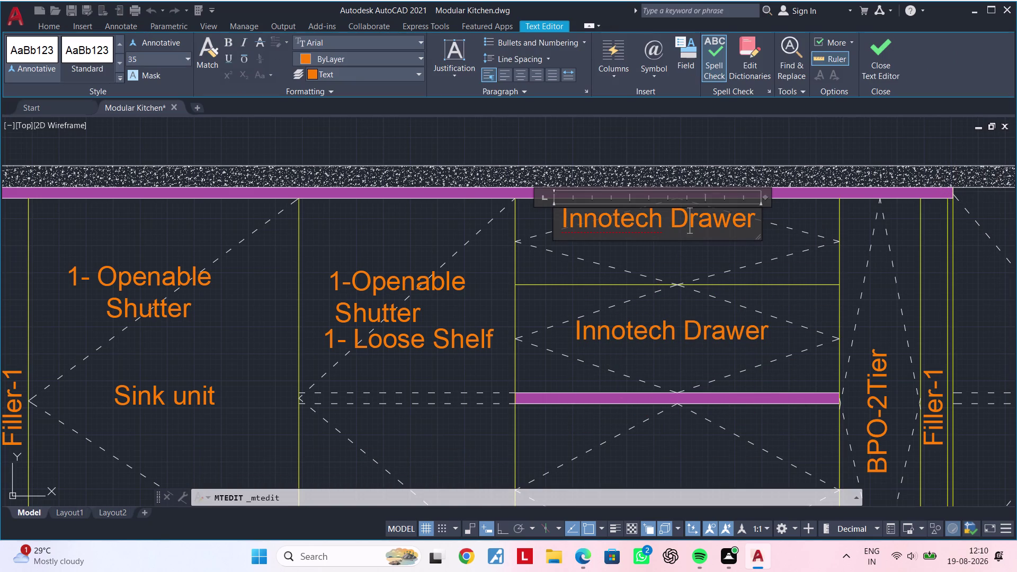
Widen the upper label's text box and adjust its leading spaces.
drag(765, 195, 822, 191)
double_click(826, 191)
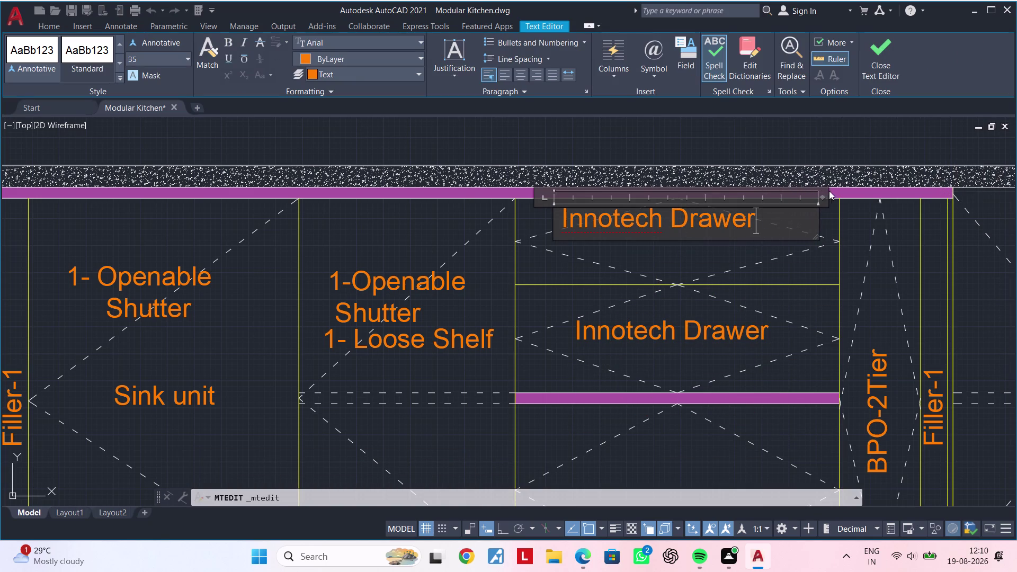
click(562, 218)
key(space)
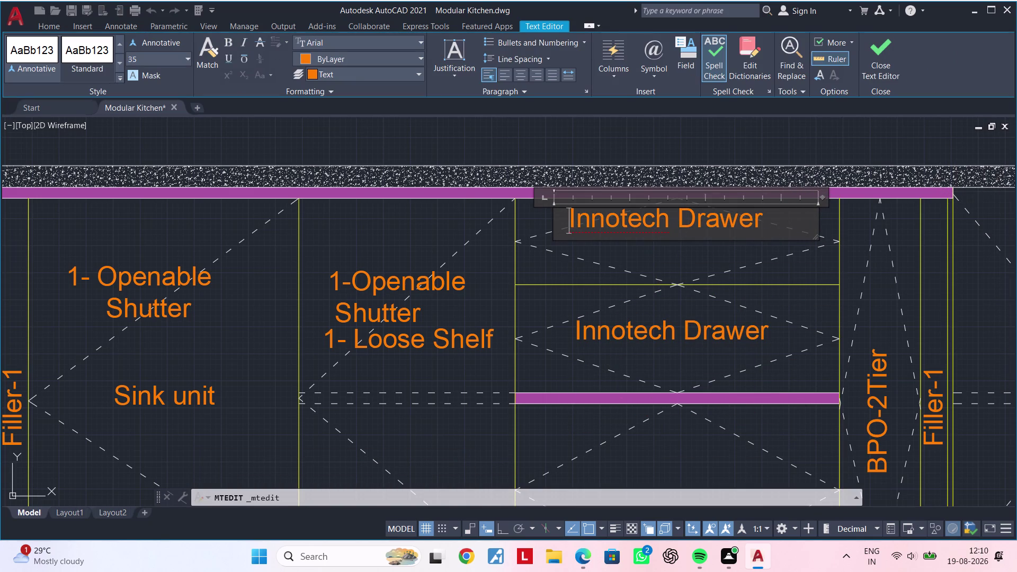
key(space)
click(774, 217)
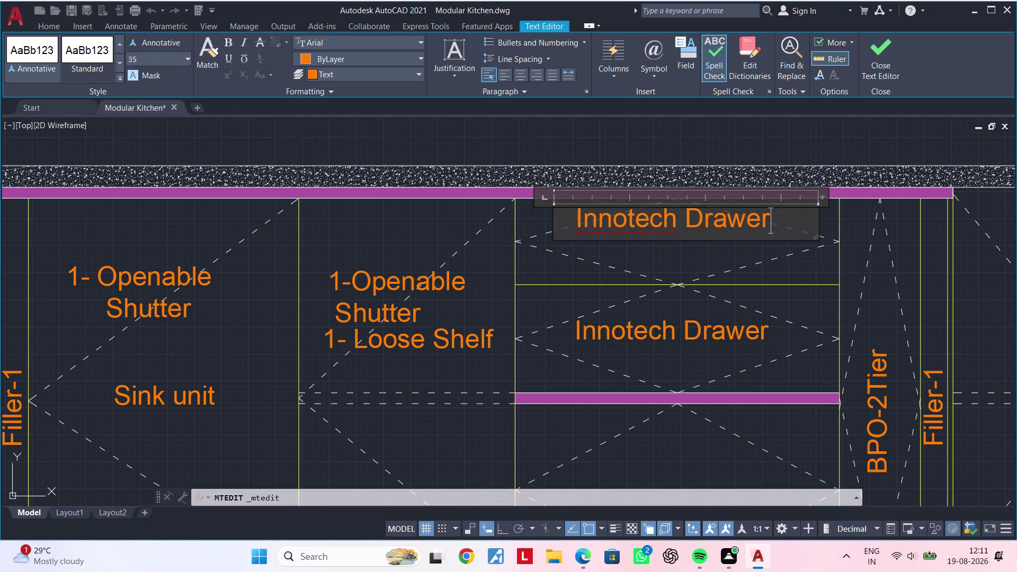
Add "(PVC Cutlery Trey)" as the label's second line and close the editor.
key(Return)
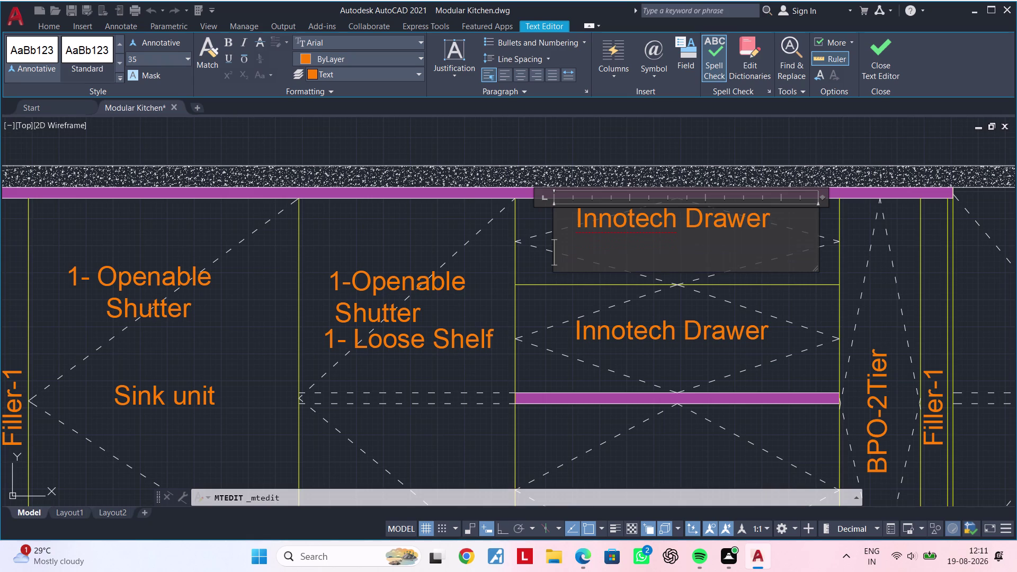
key(shift+parenleft)
text(P)
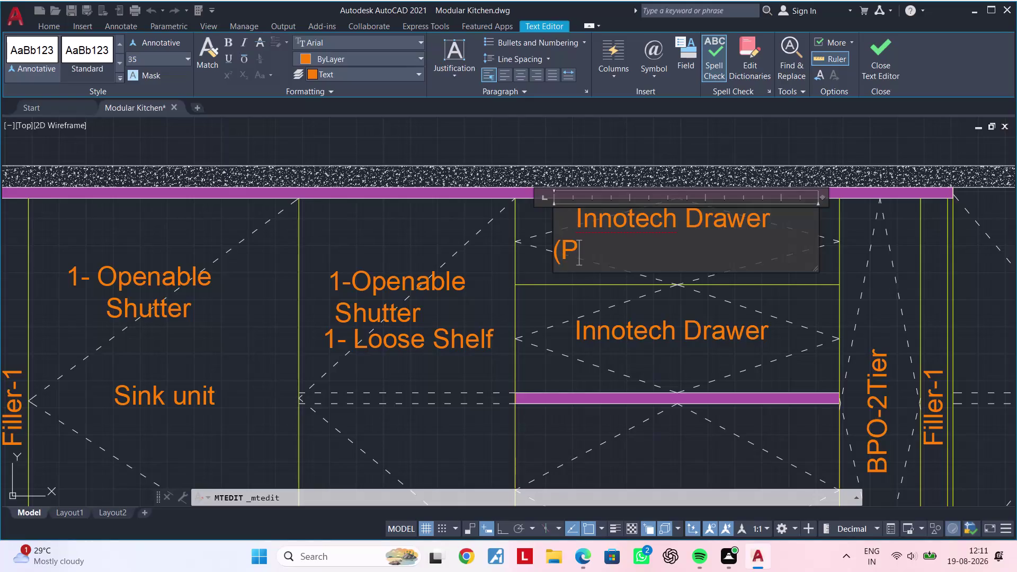
text(VC)
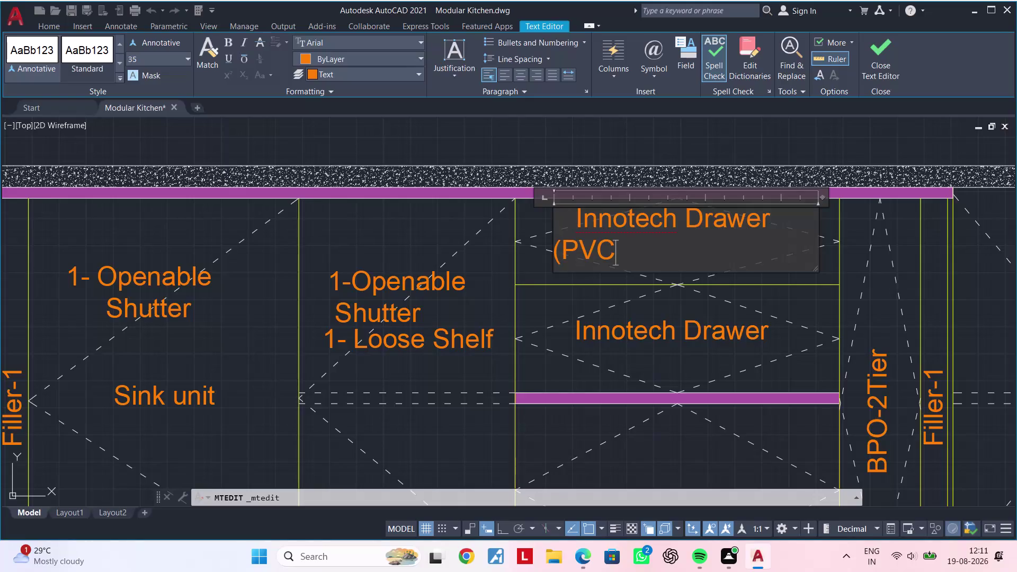
key(space)
text(C)
key(u)
key(y)
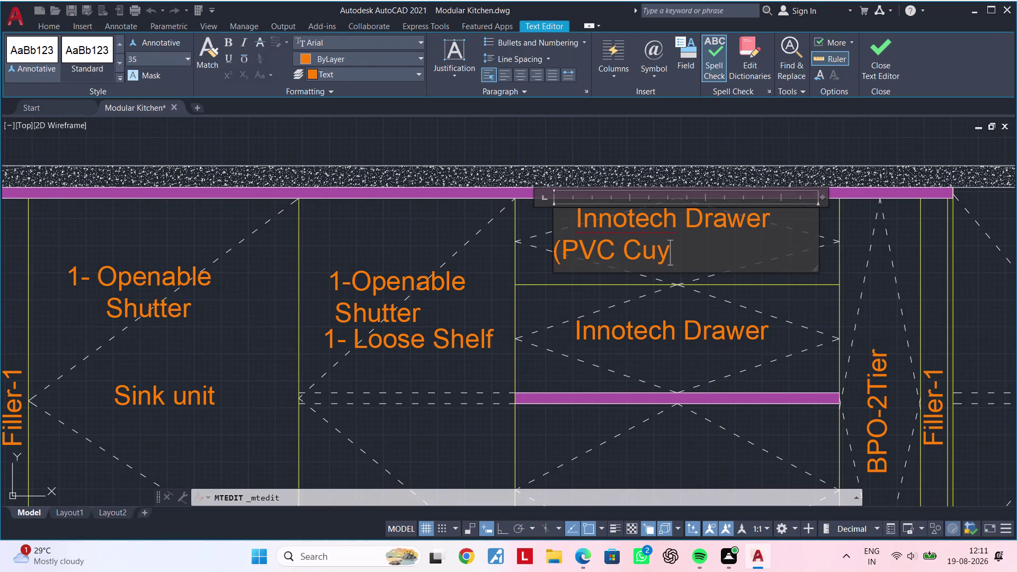
key(l)
text(ery)
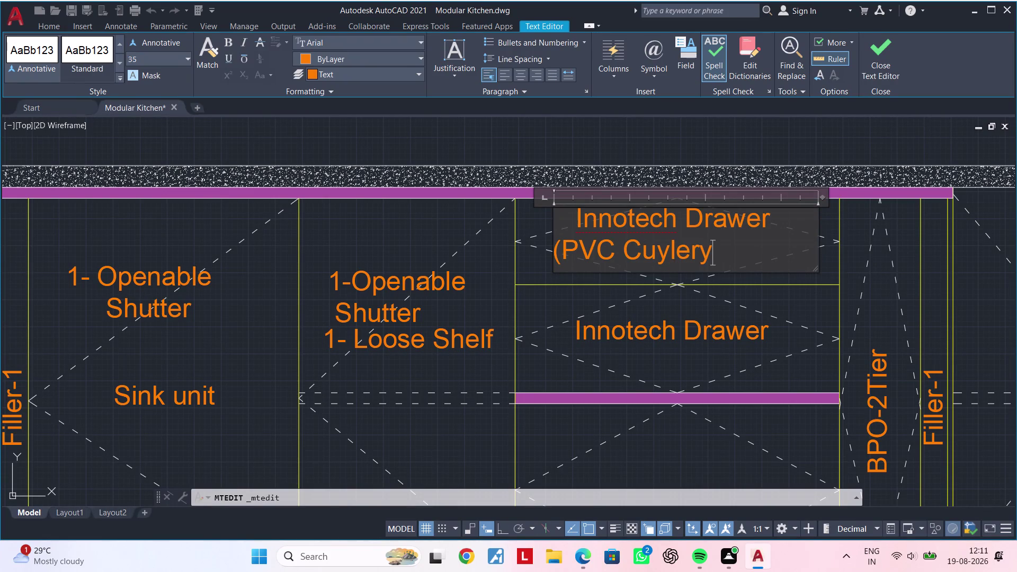
key(space)
key(shift+t)
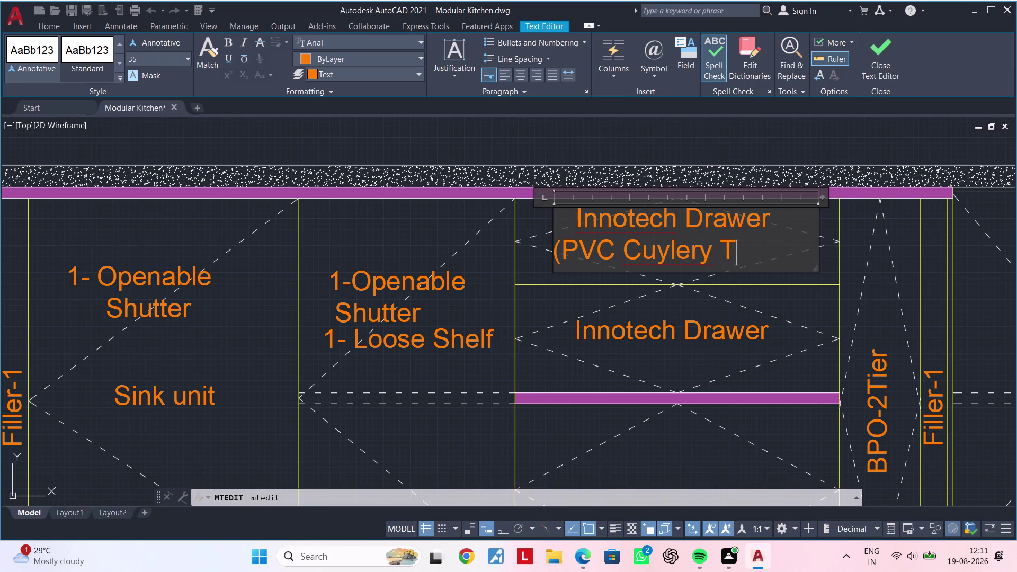
key(BackSpace)
key(BackSpace)
key(BackSpace)
key(BackSpace)
key(BackSpace)
key(BackSpace)
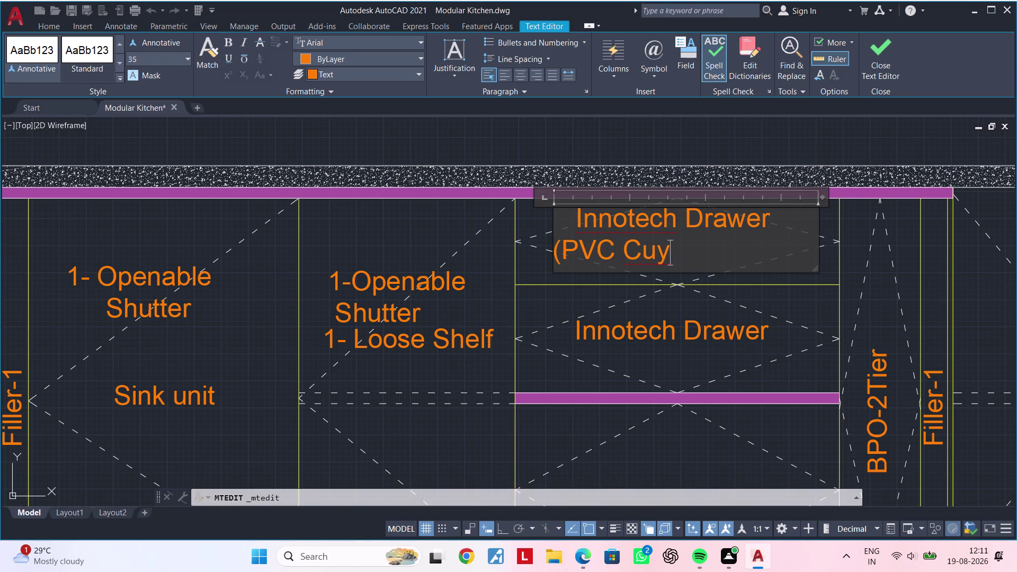
key(BackSpace)
key(t)
text(ler)
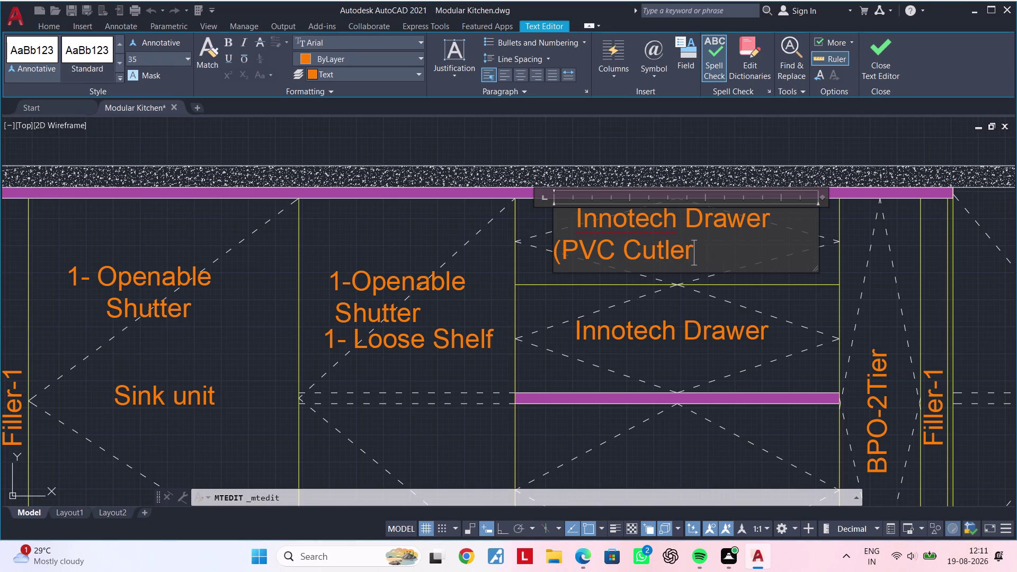
text(y)
key(space)
key(shift+t)
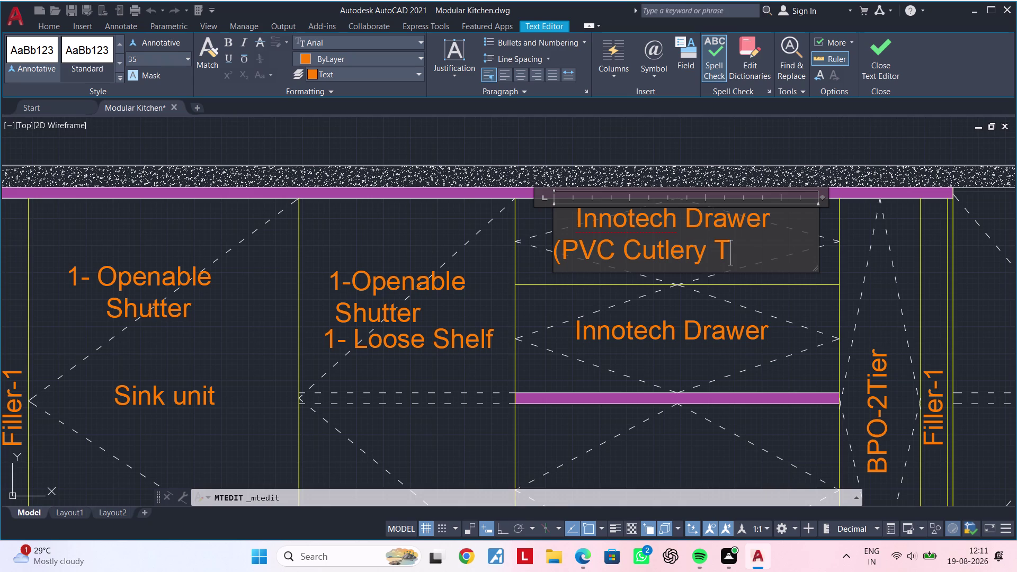
text(re)
text(y)
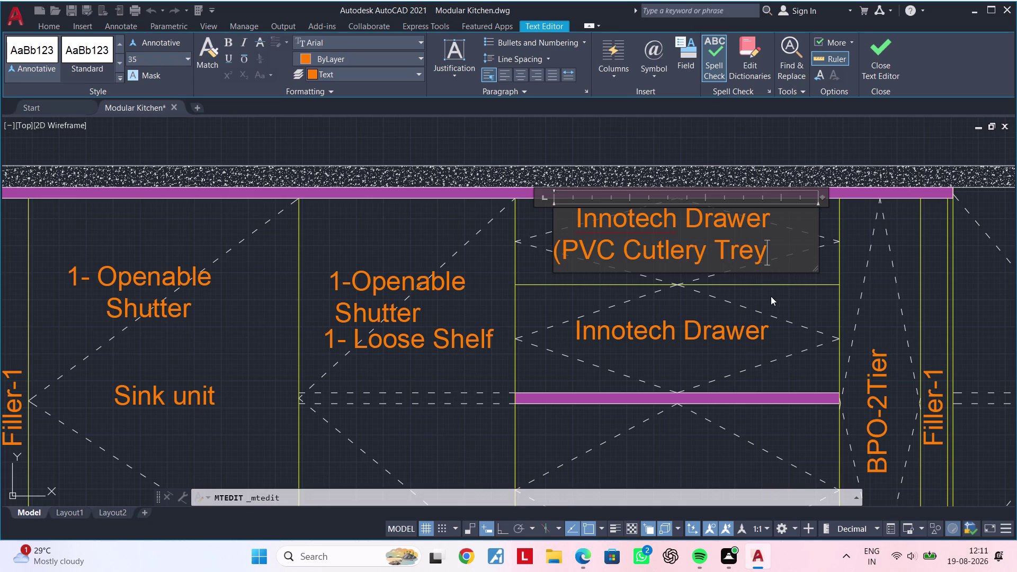
key(shift+parenright)
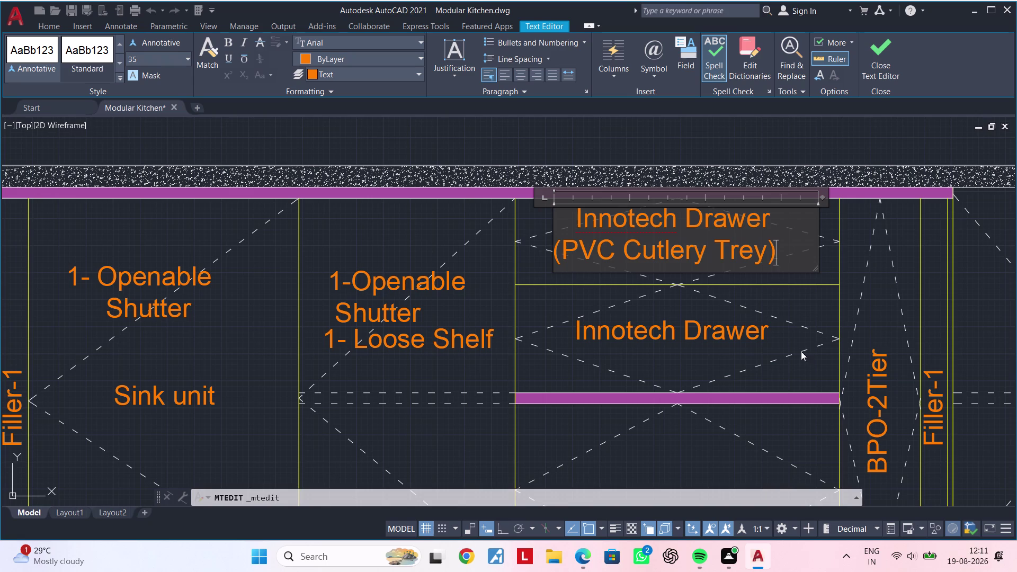
click(796, 363)
scroll(down, 3)
middle_drag(796, 364, 773, 276)
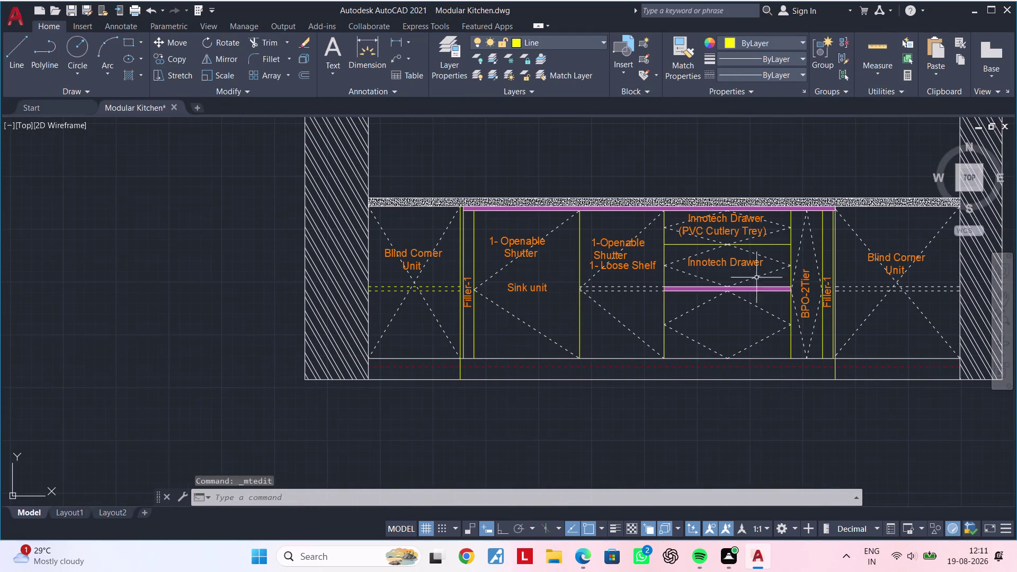
Copy the PVC Cutlery Trey label down into the lower drawer.
click(718, 218)
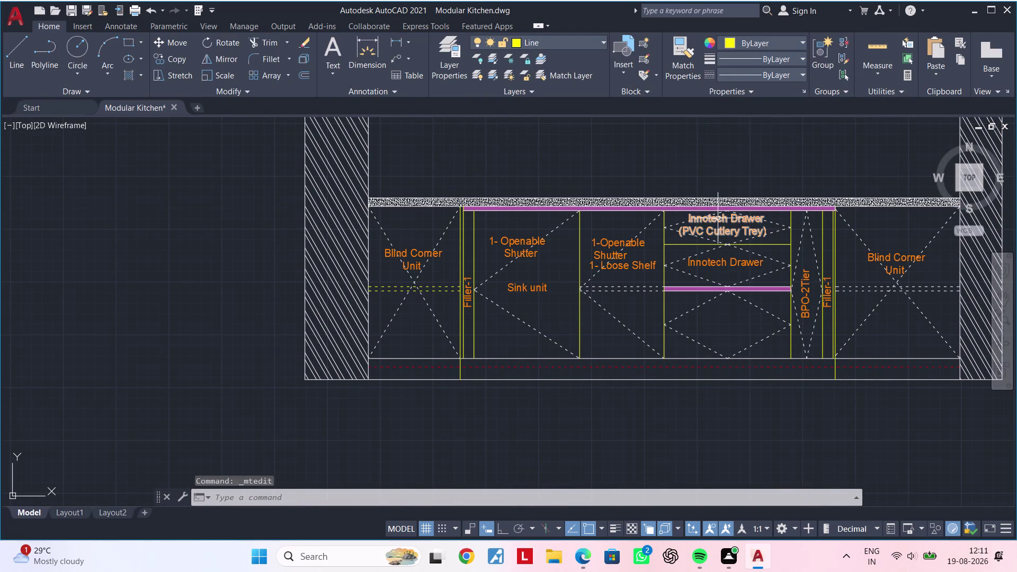
key(c)
key(o)
key(space)
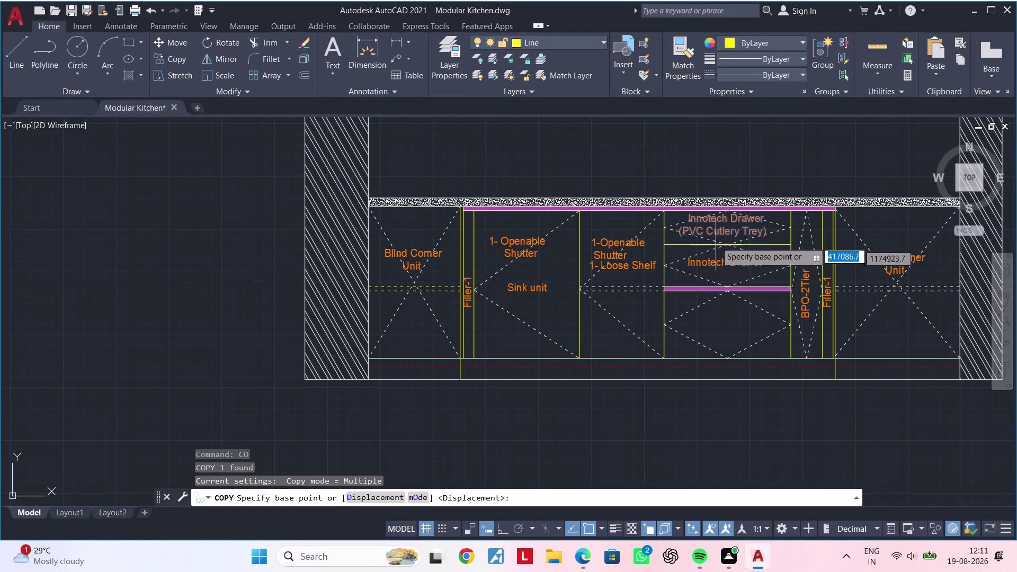
click(714, 227)
scroll(up, 3)
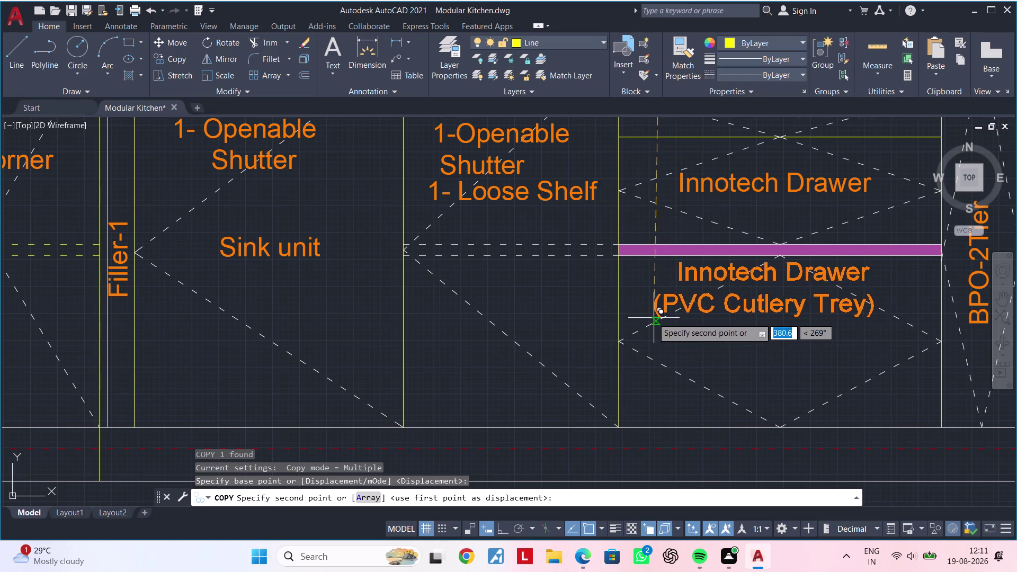
click(650, 319)
key(Escape)
key(Escape)
middle_drag(799, 326, 738, 324)
key(Escape)
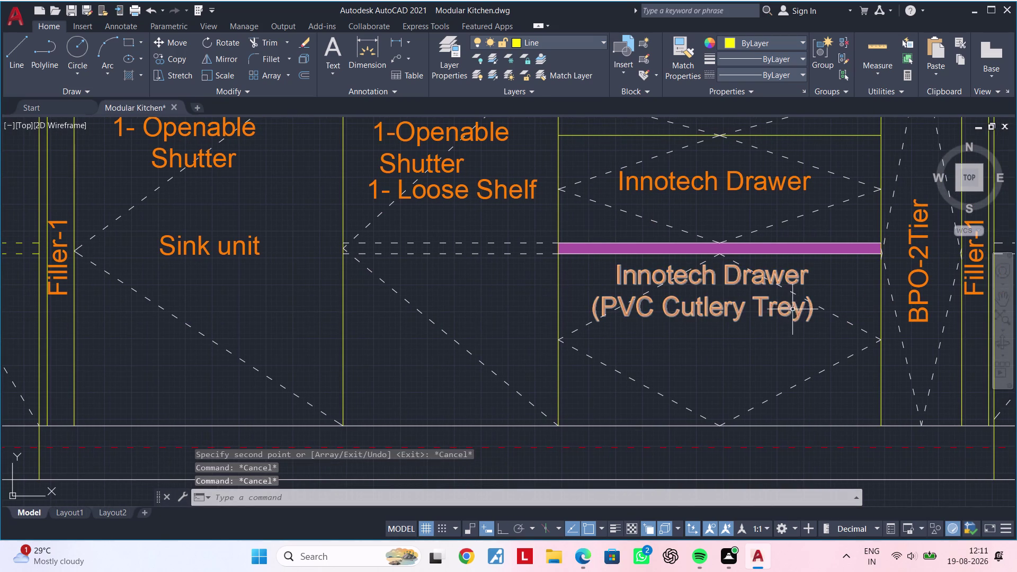
Change the copied label's second line to "Cargo Plus Plate Intel".
double_click(796, 311)
click(803, 312)
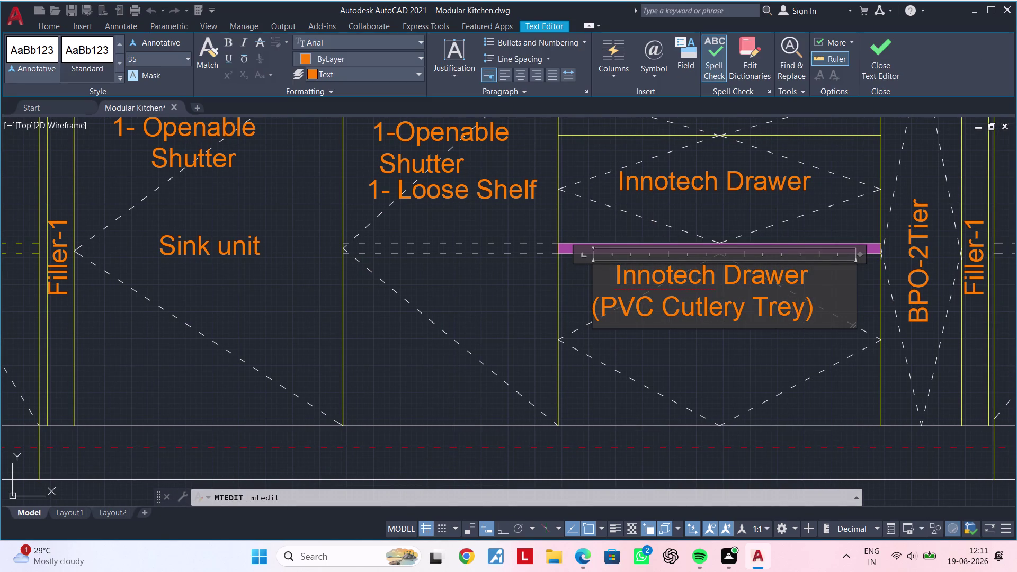
key(BackSpace)
key(BackSpace)
key(BackSpace)
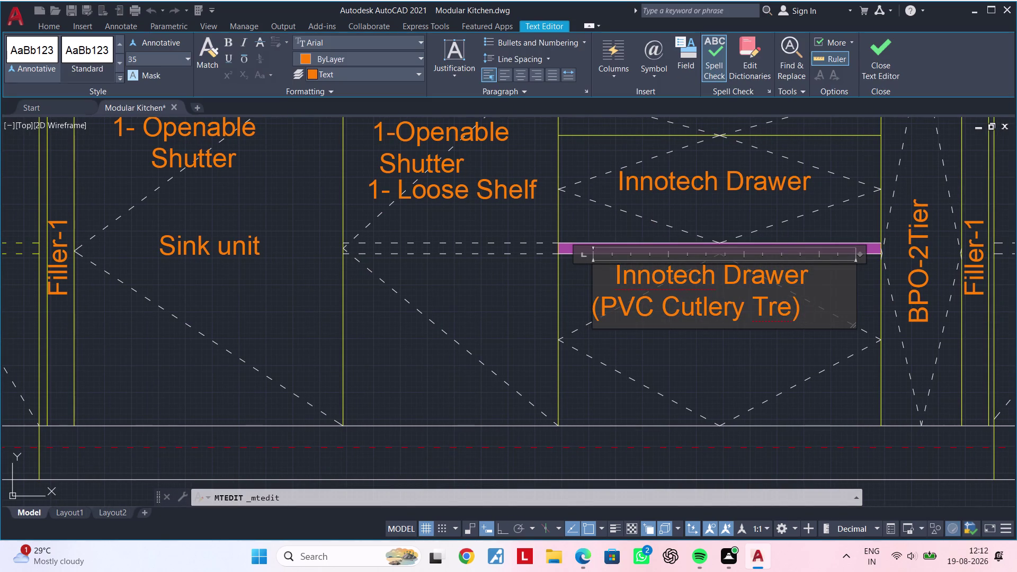
key(BackSpace)
key(BackSpace)
key(BackSpace)
key(BackSpace)
key(BackSpace)
key(BackSpace)
key(BackSpace)
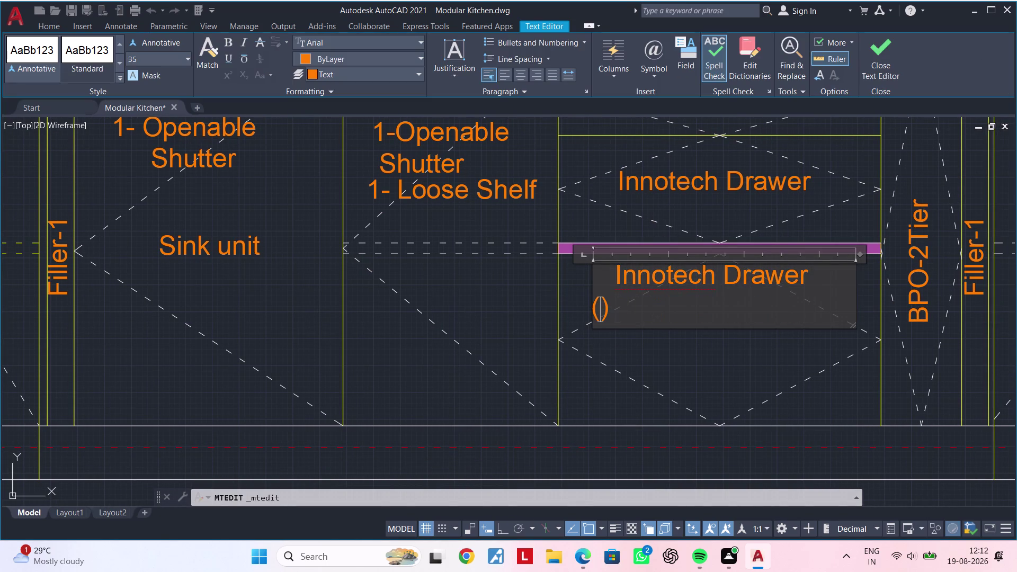
key(c)
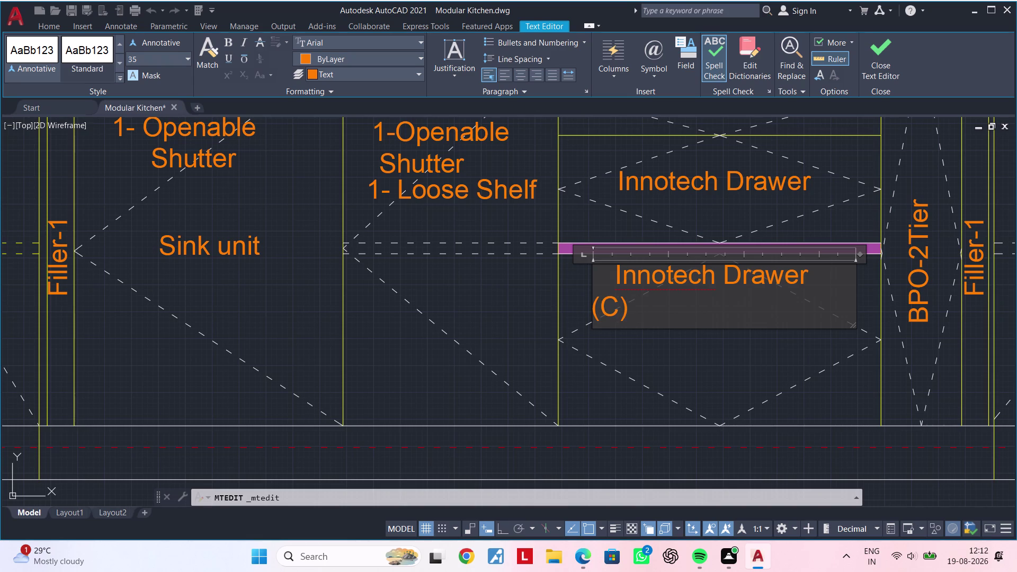
text(a)
text(rgo)
key(space)
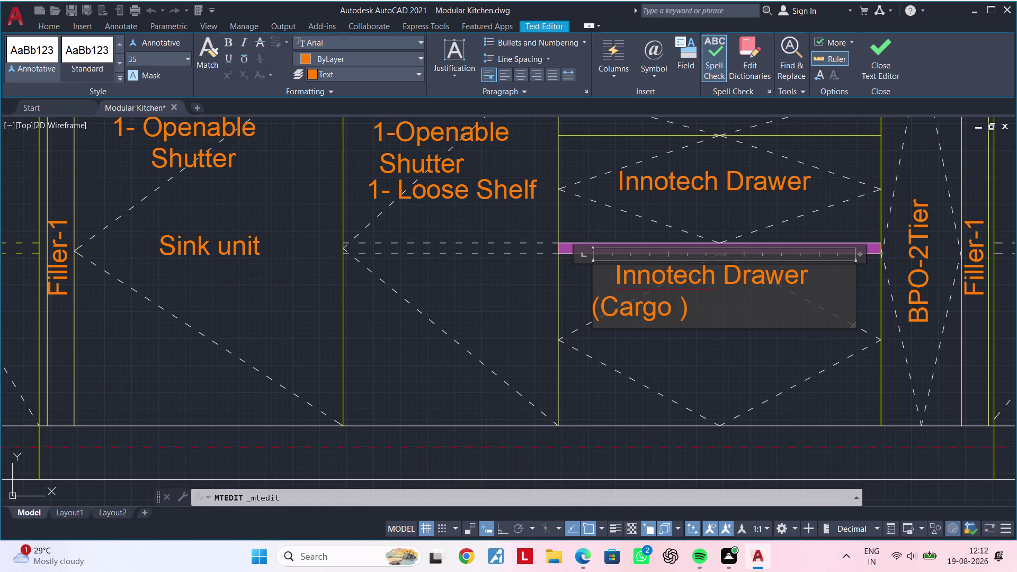
text(Pl)
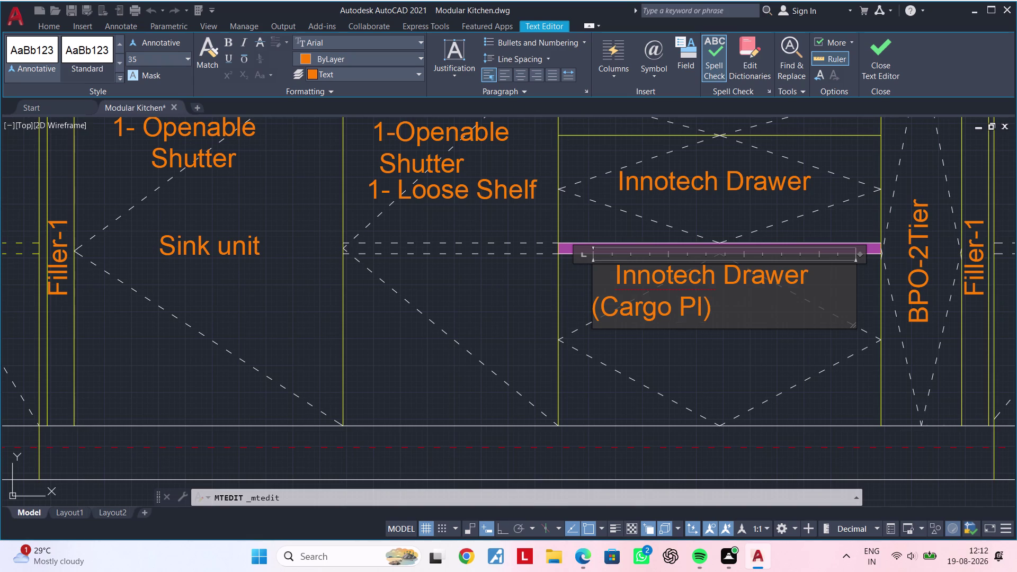
text(us)
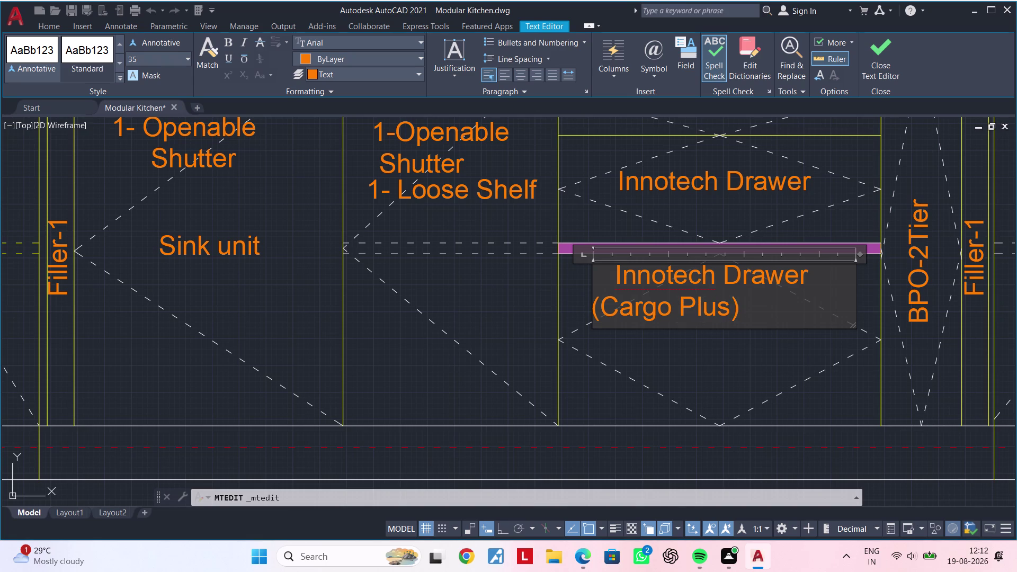
key(space)
text(Plat)
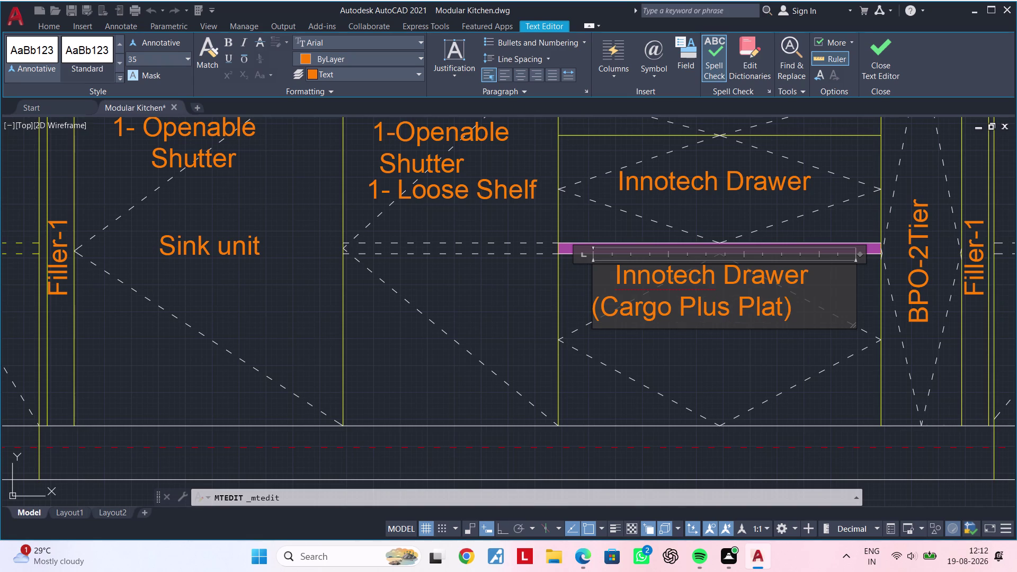
text(e)
key(space)
text(I)
text(ntel)
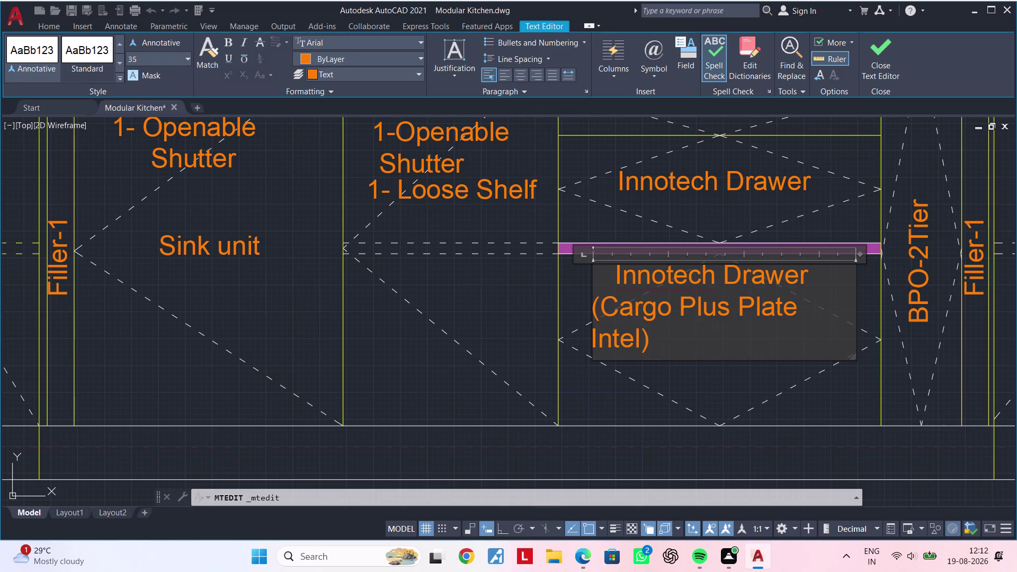
Widen the lower label's text box so each line fits, then close editing.
click(859, 256)
drag(878, 255, 887, 255)
double_click(784, 312)
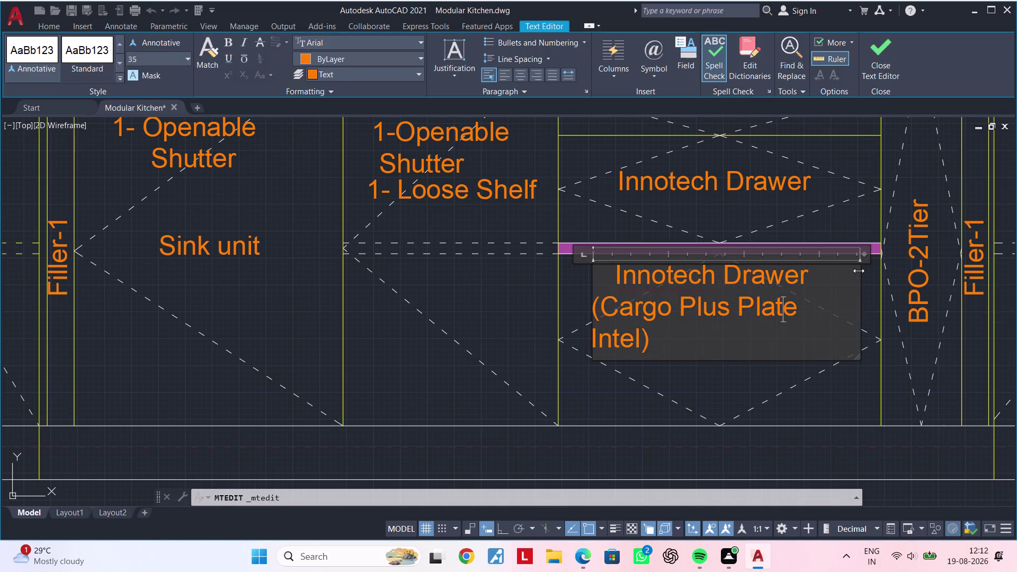
drag(862, 252, 873, 251)
click(812, 342)
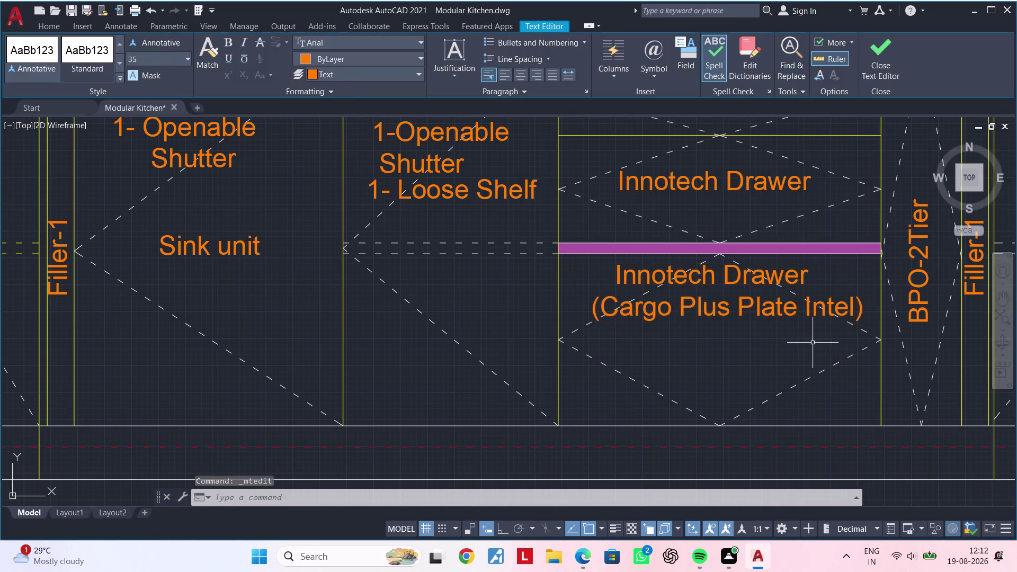
key(Escape)
scroll(down, 3)
middle_drag(803, 338, 730, 308)
key(Escape)
key(Escape)
middle_click(714, 345)
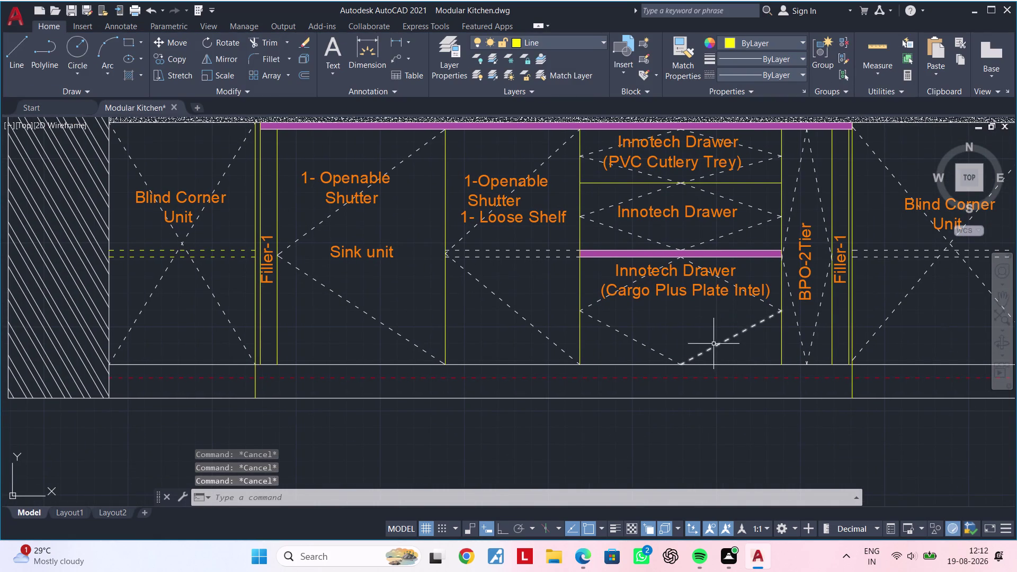
middle_drag(711, 358, 747, 327)
key(Escape)
key(Escape)
Copy the Sink unit label down into the skirting strip below the base cabinets.
middle_drag(712, 307, 742, 296)
key(Escape)
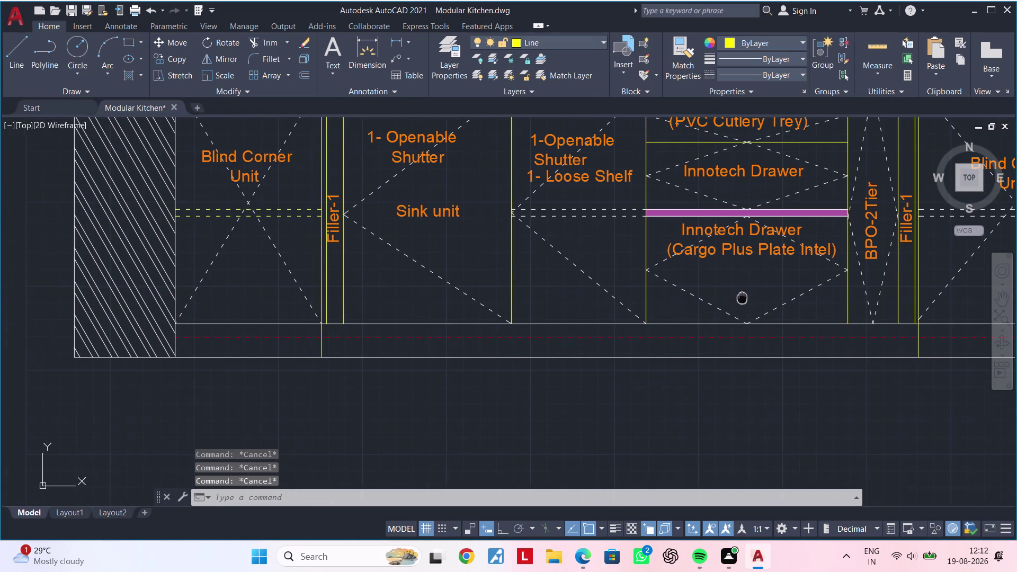
key(Escape)
click(446, 208)
key(c)
key(o)
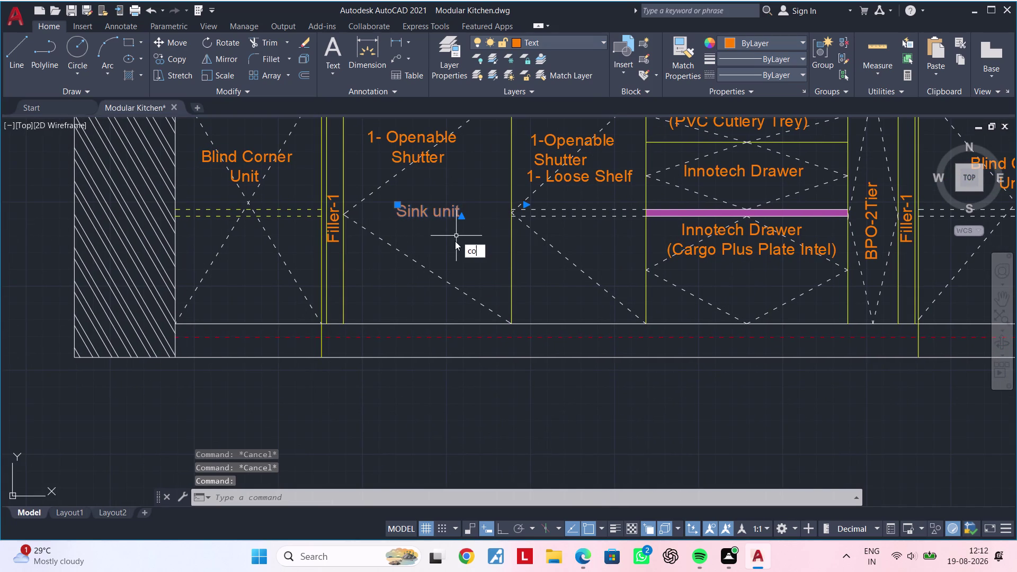
key(space)
click(431, 217)
scroll(up, 3)
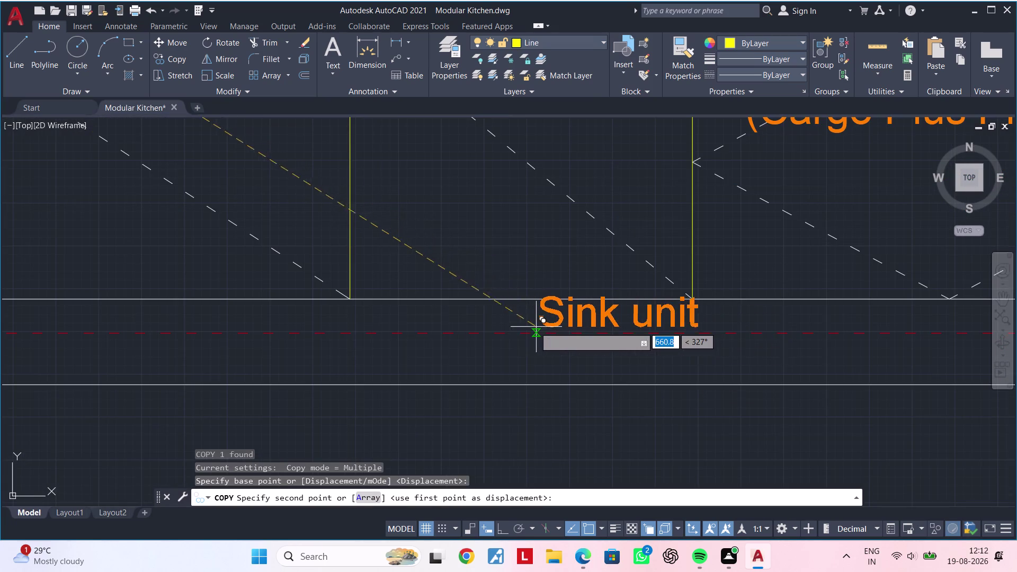
click(502, 330)
key(Escape)
key(Escape)
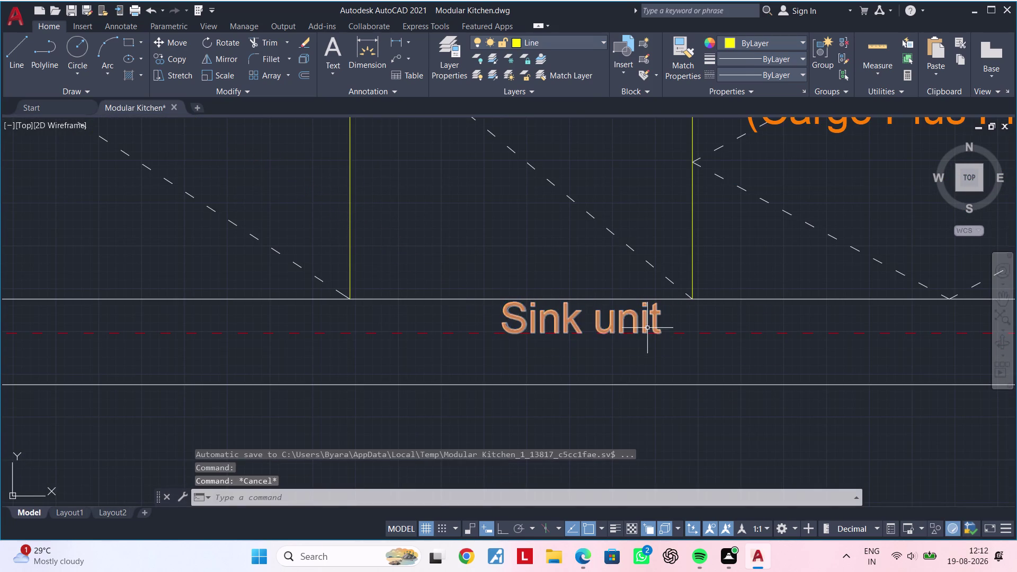
Clear the 'Sink unit' wording from the copied label.
double_click(647, 328)
click(672, 321)
key(BackSpace)
key(BackSpace)
key(BackSpace)
key(BackSpace)
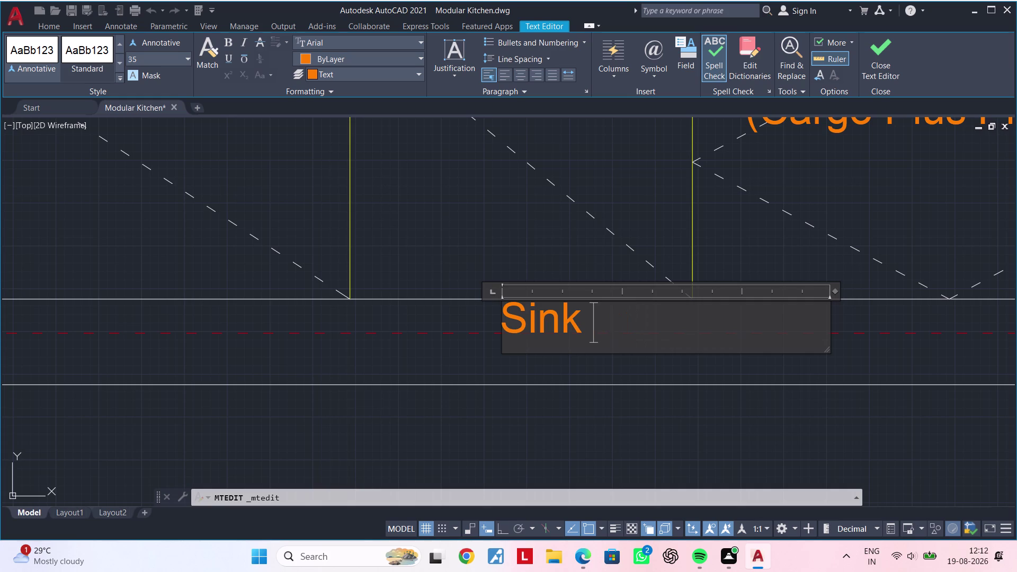
key(BackSpace)
key(BackSpace)
key(BackSpace)
key(BackSpace)
key(BackSpace)
key(space)
key(space)
key(space)
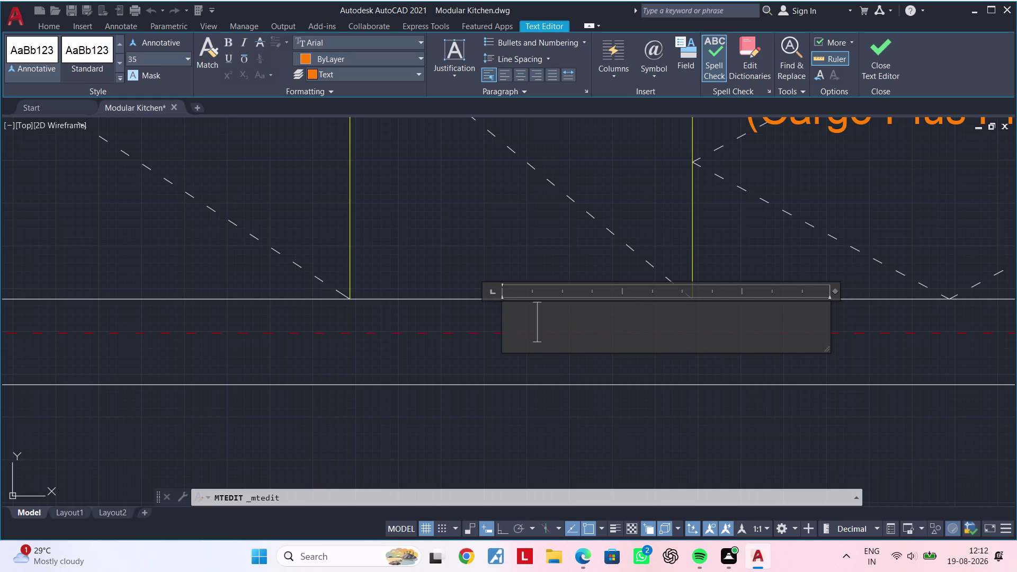
Enter 'PVC Skirting' as the label text, close the editor and view the cabinet run.
key(space)
text(P)
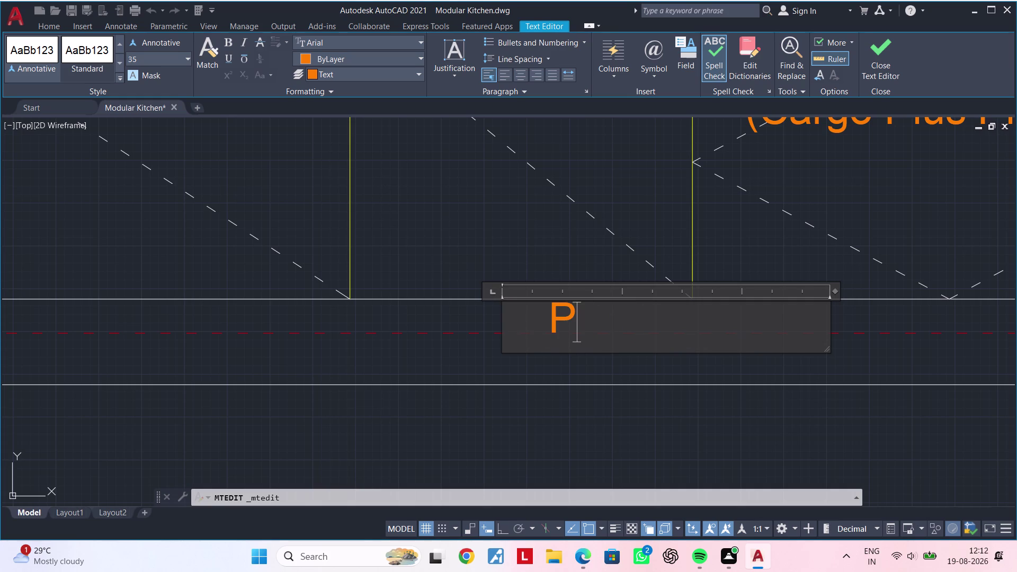
text(VC)
key(space)
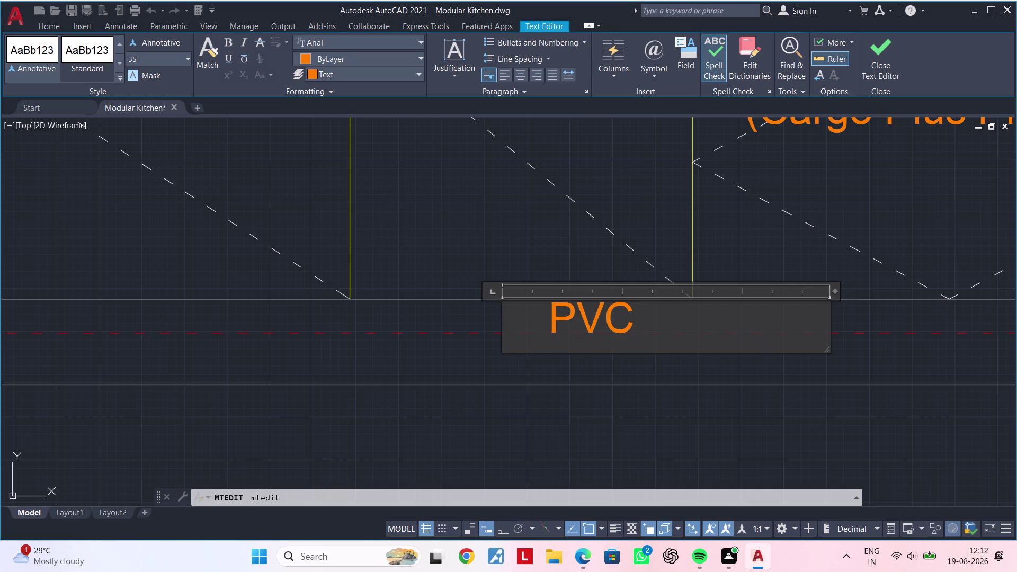
text(Sk)
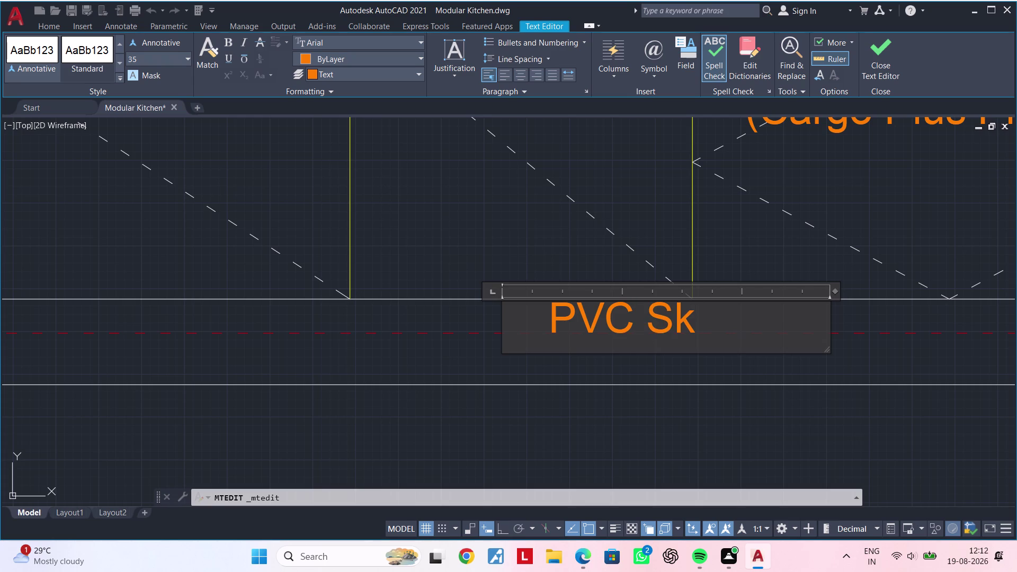
text(irtin)
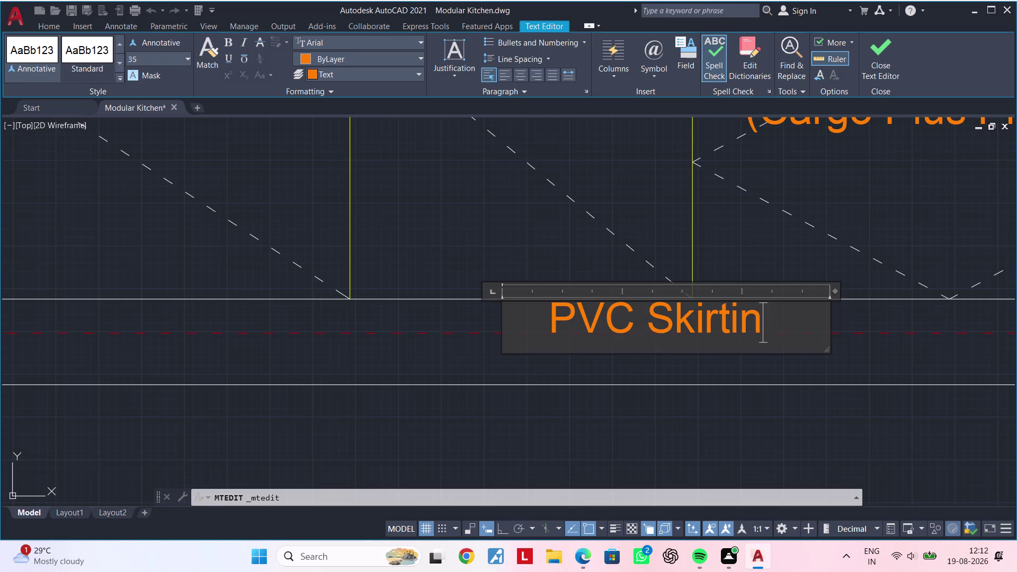
text(g)
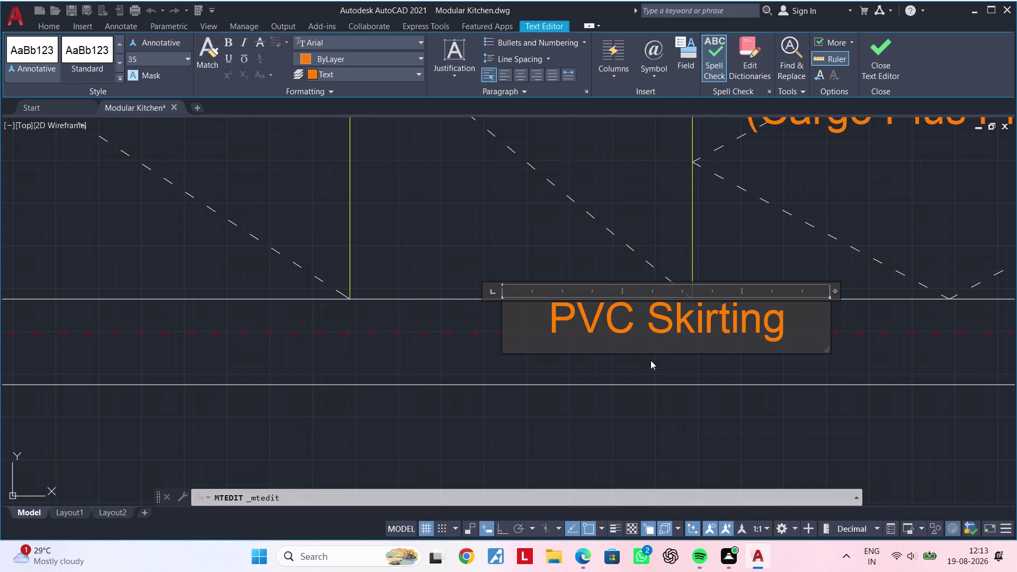
click(661, 369)
scroll(down, 3)
middle_drag(724, 361, 707, 365)
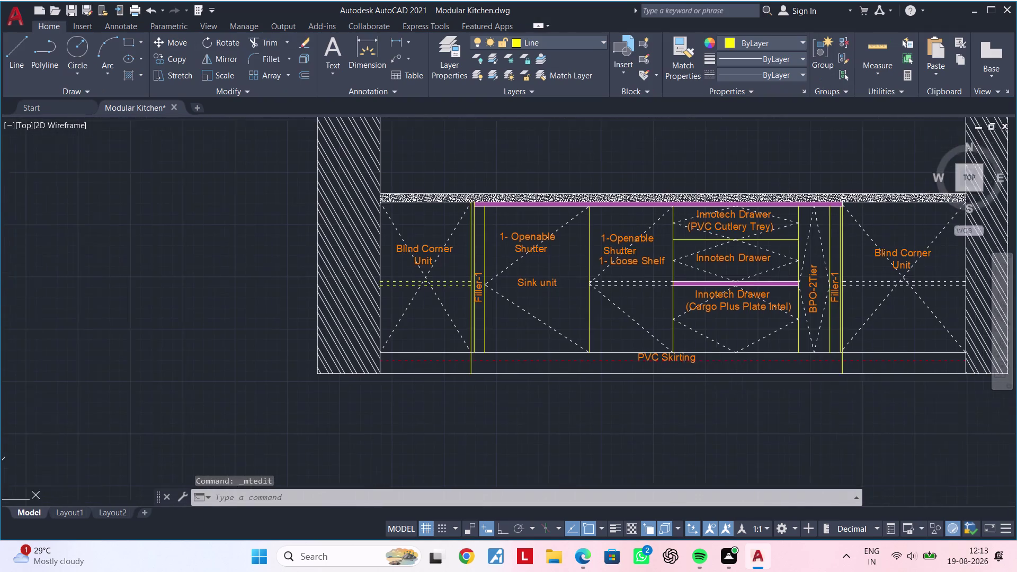
middle_drag(707, 365, 585, 389)
key(Escape)
key(Escape)
key(Escape)
key(Escape)
middle_drag(691, 377, 663, 405)
key(Escape)
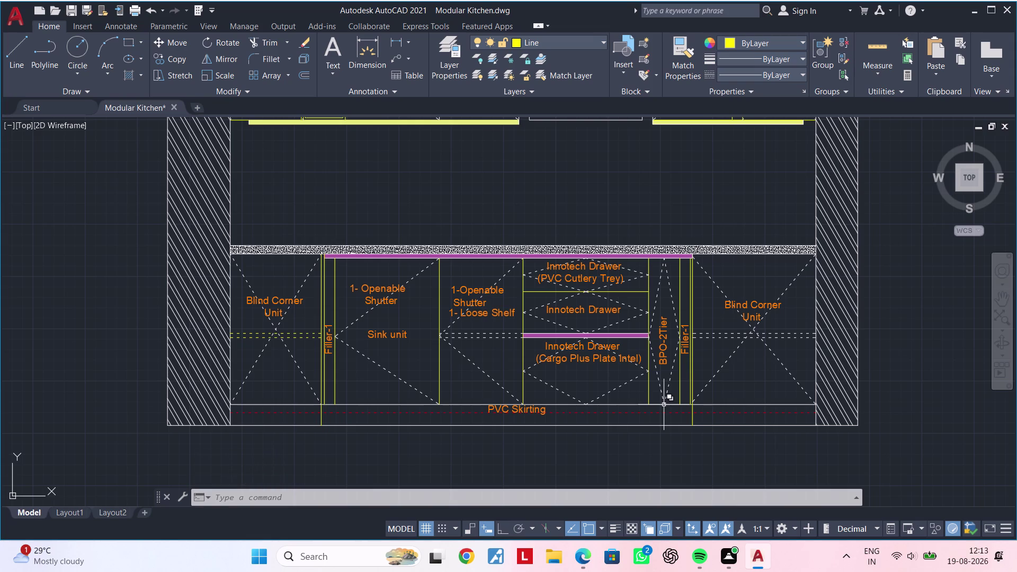
key(Escape)
key(Escape)
scroll(up, 3)
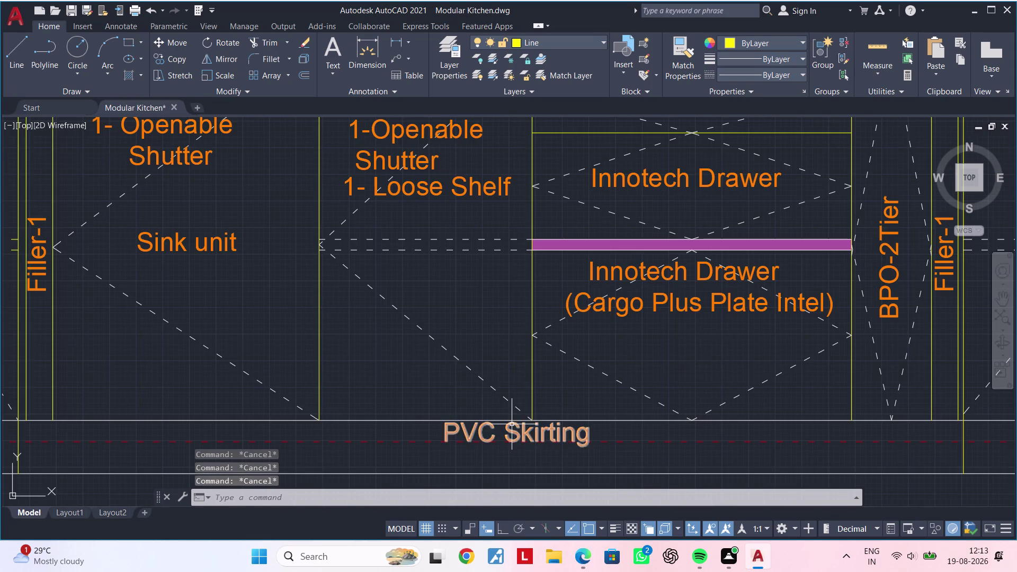
Copy the PVC Skirting label to a spot on its left, slightly lower.
click(512, 425)
middle_drag(541, 431, 669, 261)
key(c)
key(o)
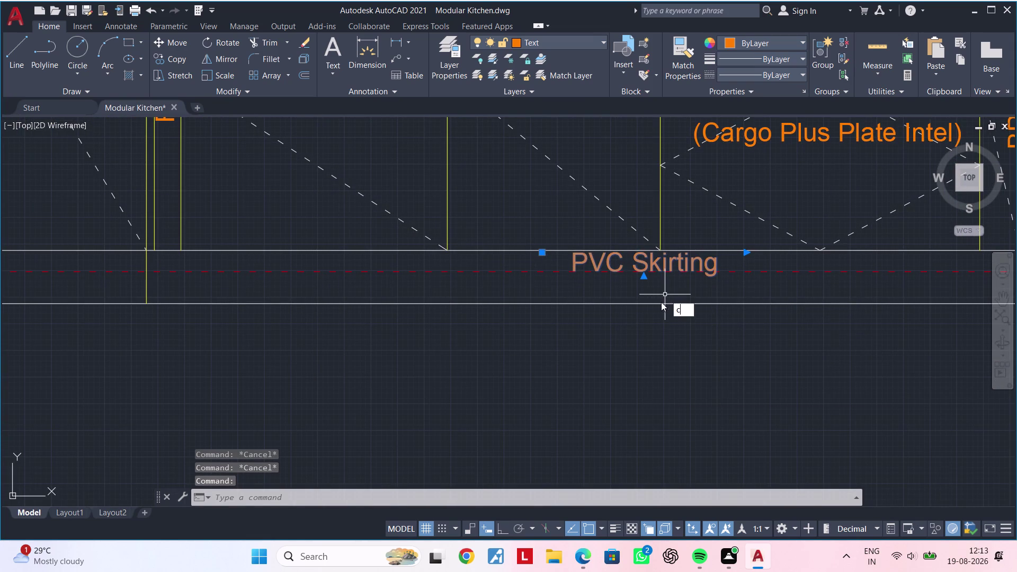
key(space)
drag(654, 260, 649, 264)
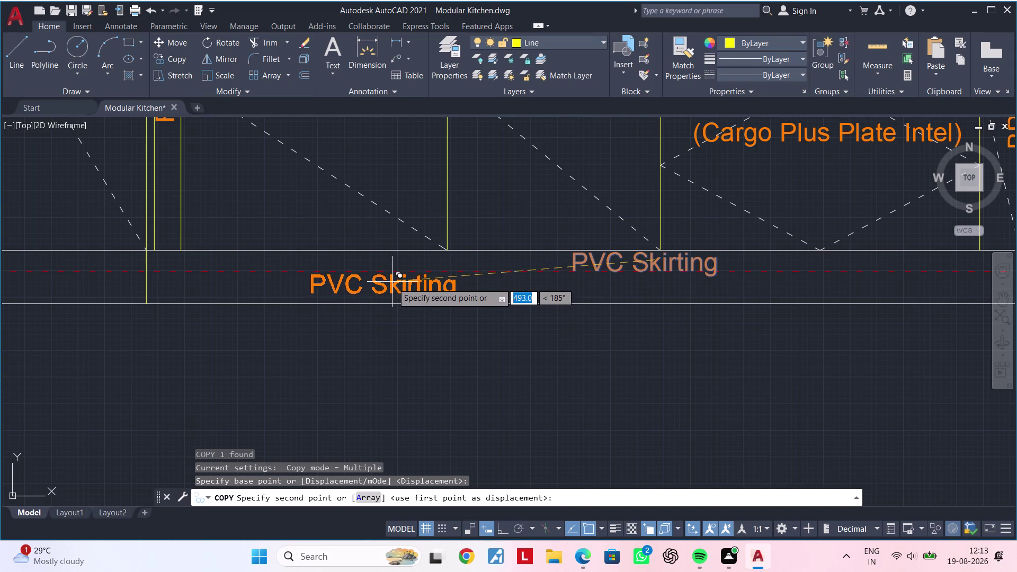
click(392, 284)
key(Escape)
key(Escape)
Erase the 'PVC Skirting' wording from the copied label.
double_click(449, 293)
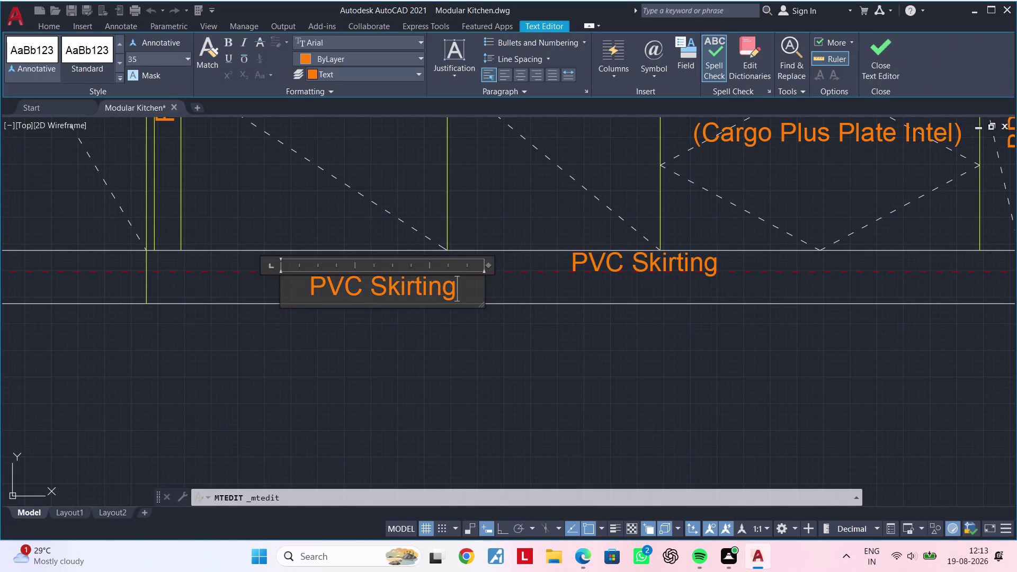
key(BackSpace)
key(BackSpace)
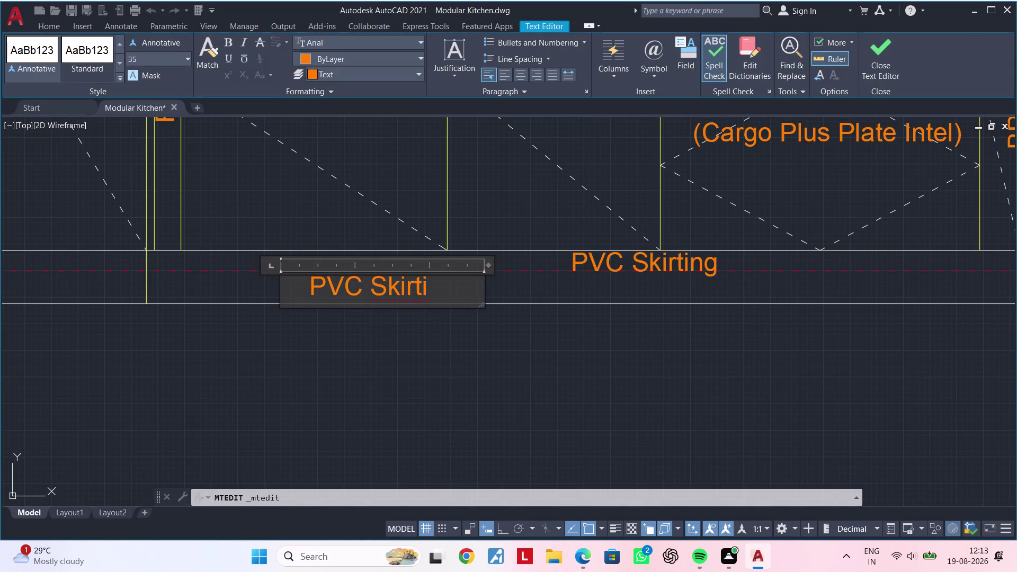
key(BackSpace)
key(BackSpace)
key(BackSpace)
key(BackSpace)
key(BackSpace)
key(BackSpace)
key(BackSpace)
key(BackSpace)
key(BackSpace)
key(BackSpace)
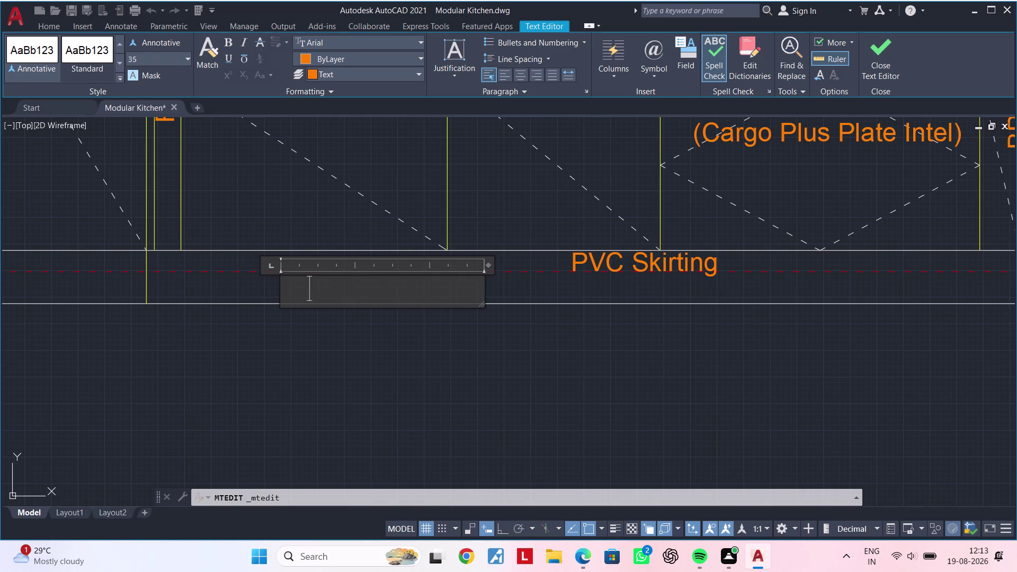
Retype the label as 'Existing Bed', close the editor and view the full elevation.
key(shift+e)
text(xi)
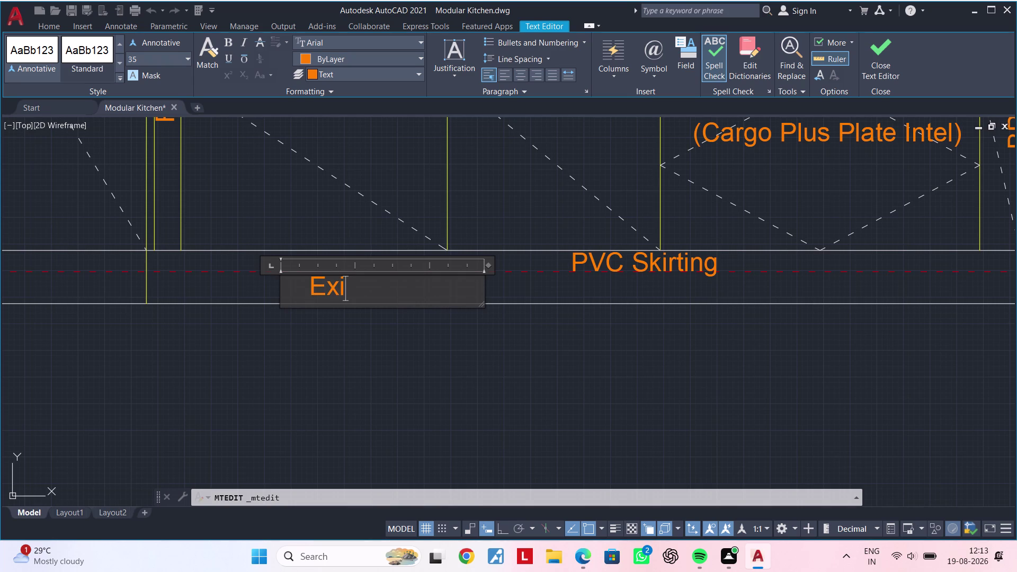
text(stin)
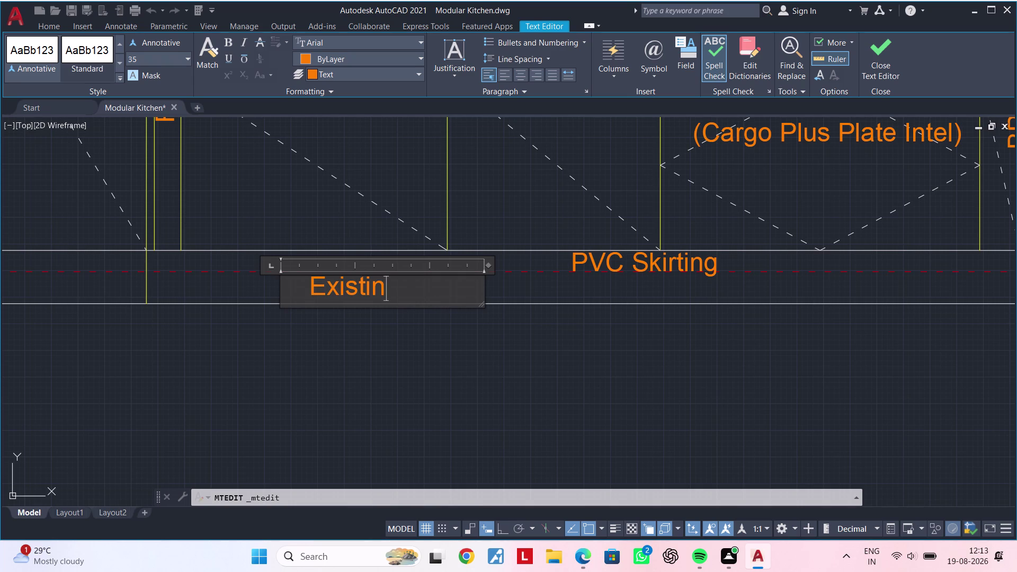
text(g)
key(space)
text(B)
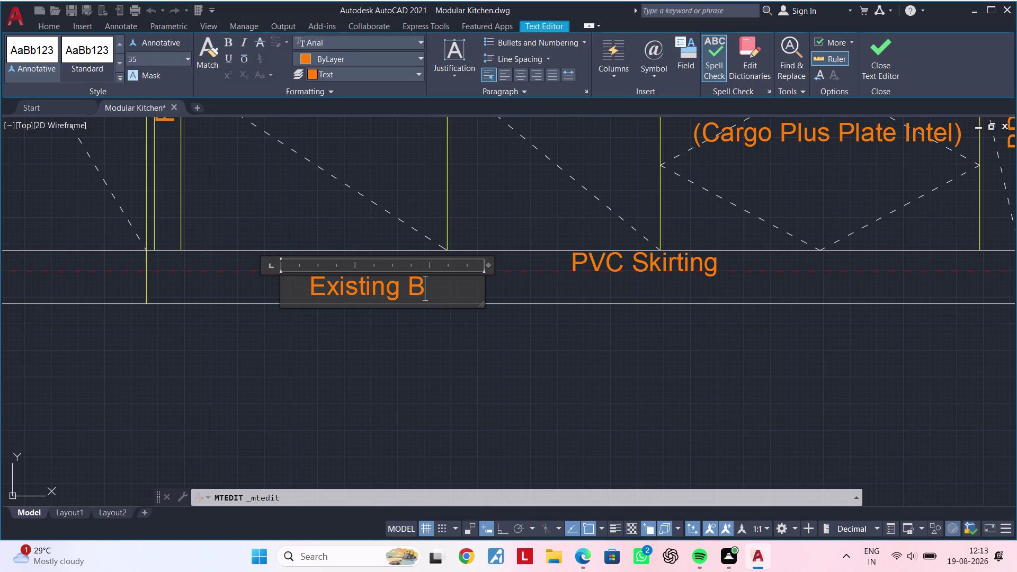
text(ed)
click(454, 349)
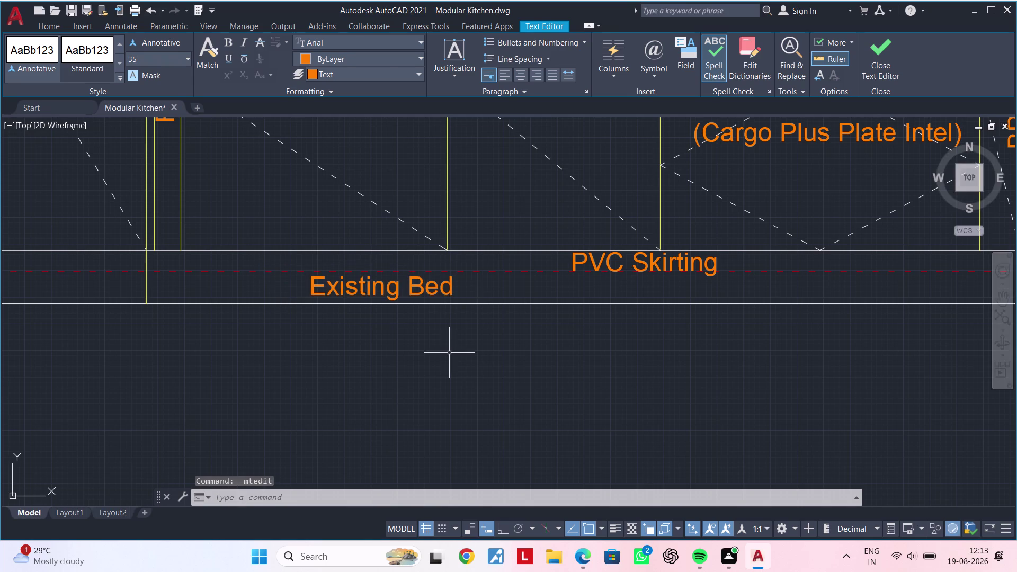
scroll(down, 3)
middle_drag(498, 440, 603, 436)
scroll(down, 3)
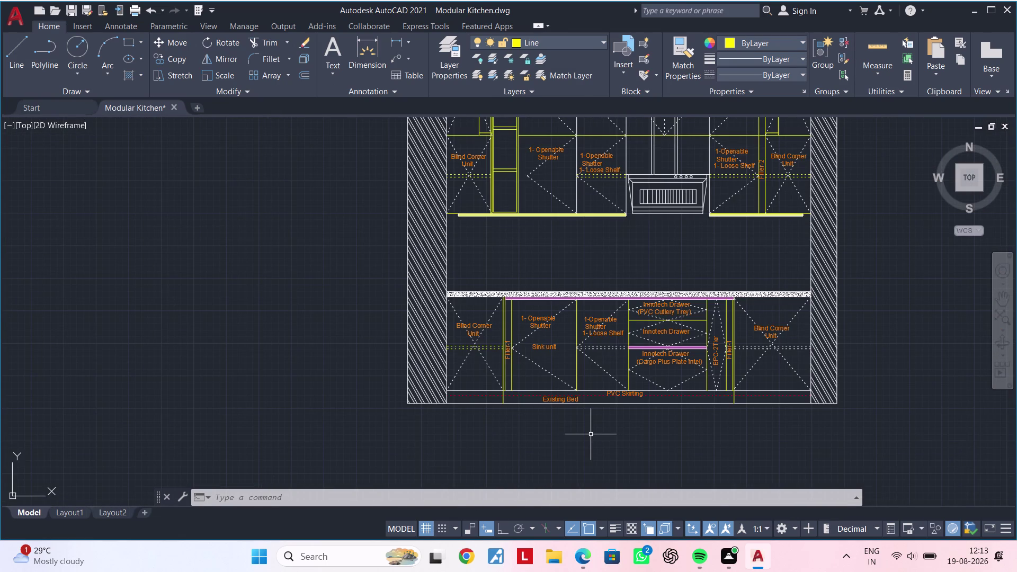
key(Escape)
key(Escape)
key(Escape)
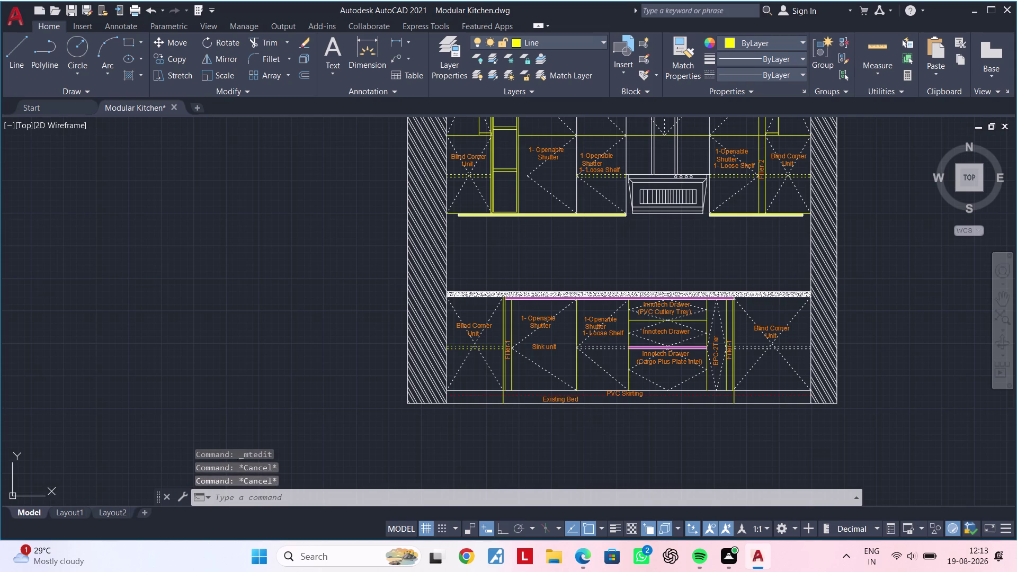
key(Escape)
key(Escape)
key(Escape)
key(Escape)
middle_drag(593, 231, 586, 247)
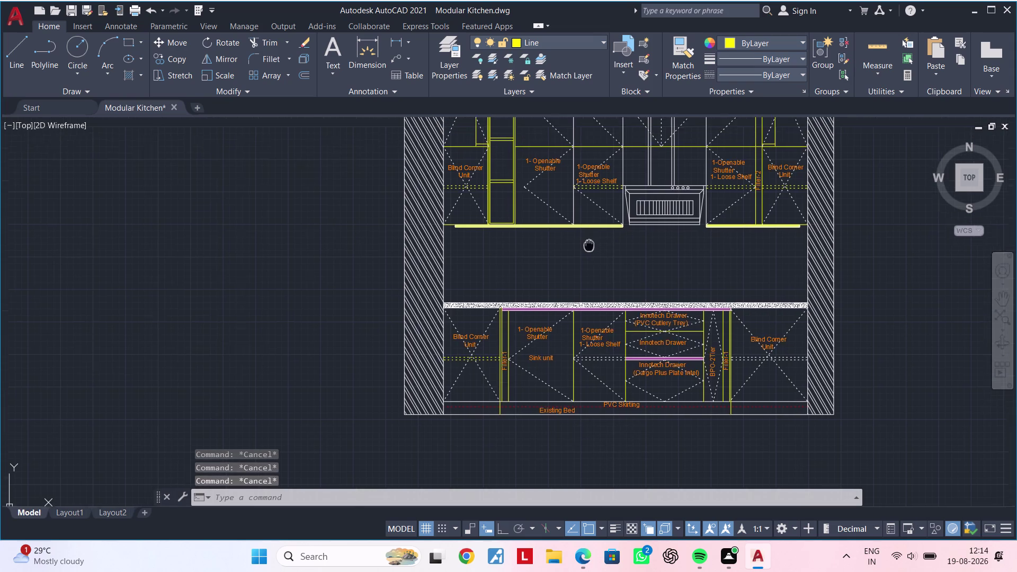
middle_drag(587, 247, 549, 316)
middle_drag(637, 322, 640, 309)
click(502, 418)
key(c)
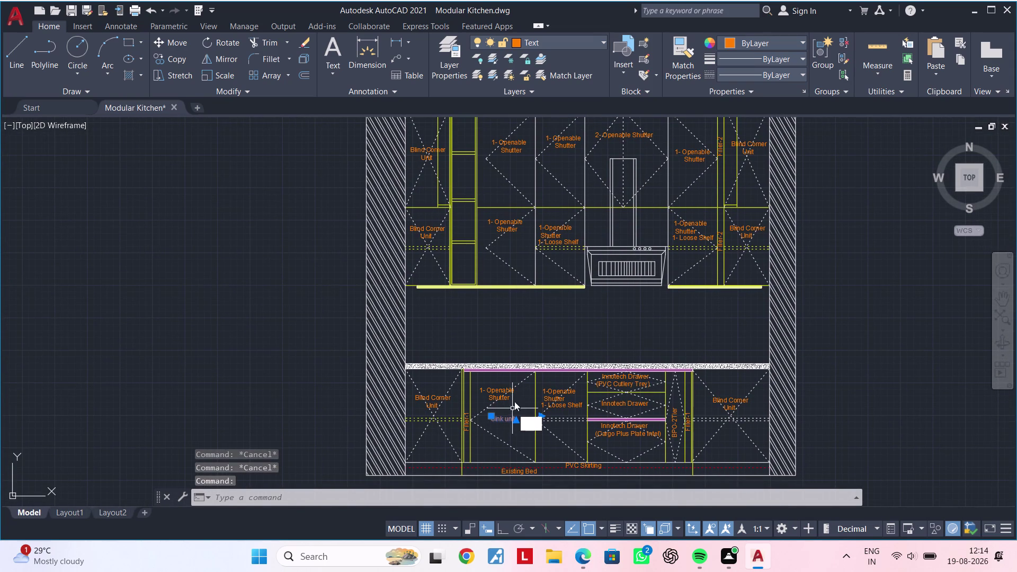
Copy the Sink unit label up into the space above the hob.
key(o)
key(space)
click(504, 412)
middle_drag(611, 235, 603, 264)
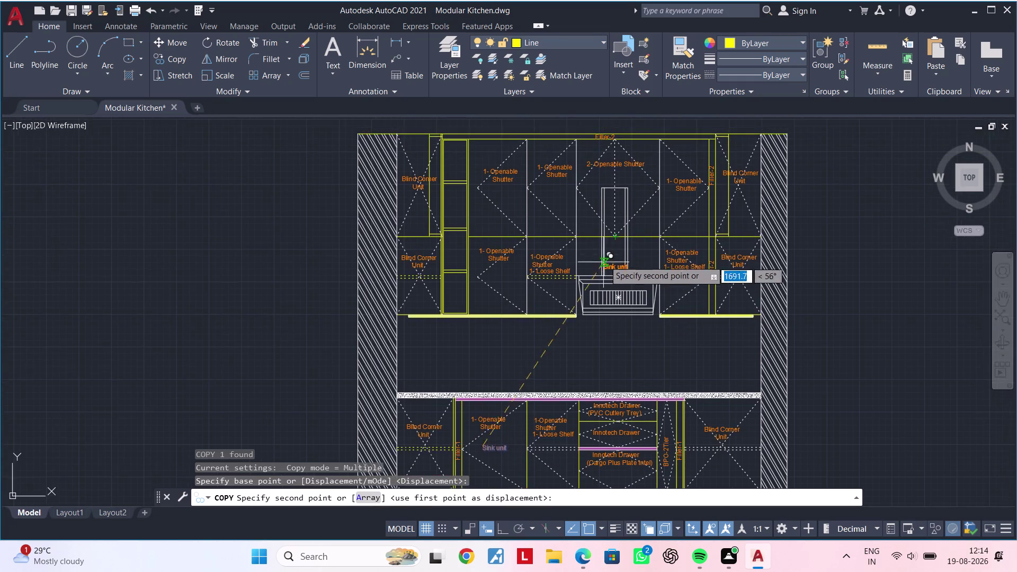
scroll(up, 3)
click(572, 223)
key(Escape)
Clear the 'Sink unit' wording from the copy above the hob.
double_click(622, 238)
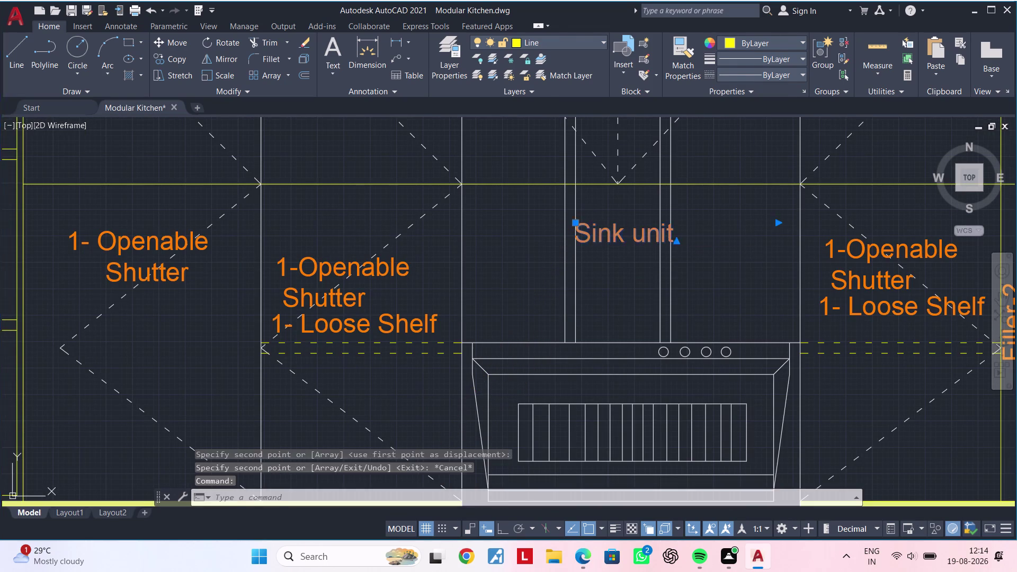
click(687, 236)
key(BackSpace)
key(BackSpace)
key(BackSpace)
key(BackSpace)
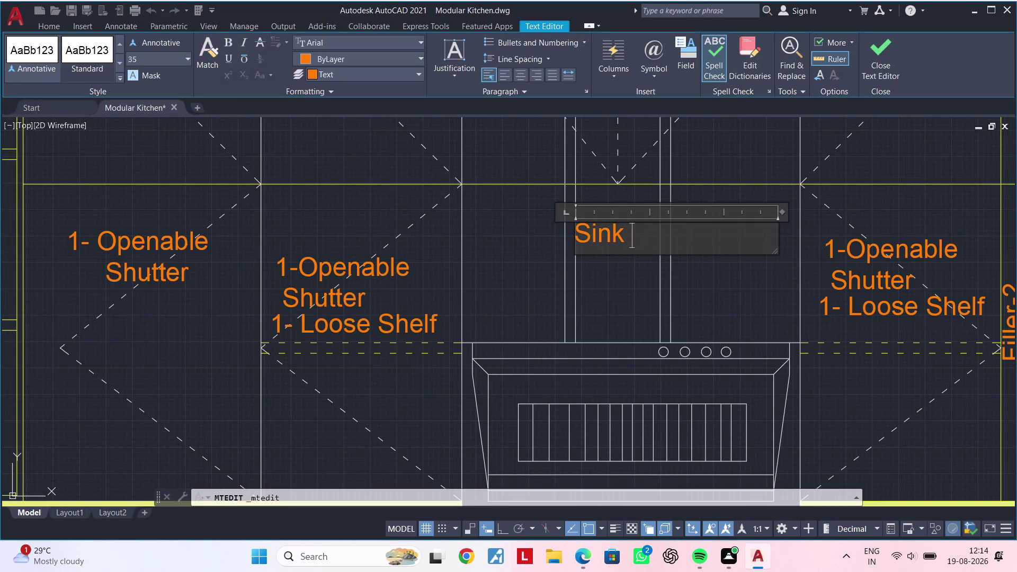
key(BackSpace)
key(BackSpace)
key(BackSpace)
key(BackSpace)
key(BackSpace)
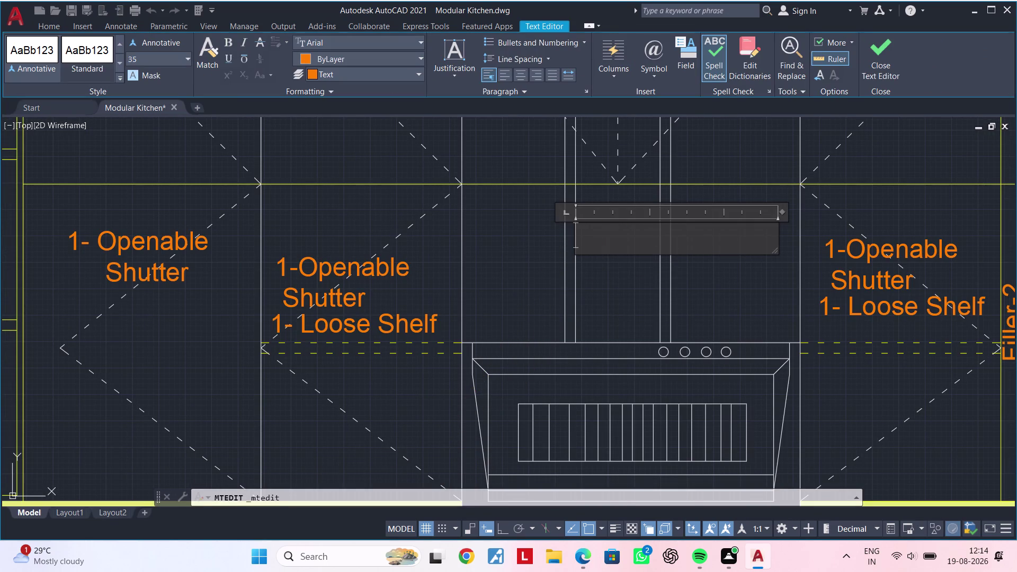
Enter 'Dummy Plank' as the label text, then select the finished label.
text(Dummy)
key(space)
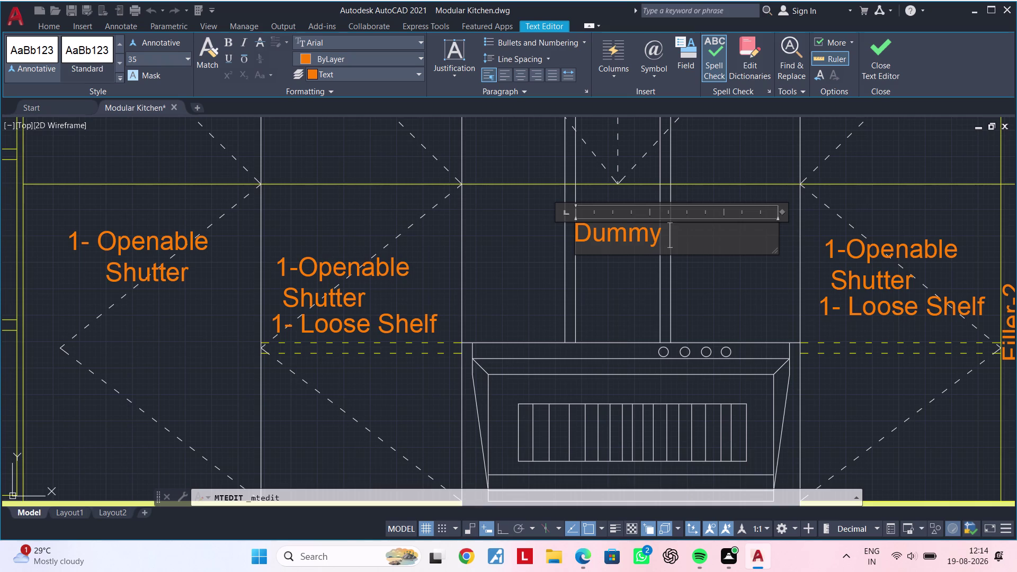
text(Plank)
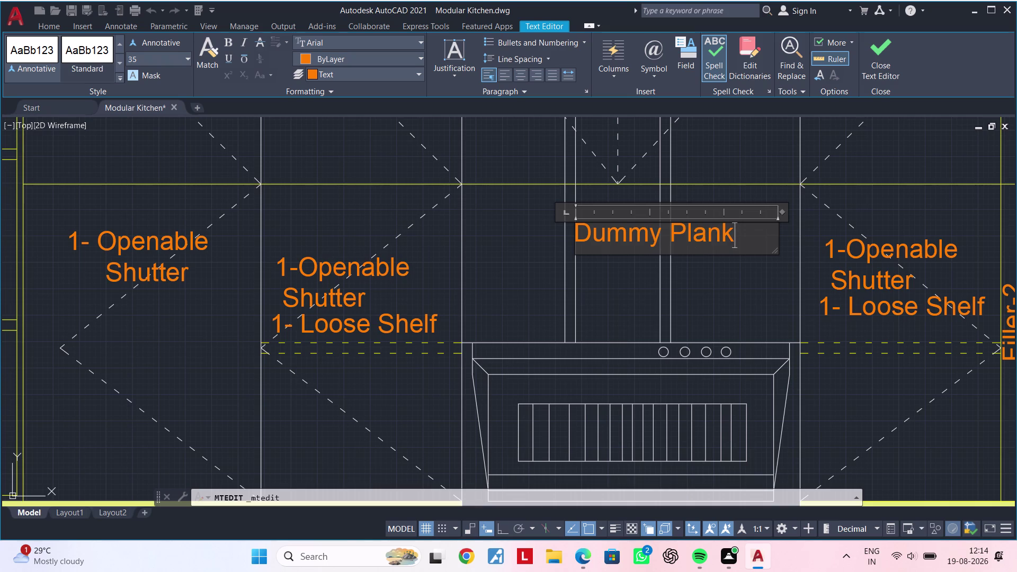
click(707, 283)
key(Escape)
click(712, 236)
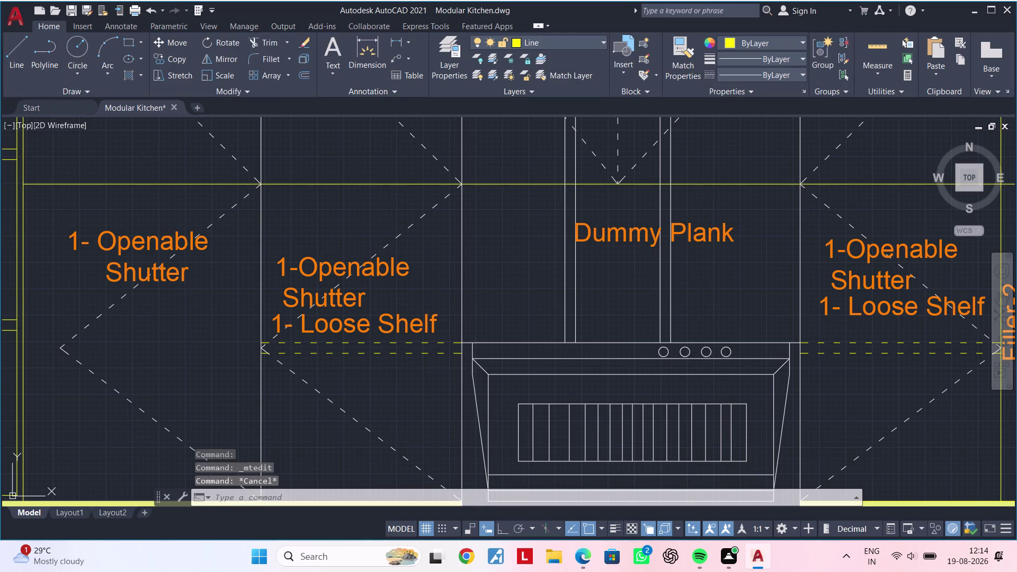
Copy the Dummy Plank label down-left, below the 1- Loose Shelf label.
key(c)
key(o)
key(space)
click(702, 240)
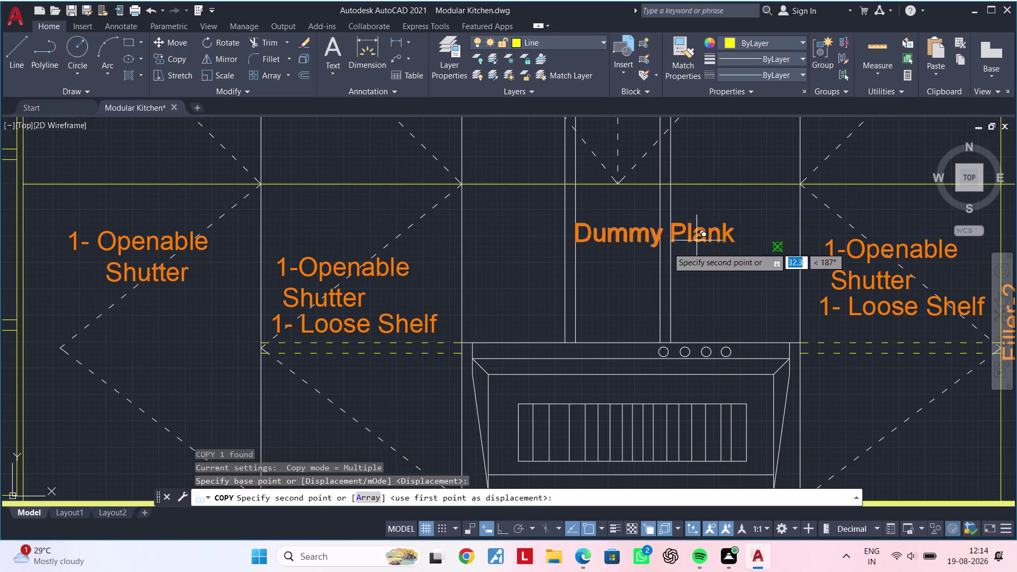
middle_drag(428, 382, 541, 298)
click(519, 314)
key(Escape)
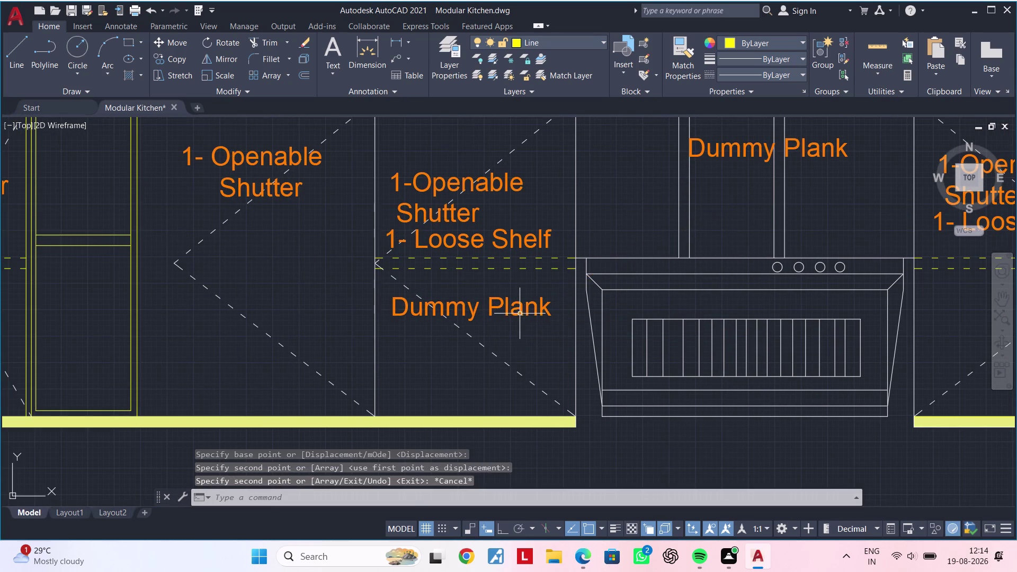
Open the new Dummy Plank copy for editing and clear its wording.
double_click(525, 309)
click(555, 310)
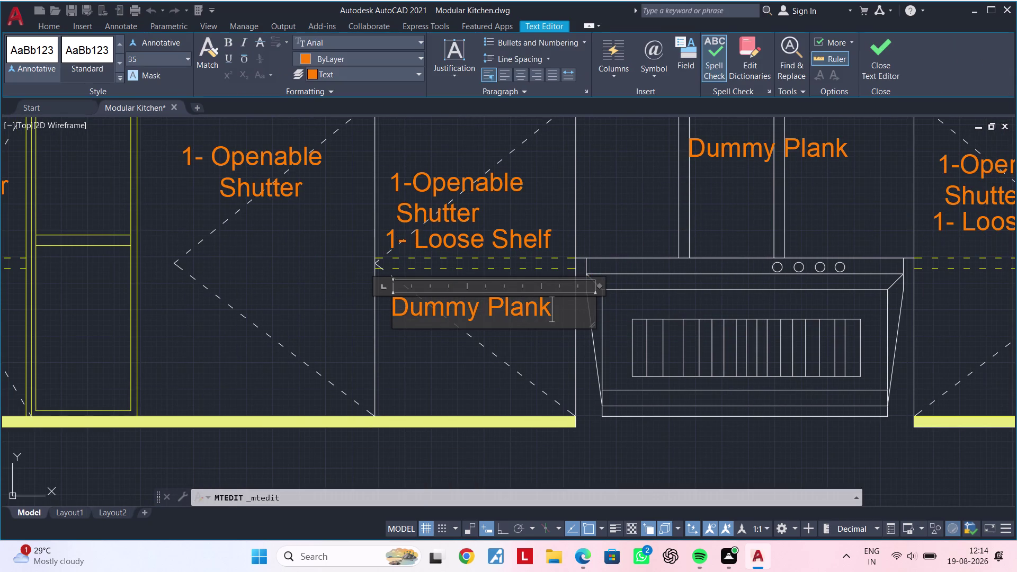
key(BackSpace)
key(BackSpace)
key(BackSpace)
key(BackSpace)
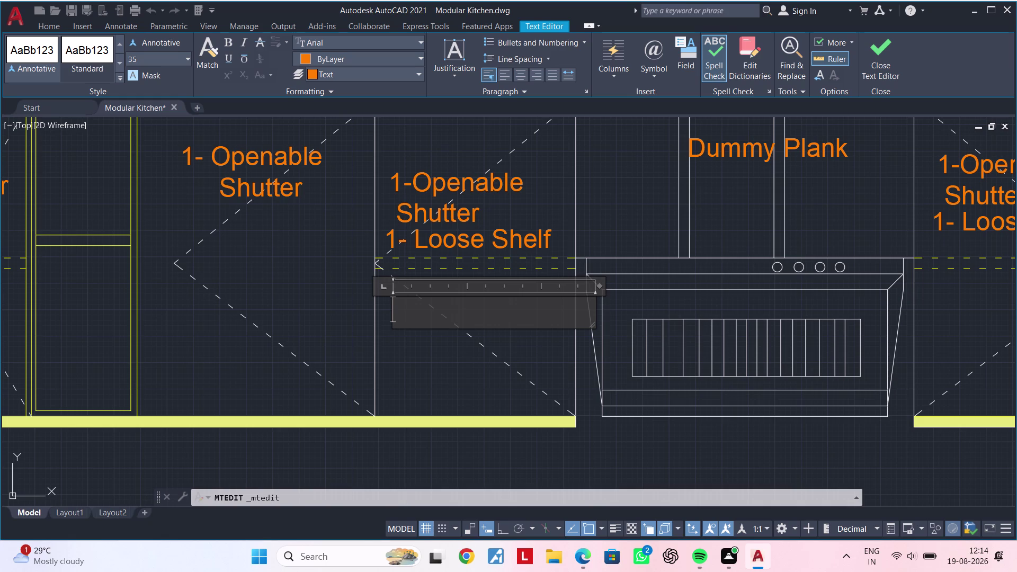
key(space)
key(space)
key(space)
key(space)
key(space)
key(space)
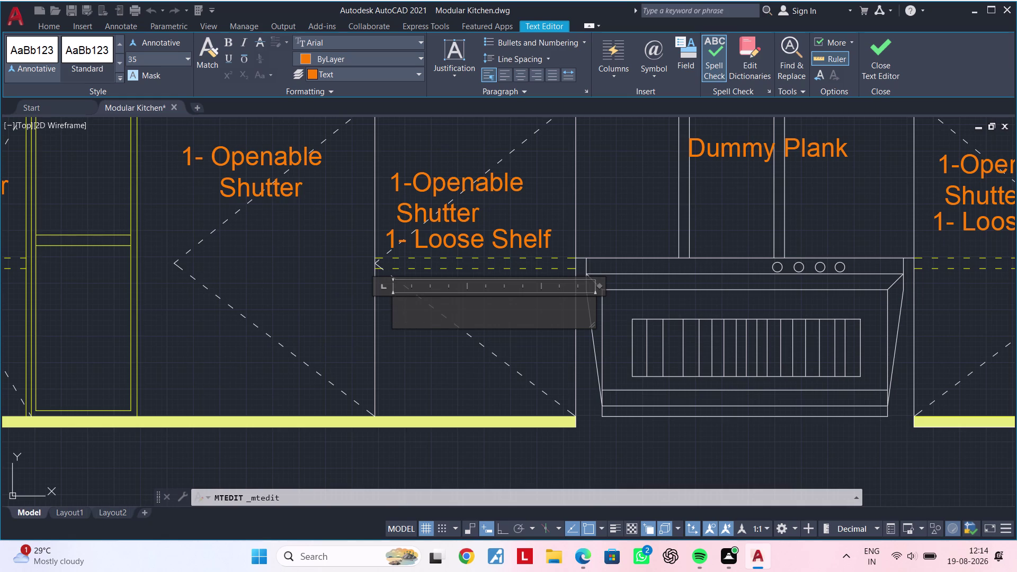